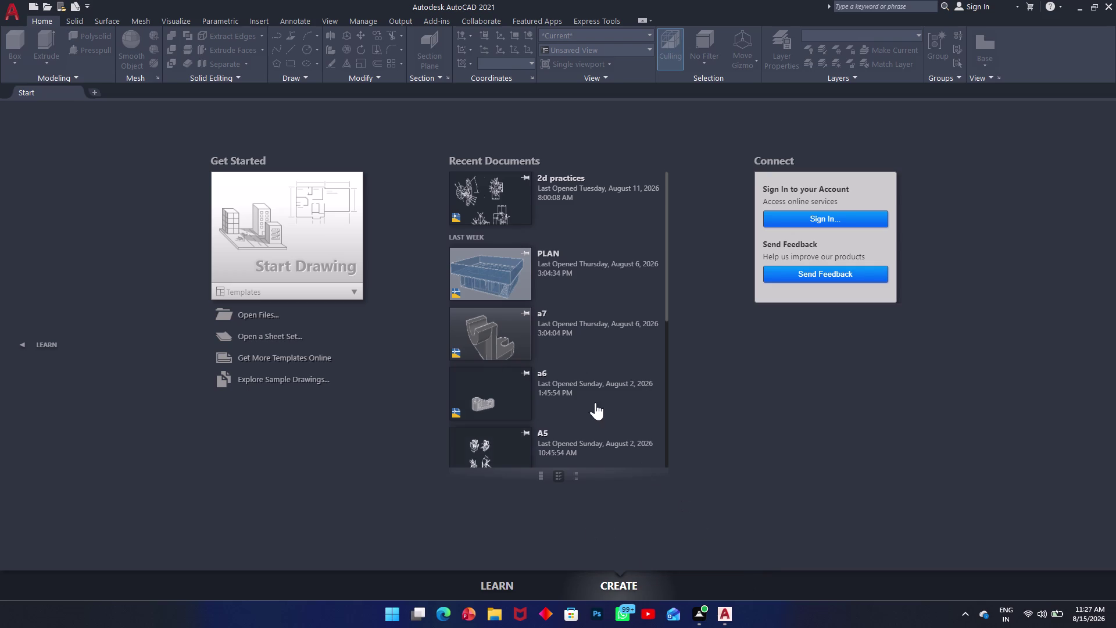
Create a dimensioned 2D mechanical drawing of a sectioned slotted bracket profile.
Start a new blank drawing from the AutoCAD Start tab.
click(92, 92)
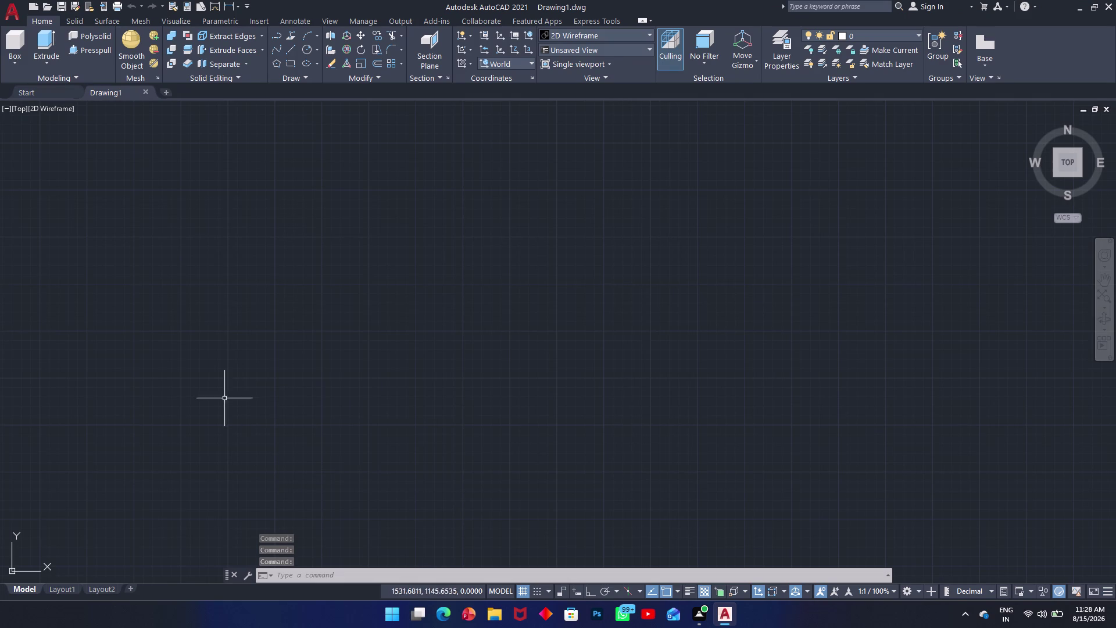
Set the drawing limits to 0,0 and 100,100 with LIMITS, correcting a mistyped corner.
text(l)
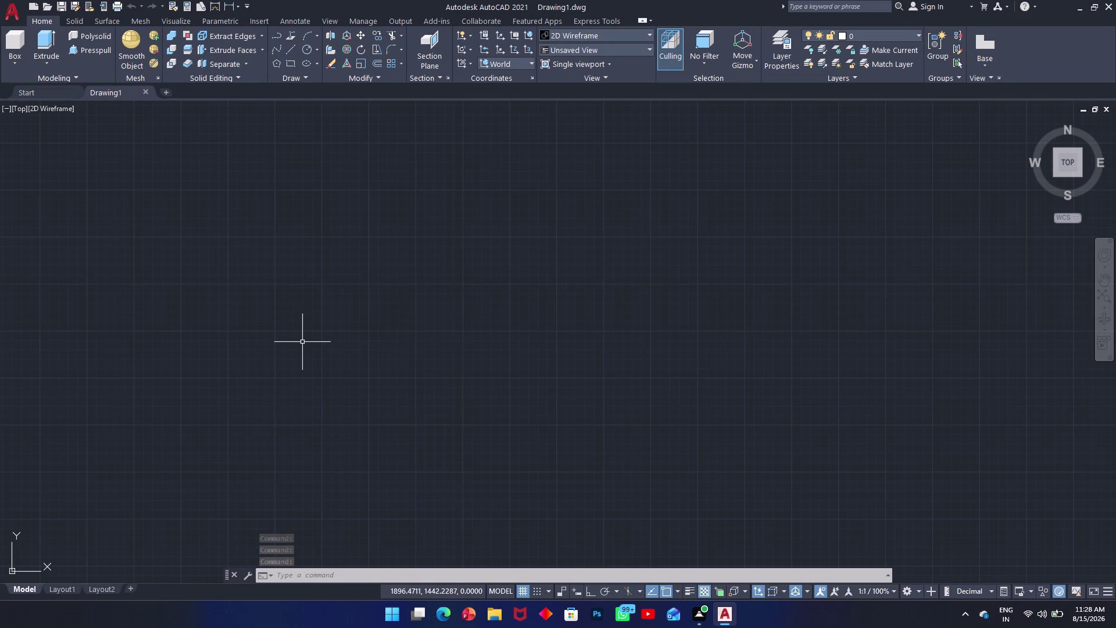
text(im)
key(Return)
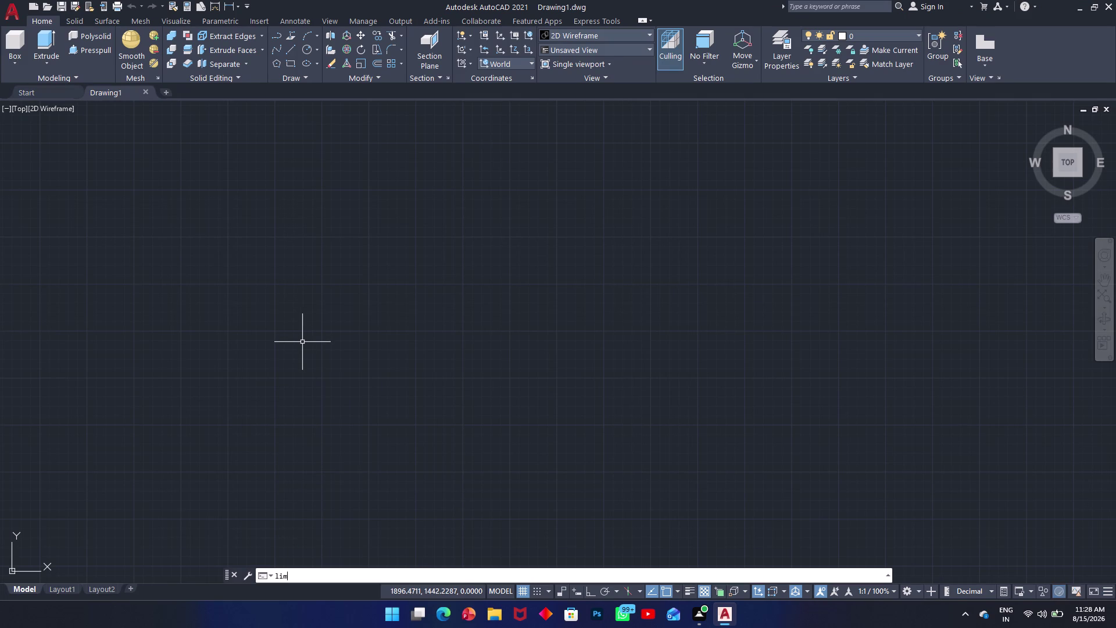
key(1)
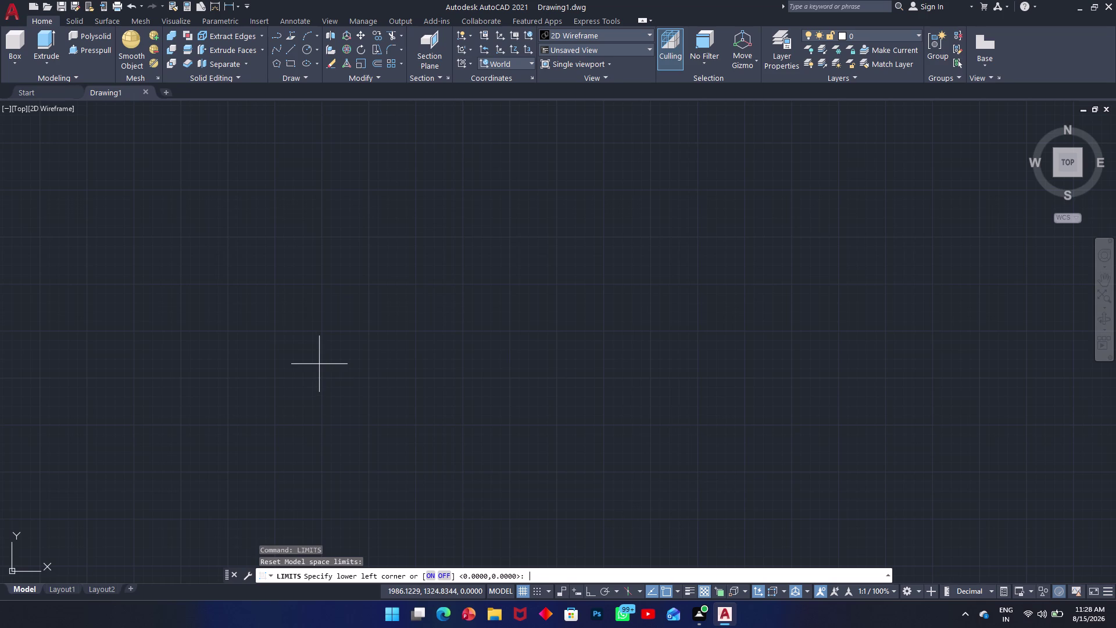
key(0)
key(0)
key(comma)
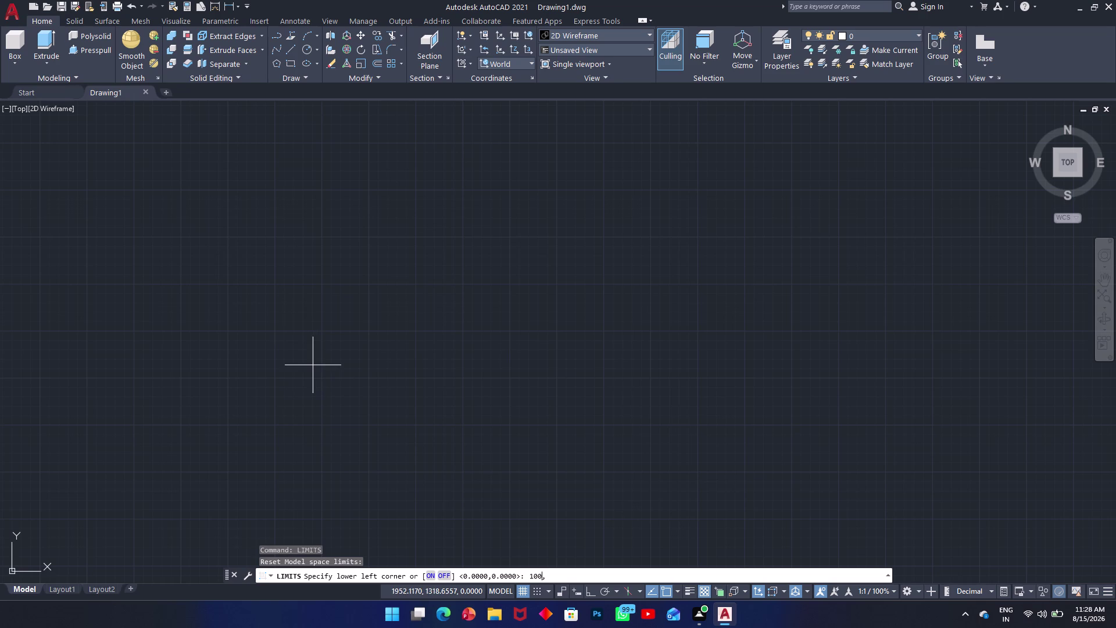
text(100)
key(BackSpace)
key(BackSpace)
key(BackSpace)
key(BackSpace)
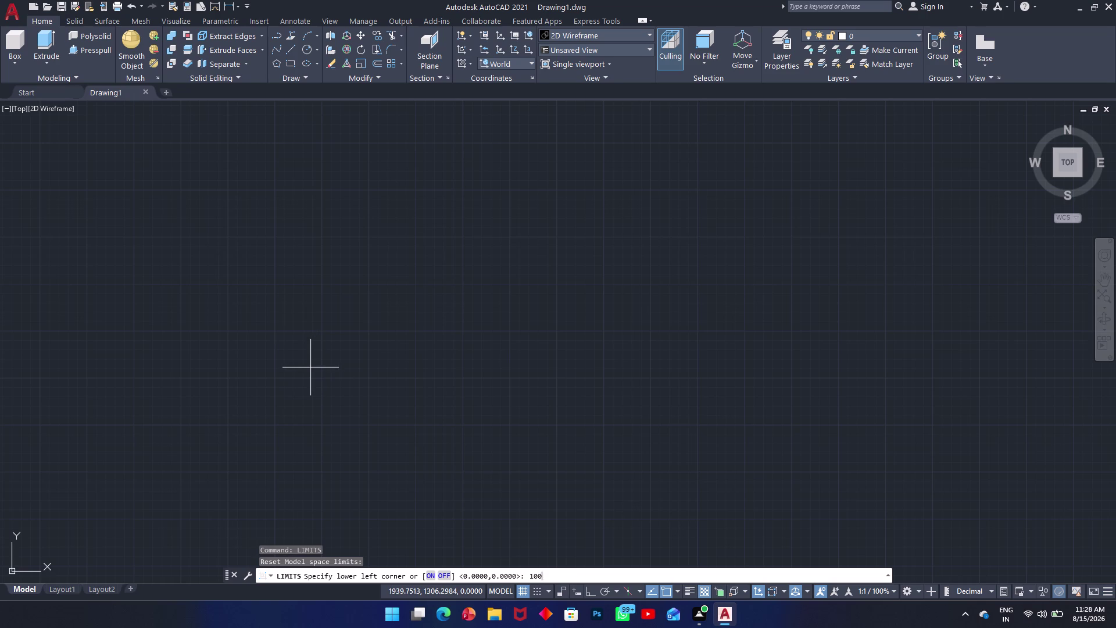
key(BackSpace)
key(BackSpace)
key(BackSpace)
text(0,)
text(0)
key(Return)
text(100)
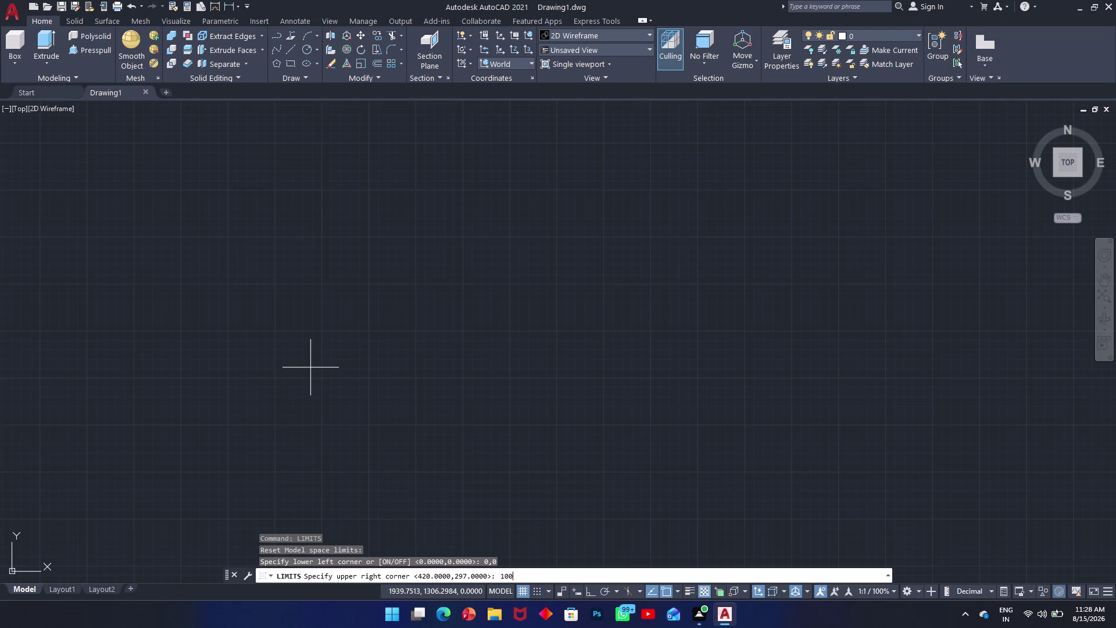
text(,100)
key(Return)
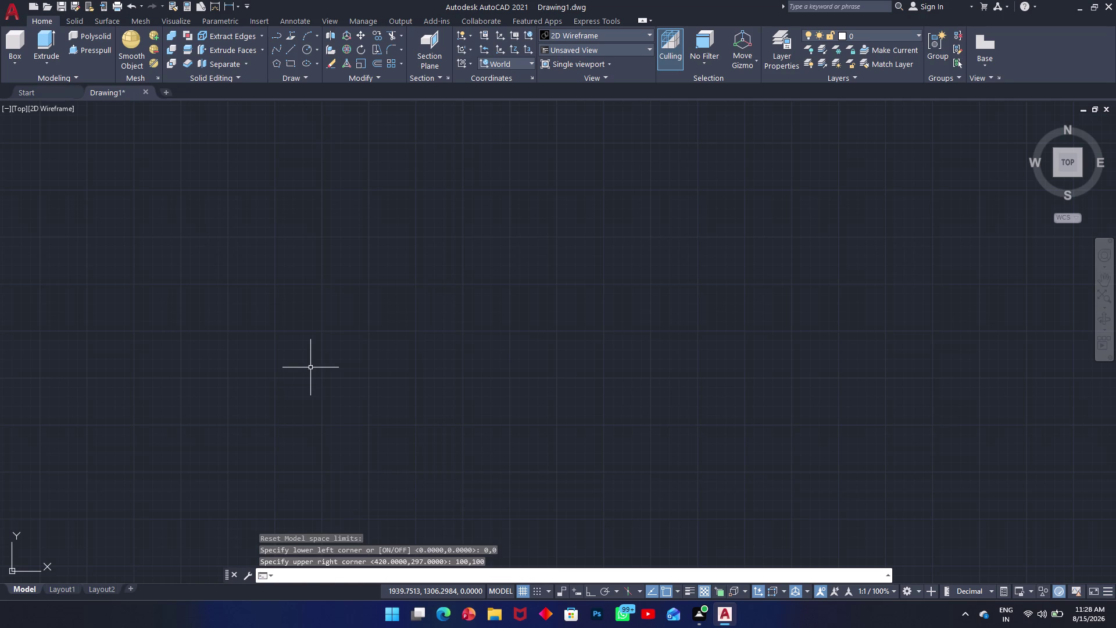
Zoom All to fit the view to the 100 by 100 limits.
key(z)
key(Return)
key(a)
key(Return)
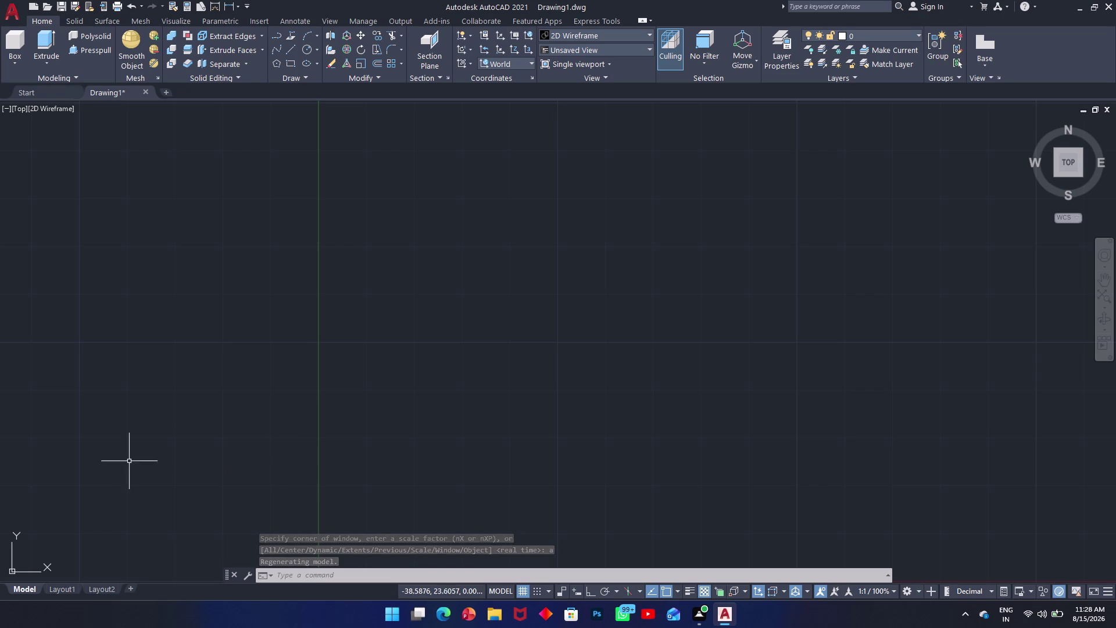
Draw a 500-unit horizontal line with Ortho turned on.
key(l)
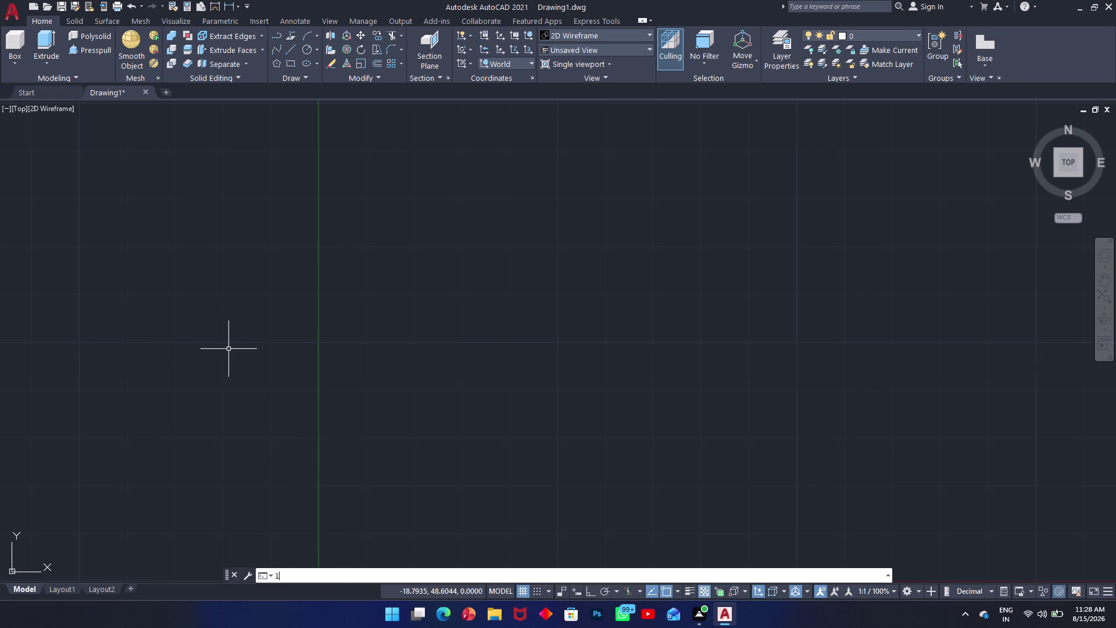
key(Return)
scroll(up, 3)
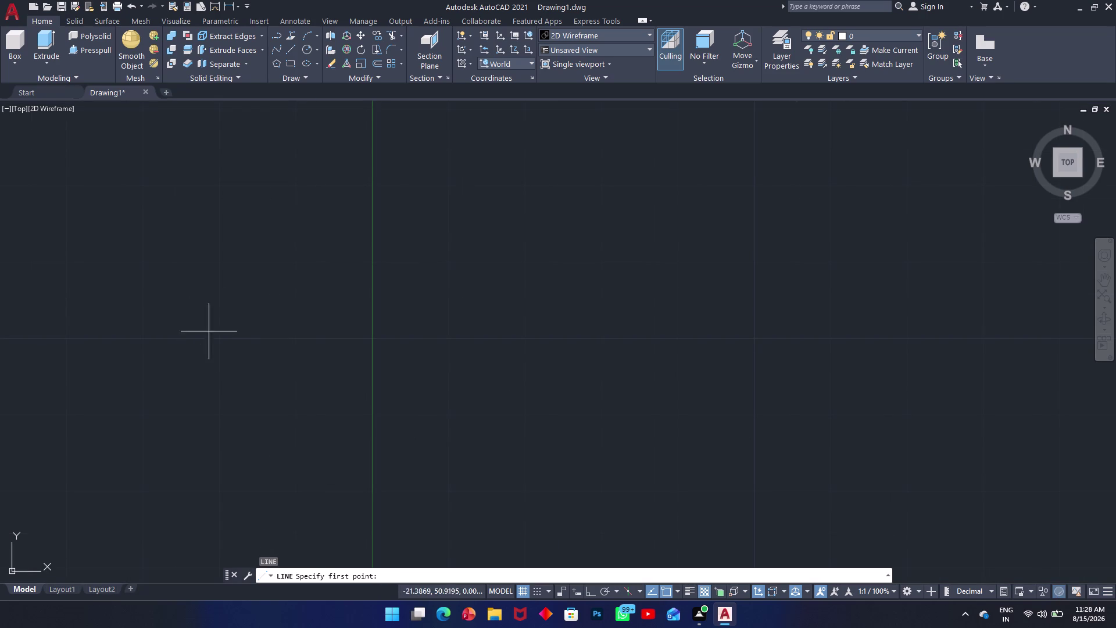
click(290, 377)
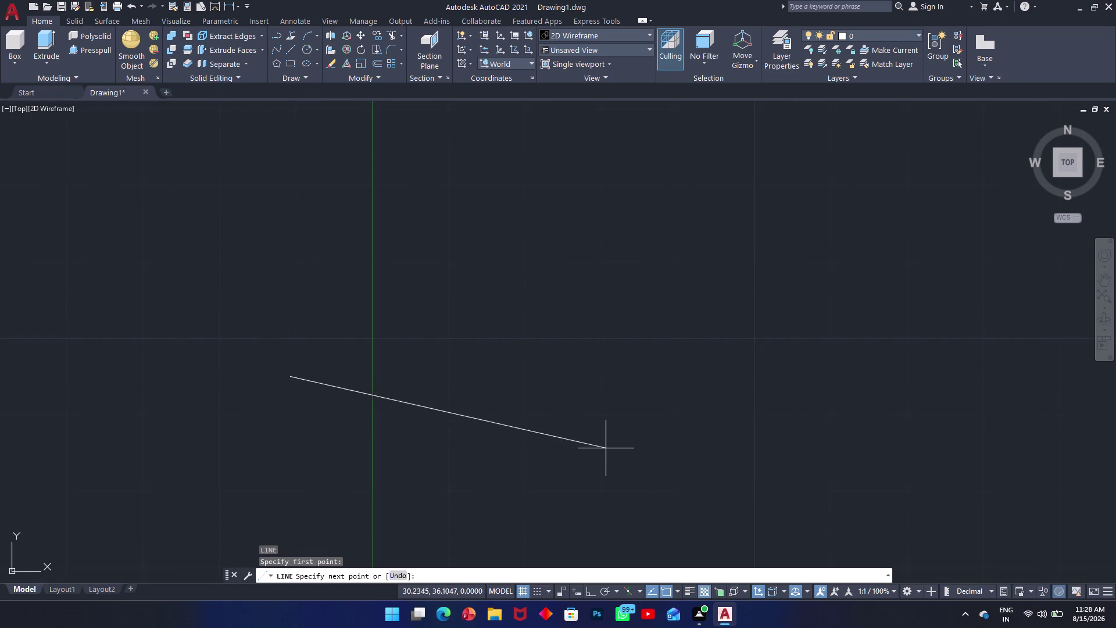
key(F8)
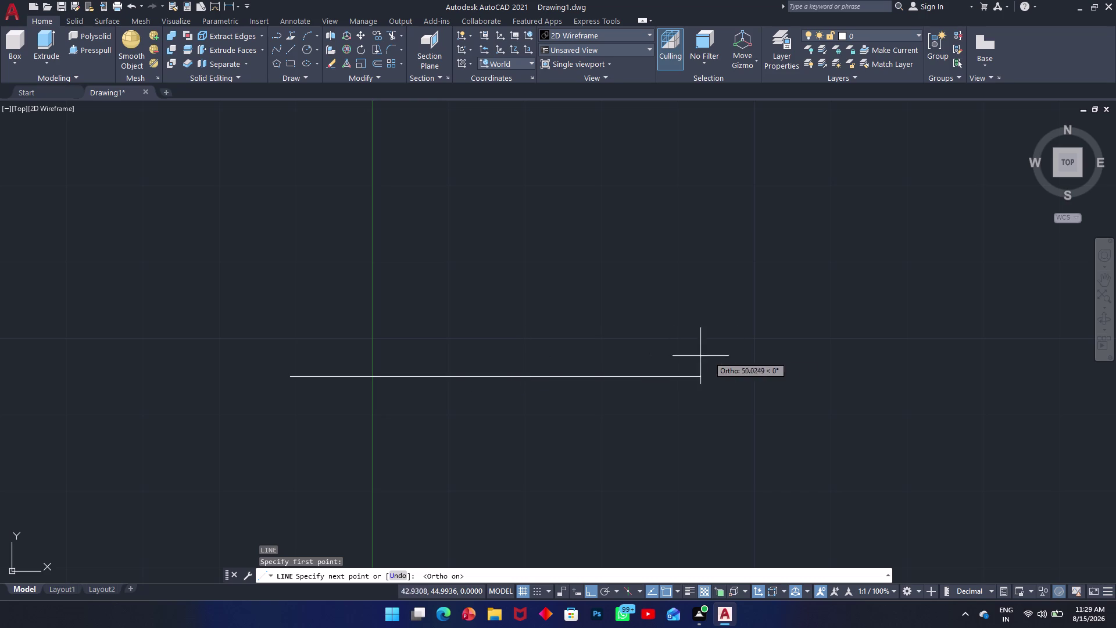
text(500)
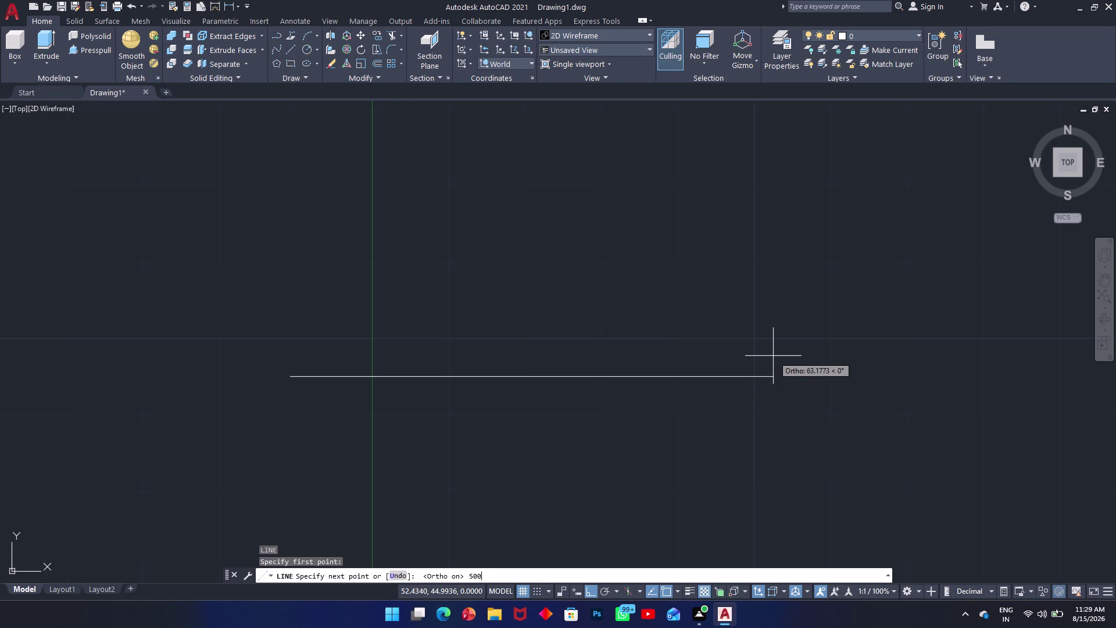
key(Return)
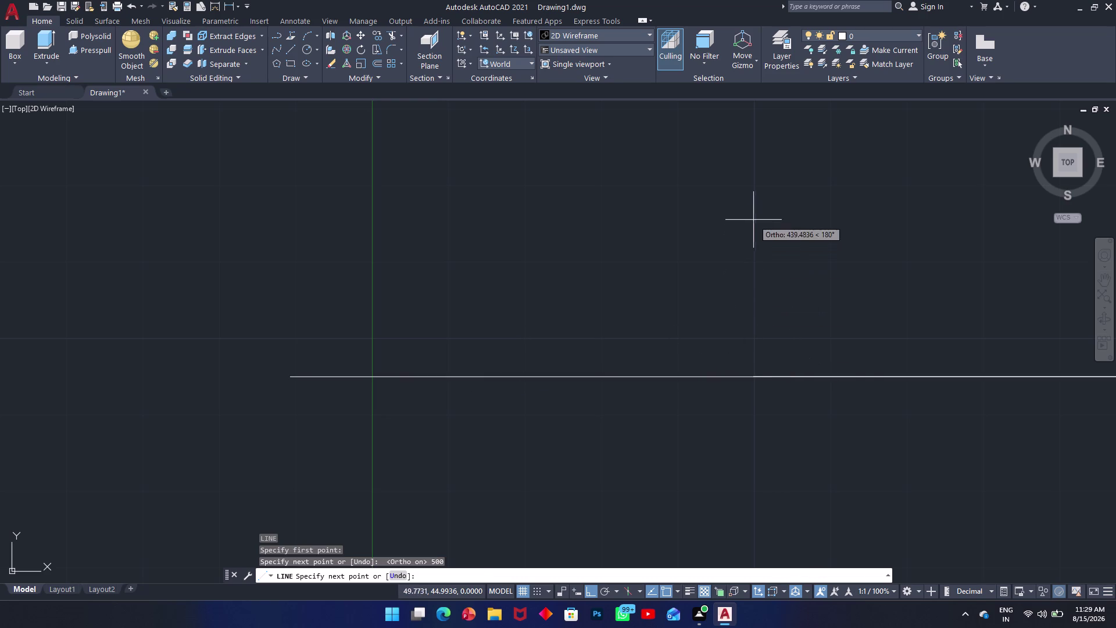
Pan and zoom along the view to inspect the 500-unit line.
scroll(up, 3)
scroll(down, 3)
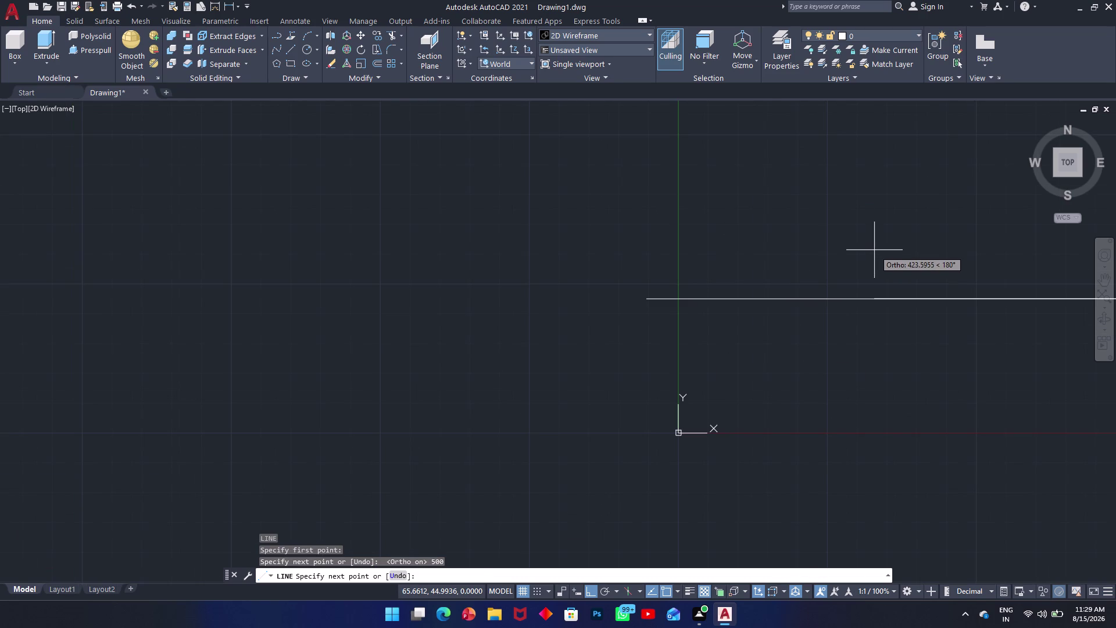
scroll(down, 3)
middle_drag(886, 250, 51, 357)
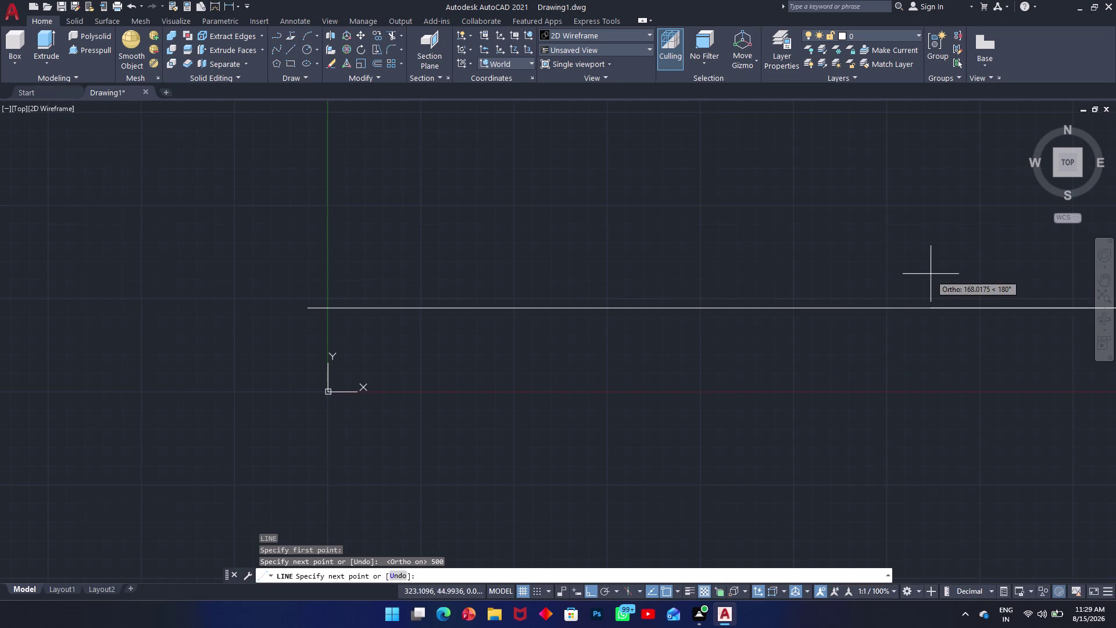
scroll(down, 3)
scroll(up, 3)
scroll(down, 3)
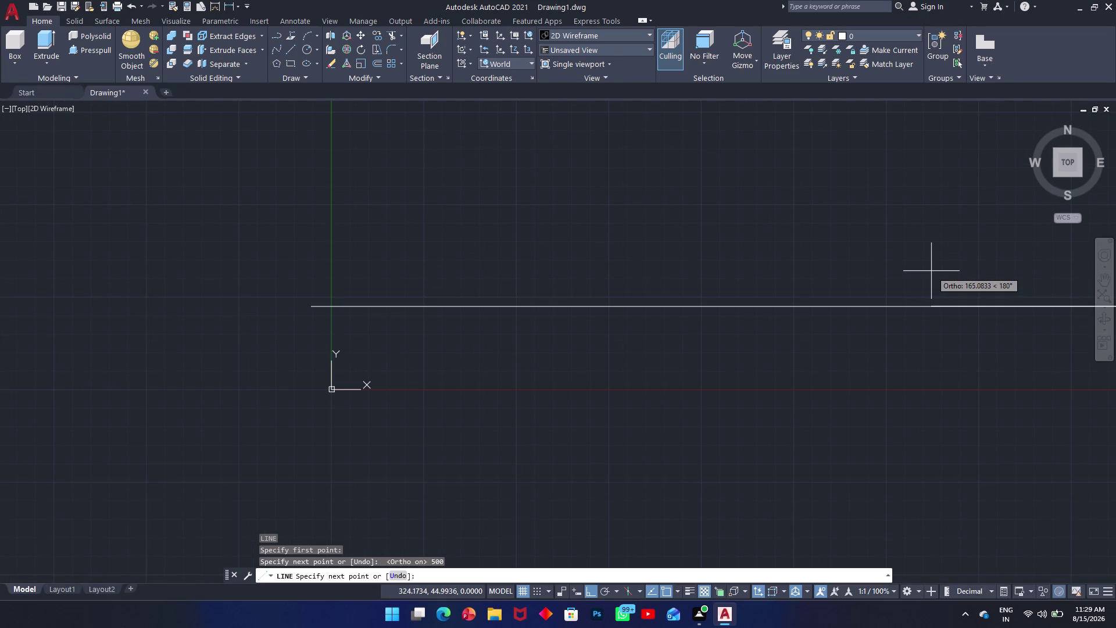
scroll(down, 3)
scroll(down, 3)
scroll(up, 3)
middle_drag(911, 279, 293, 321)
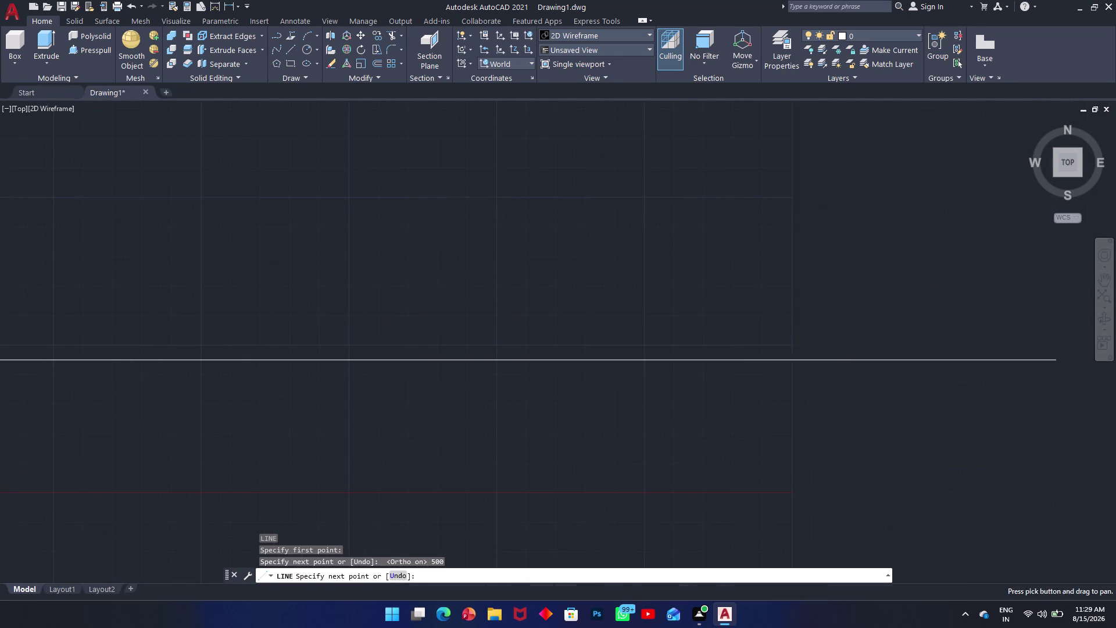
scroll(up, 3)
scroll(down, 3)
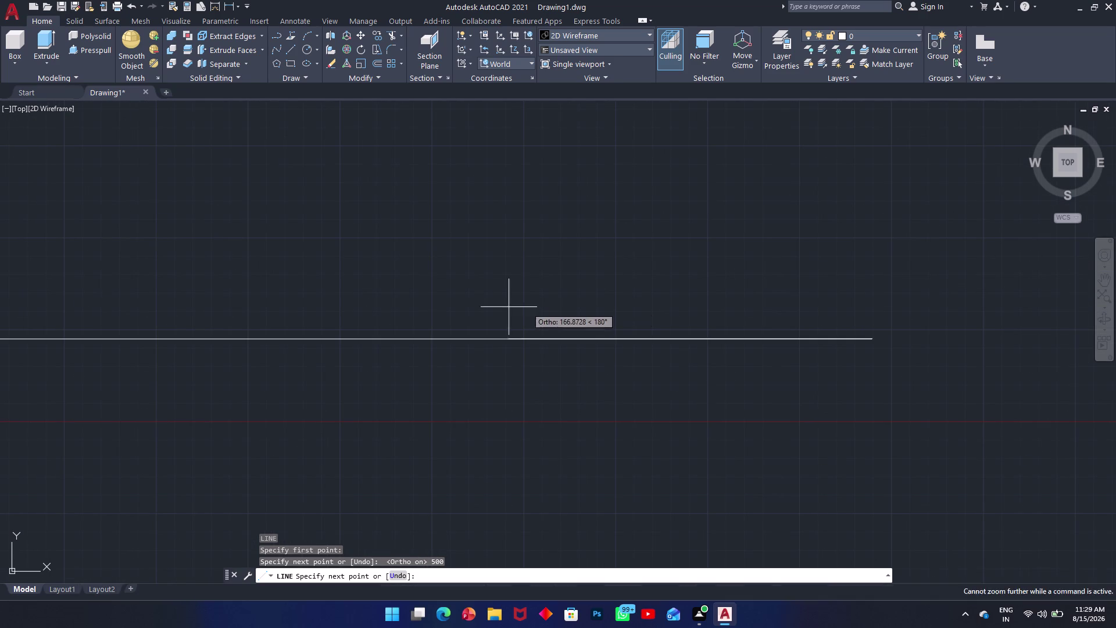
scroll(down, 3)
middle_drag(393, 297, 535, 276)
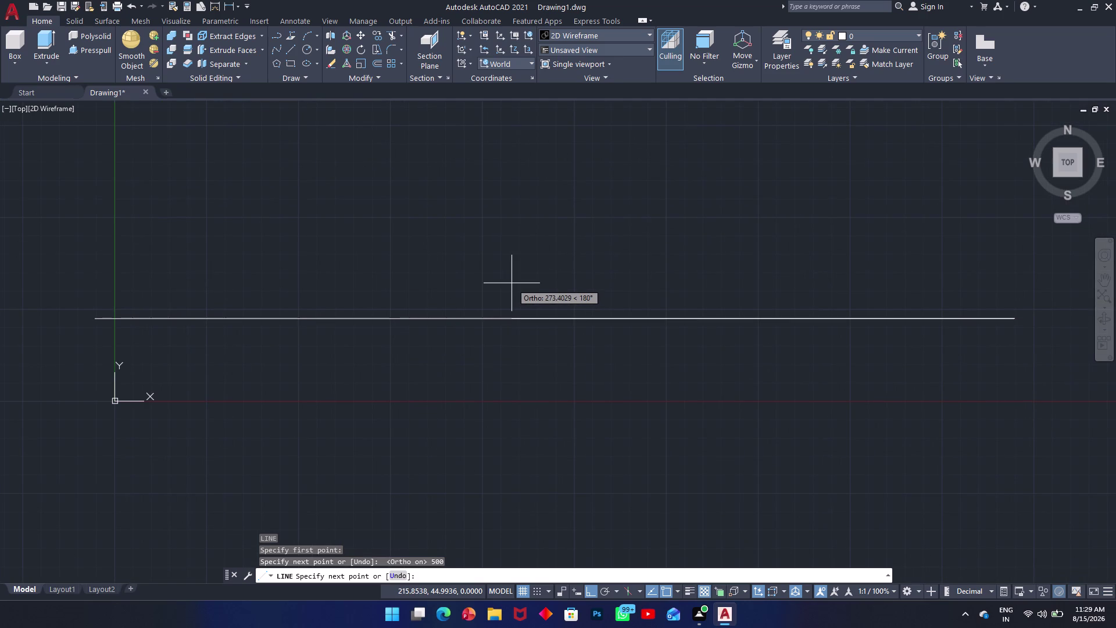
Cancel the line prompt, undo the 500-unit line, and start the LIST command.
key(ctrl+z)
key(ctrl+z)
key(ctrl+z)
key(ctrl+z)
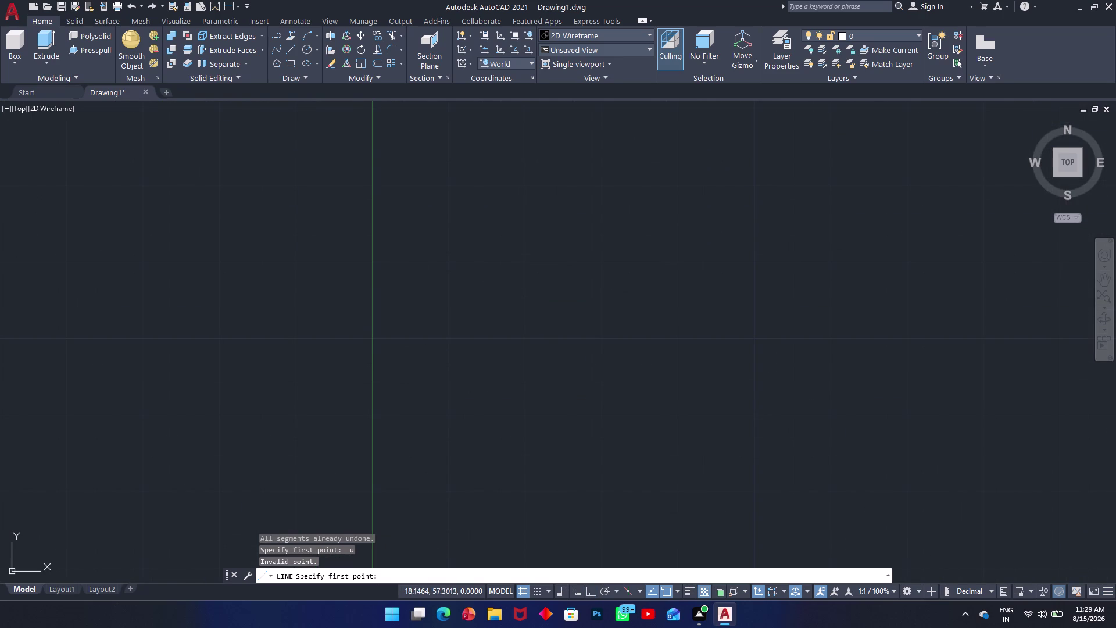
key(ctrl+z)
key(Escape)
key(ctrl+z)
key(ctrl+z)
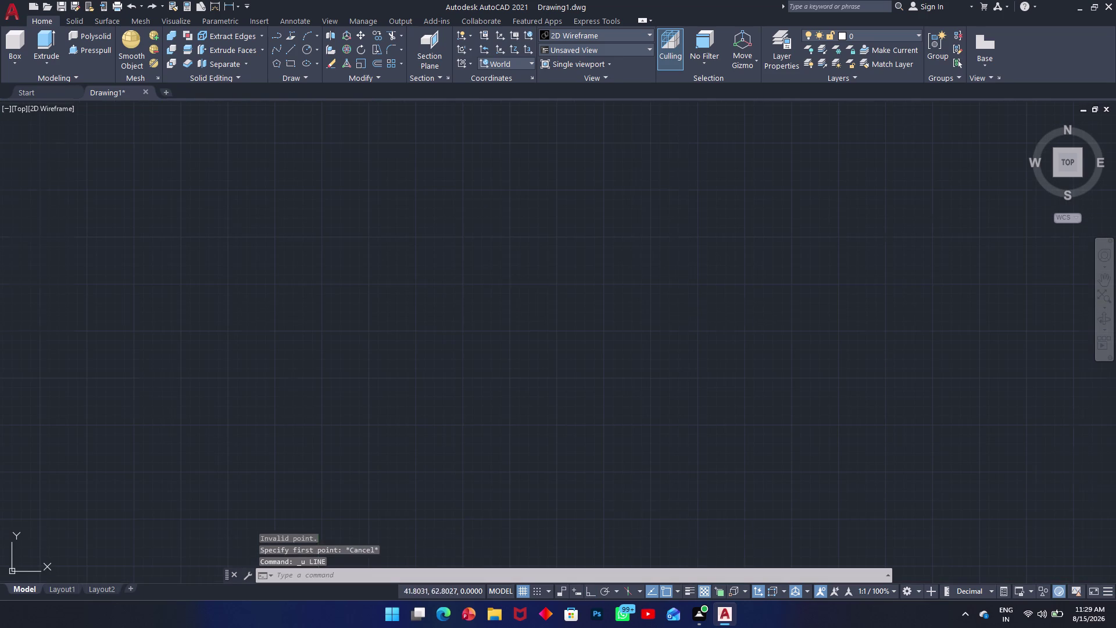
text(li)
key(space)
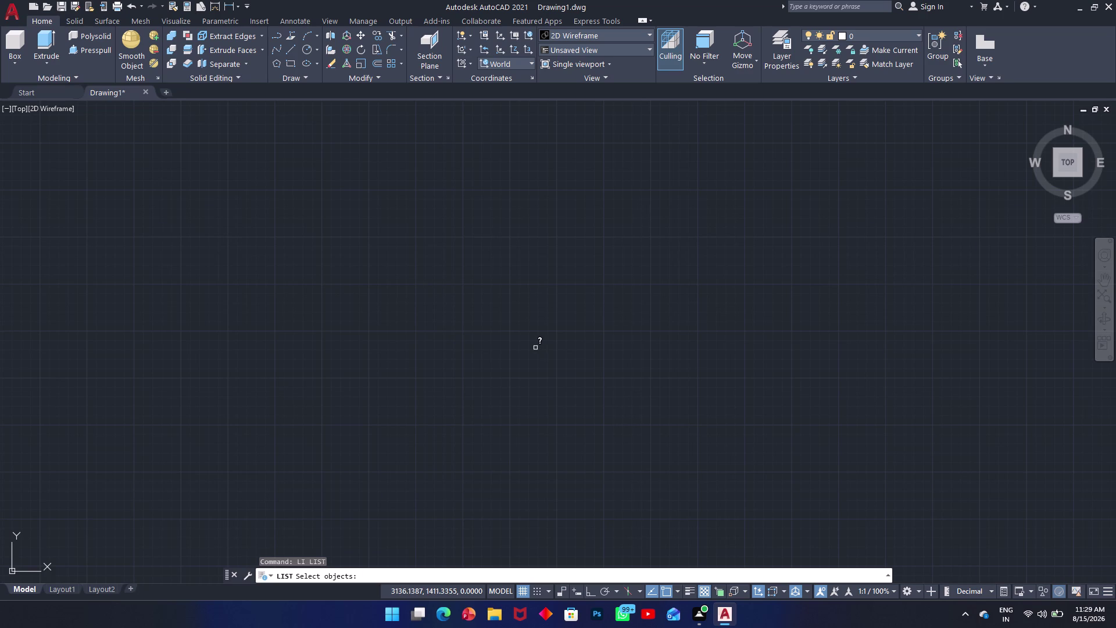
Cancel LIST and set the limits to 0,0 and 1000,1000, fixing a mistyped corner.
key(Escape)
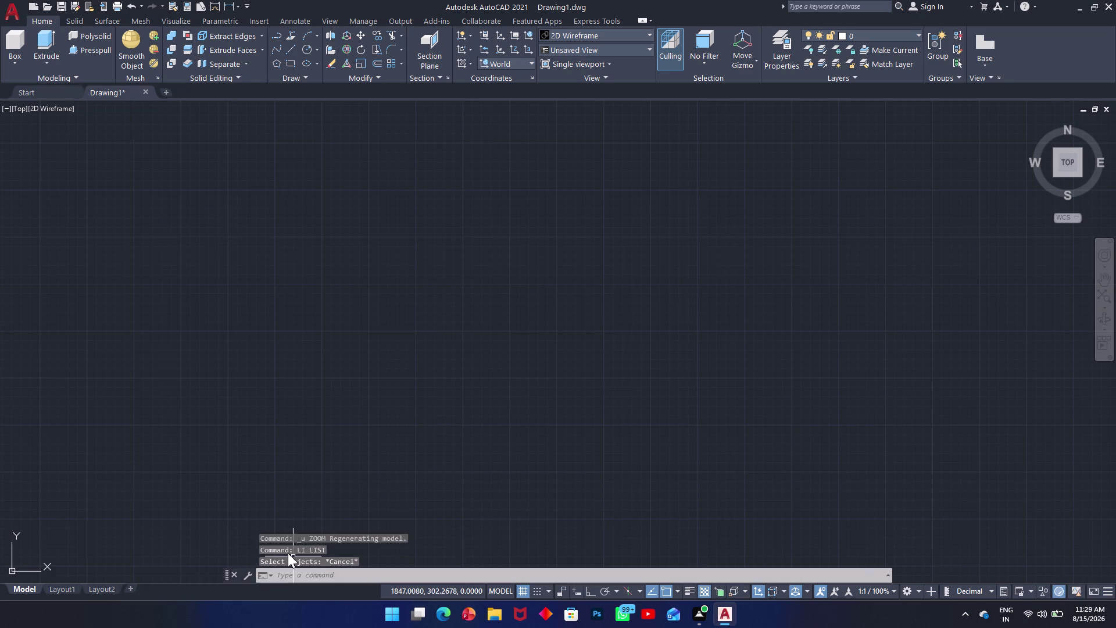
text(lim)
key(Return)
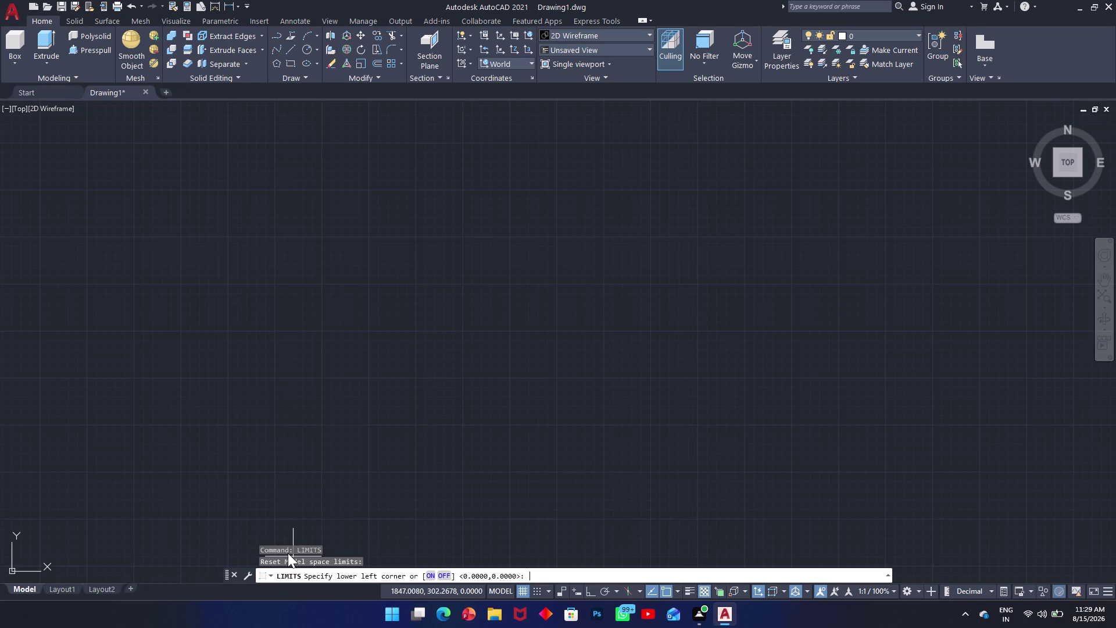
text(100)
text(0,1)
text(00)
key(BackSpace)
key(BackSpace)
key(BackSpace)
key(BackSpace)
key(BackSpace)
key(BackSpace)
key(BackSpace)
key(BackSpace)
text(0,0)
key(Return)
text(1000)
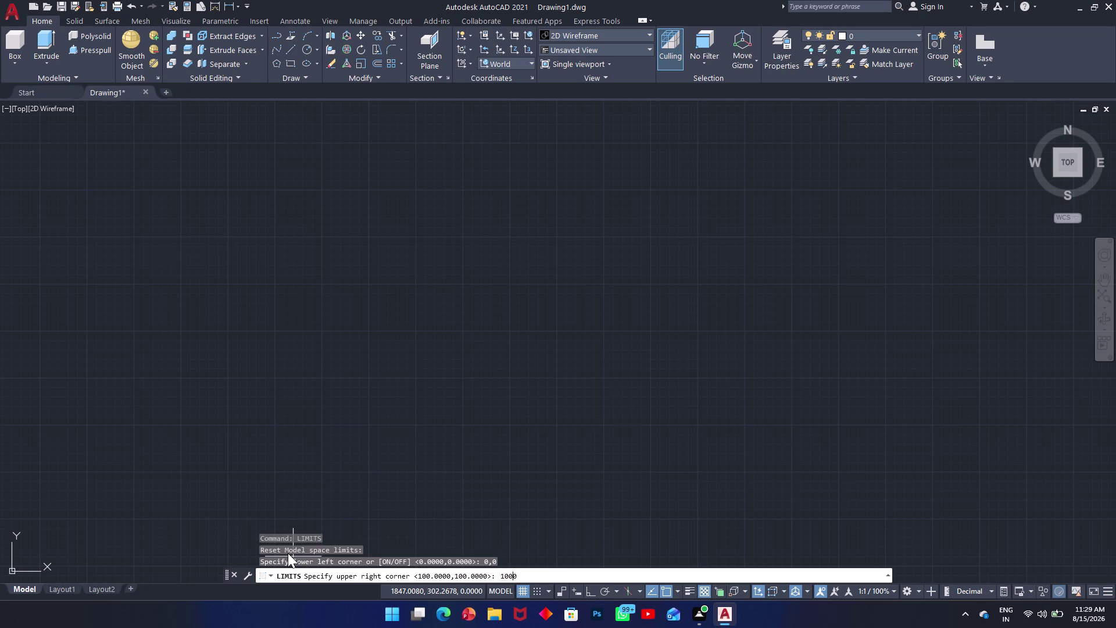
text(,10)
text(0)
key(0)
key(Return)
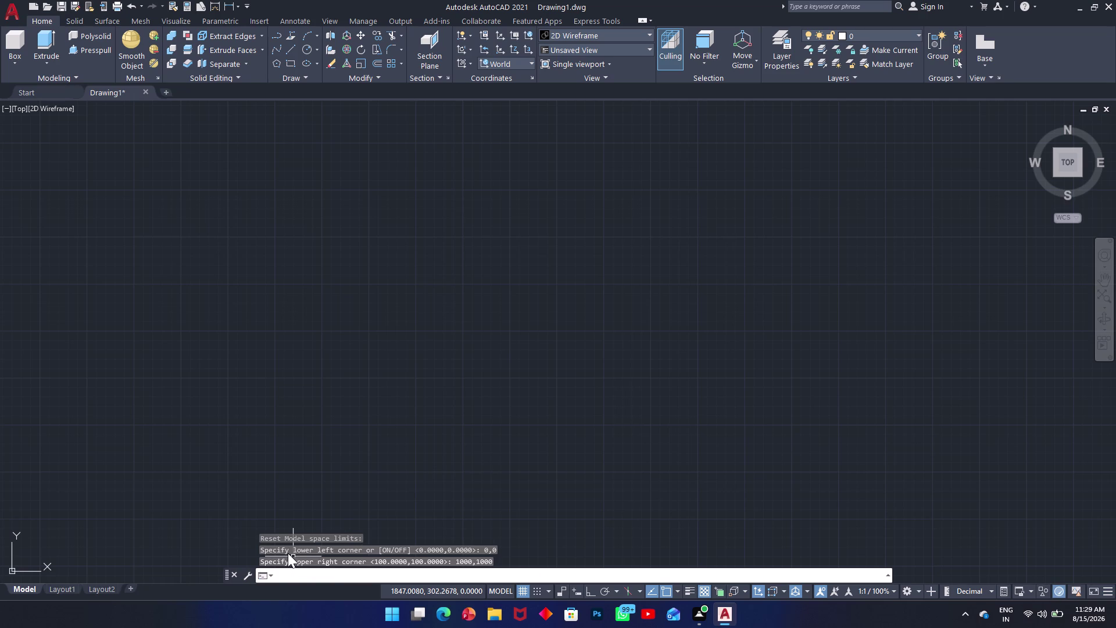
Zoom All to show the full 1000 by 1000 limits.
key(z)
key(Return)
key(a)
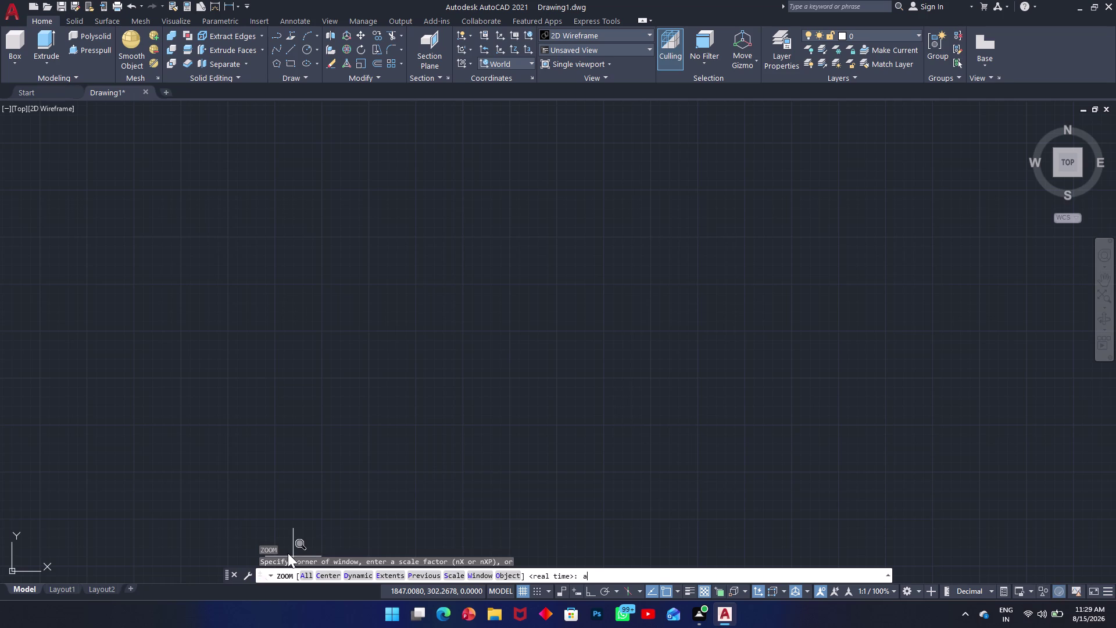
key(Return)
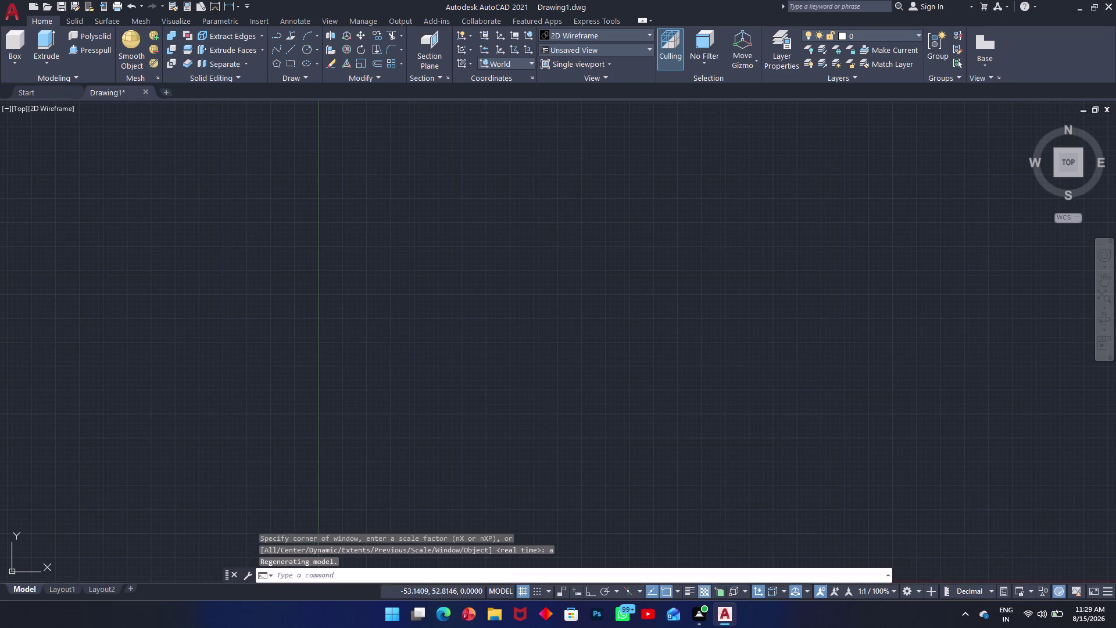
scroll(up, 3)
scroll(down, 3)
scroll(up, 3)
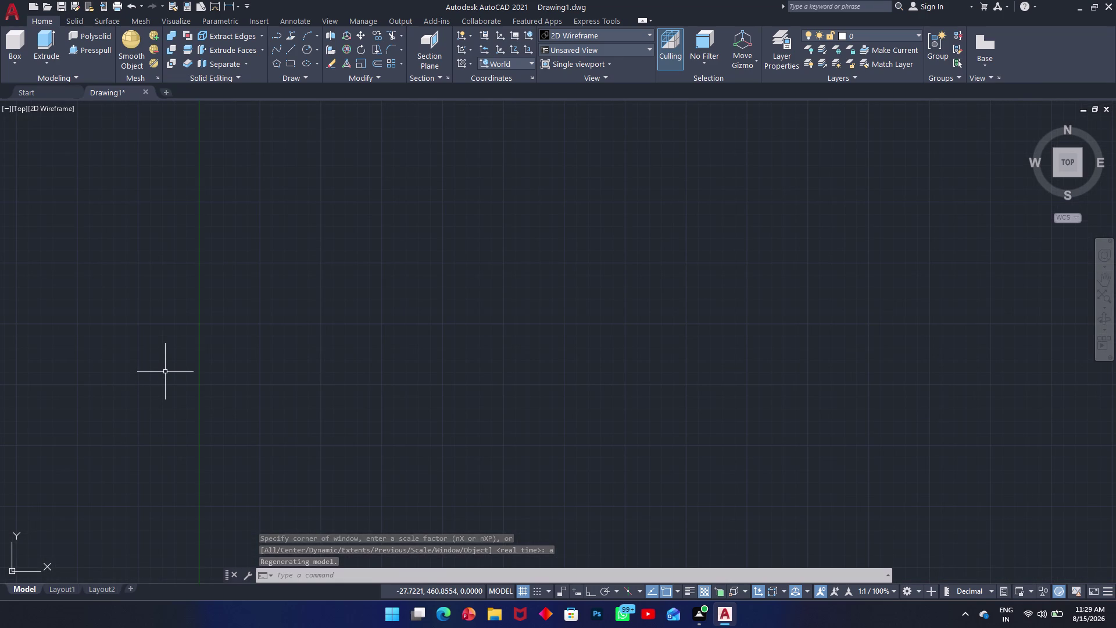
key(a)
key(Return)
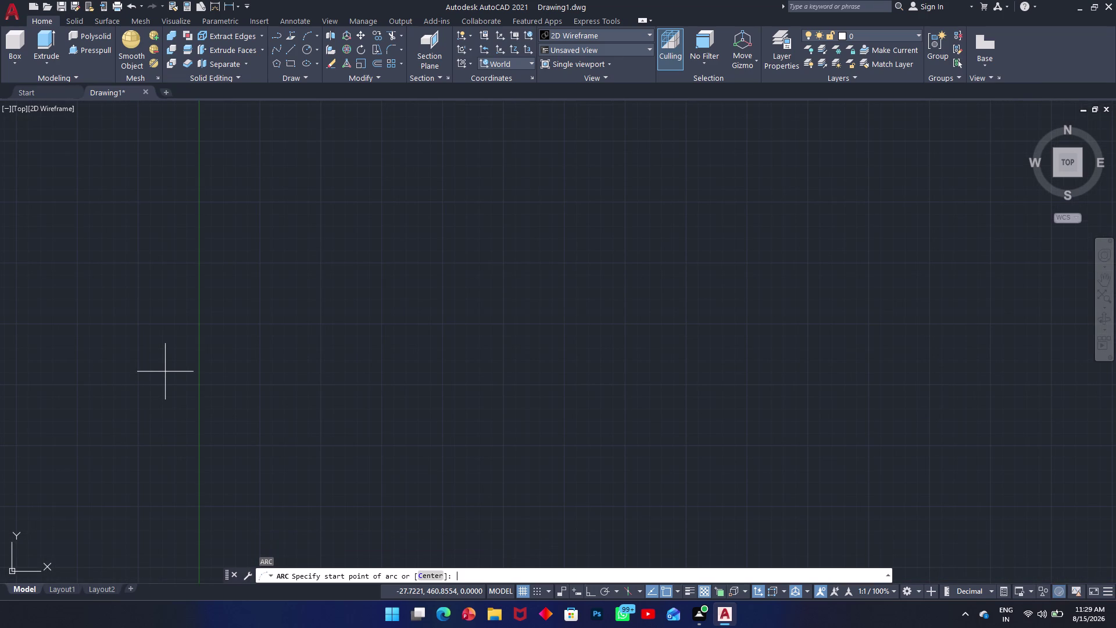
key(BackSpace)
key(BackSpace)
key(Escape)
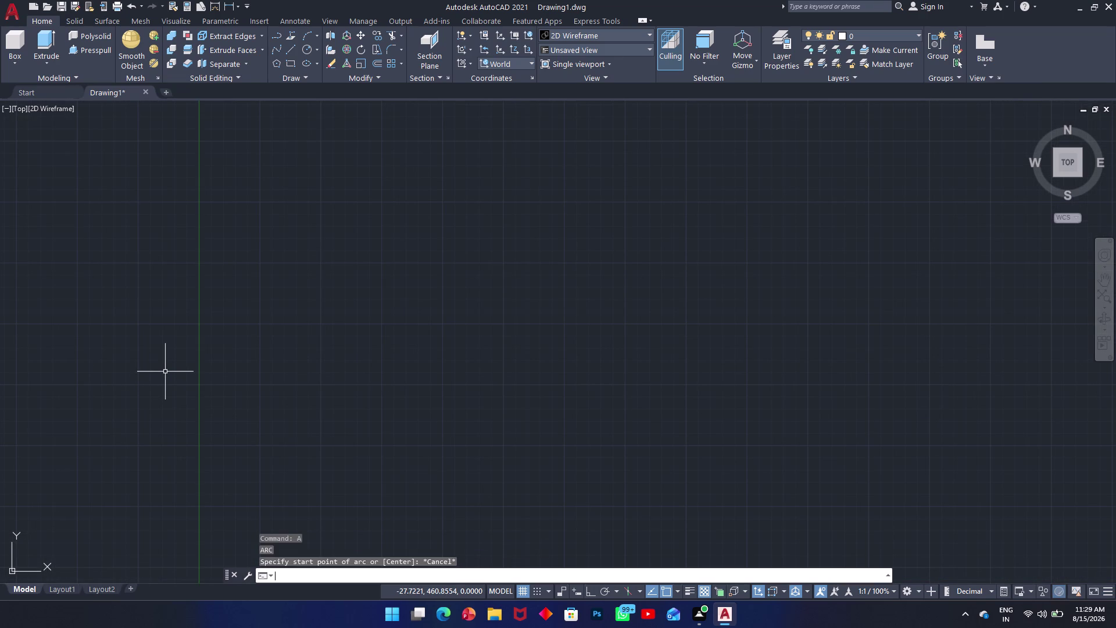
key(z)
key(Return)
key(a)
key(Return)
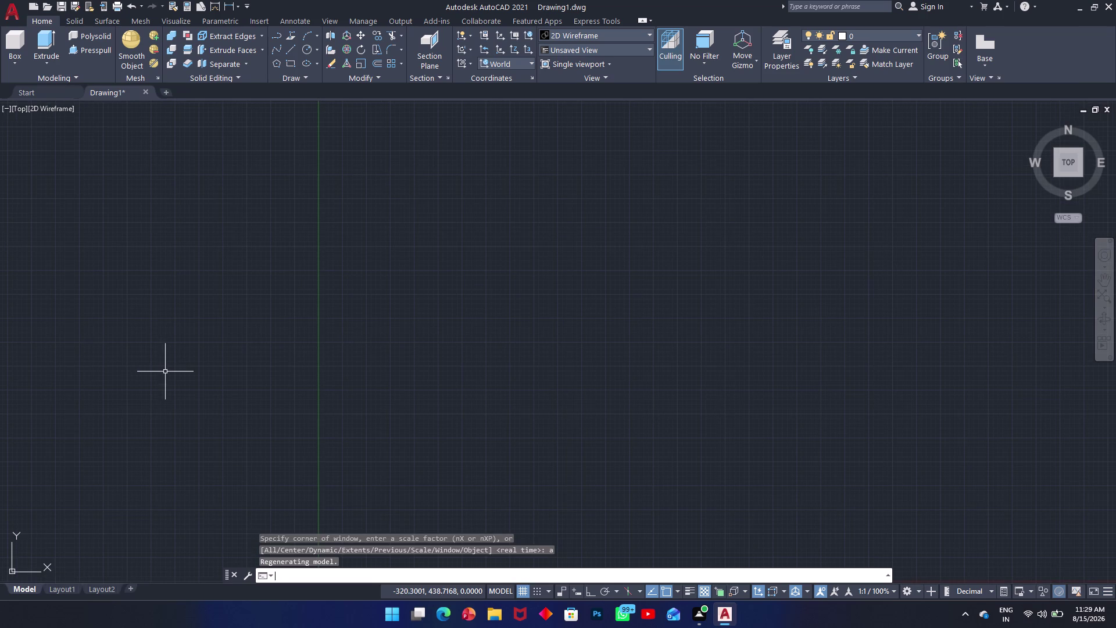
scroll(up, 3)
scroll(up, 3)
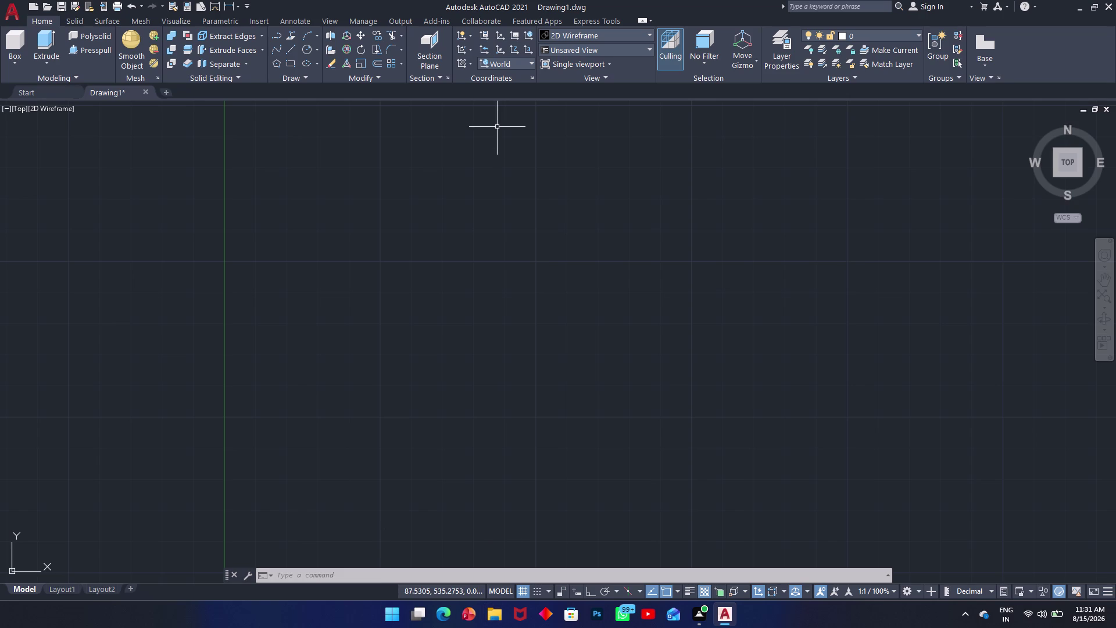
scroll(up, 3)
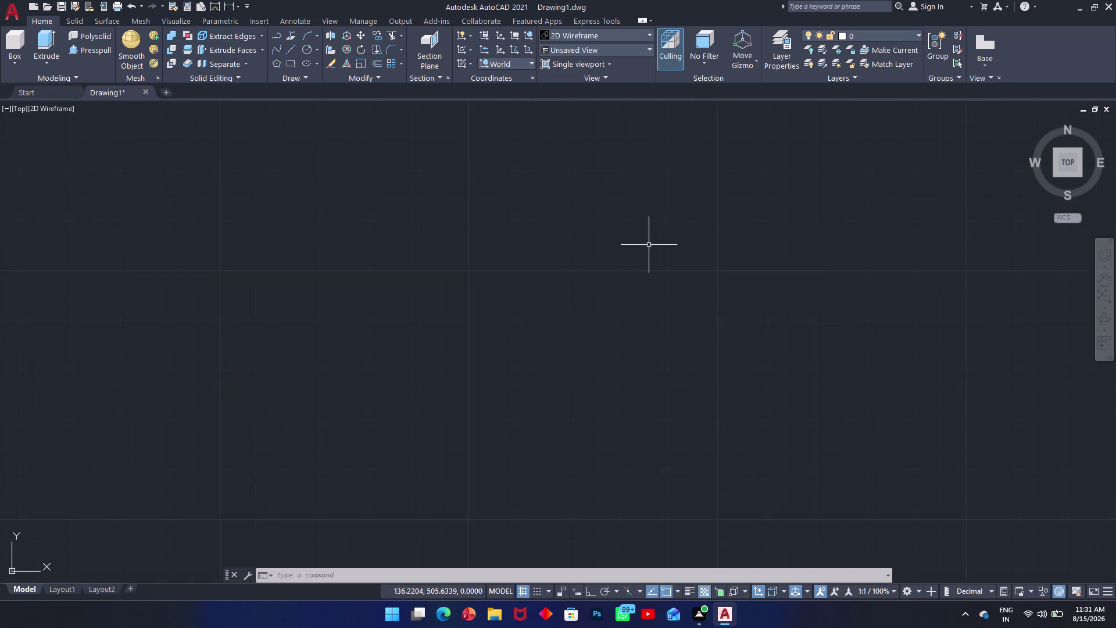
scroll(up, 3)
scroll(down, 3)
Start a line with Ortho on and draw the 500-unit bottom edge.
key(l)
key(Return)
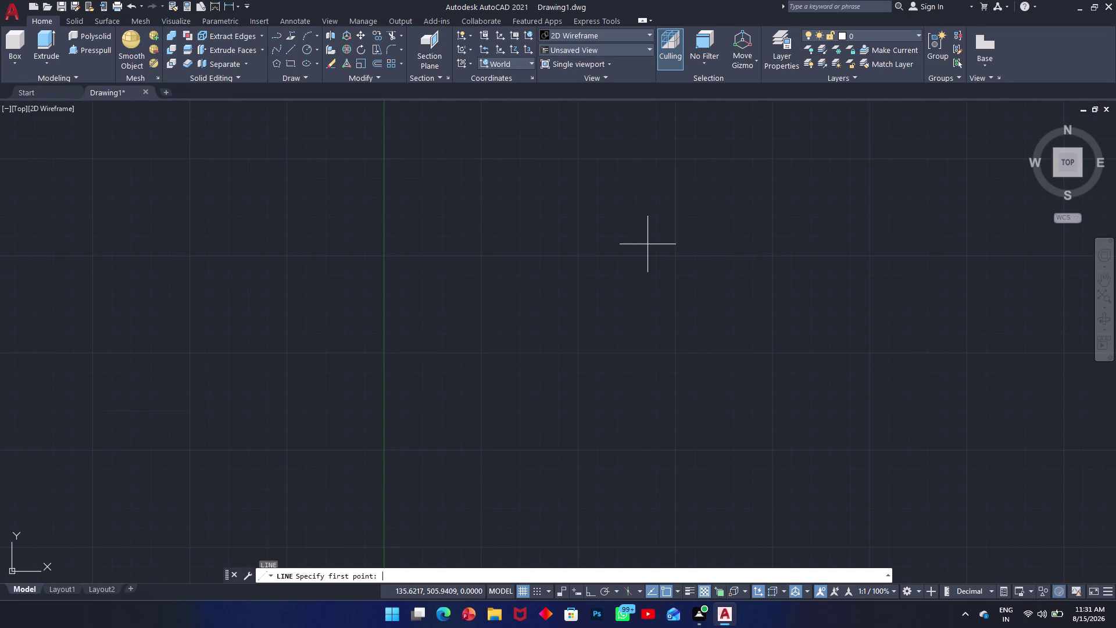
click(459, 386)
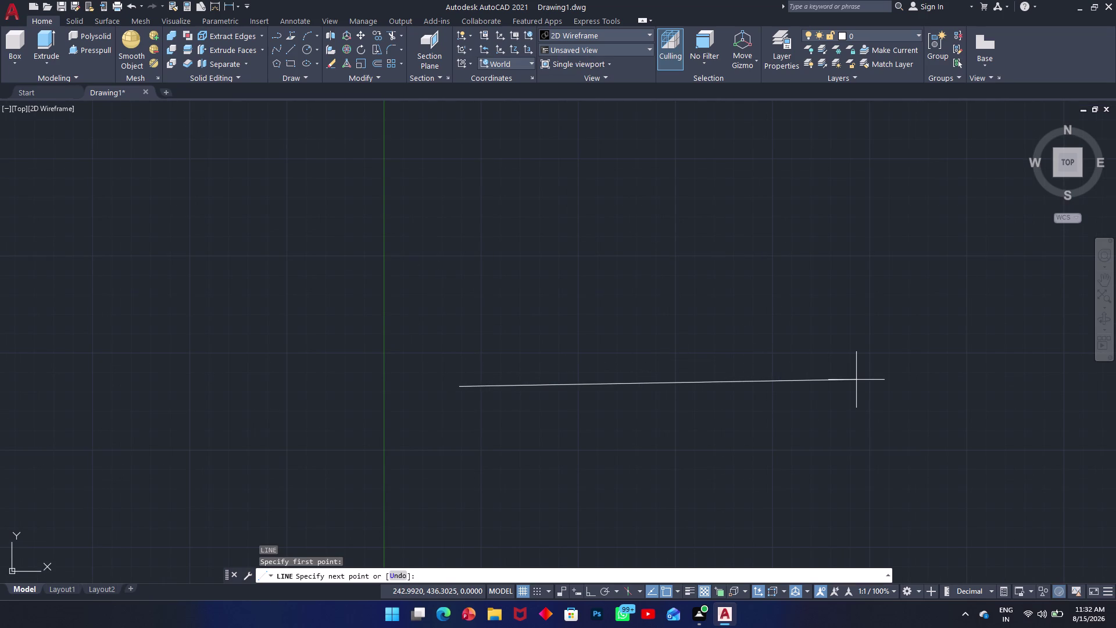
key(F8)
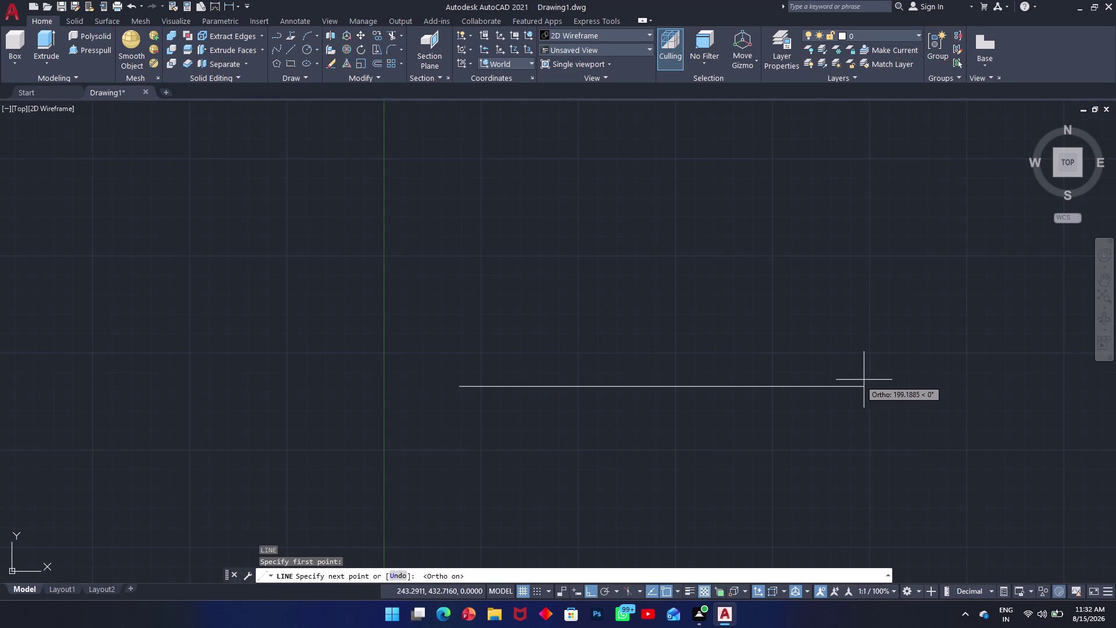
text(5)
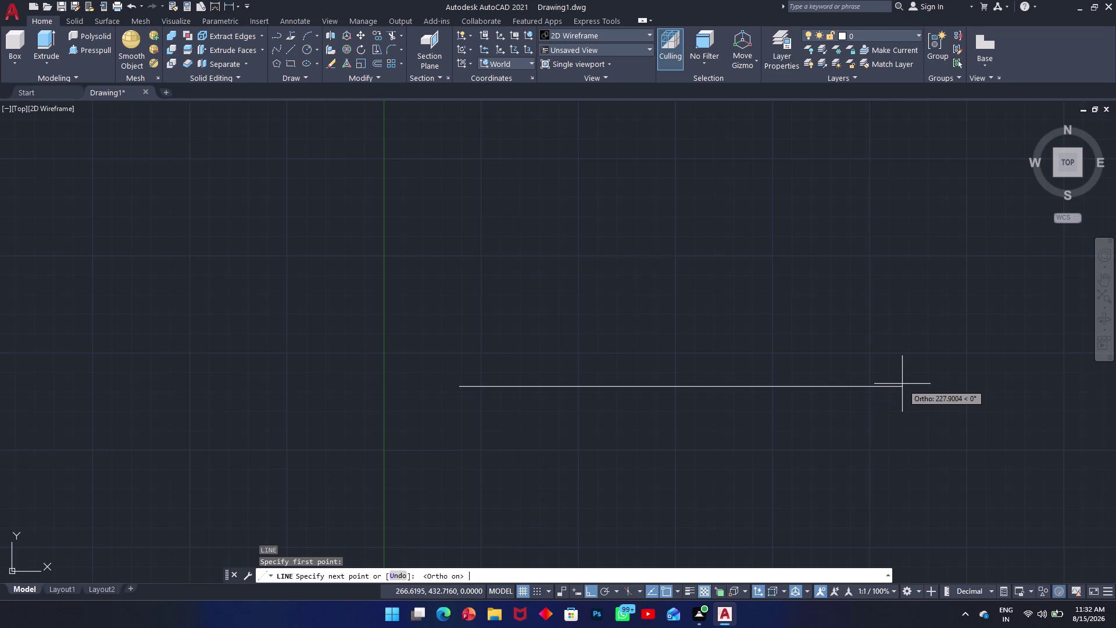
text(00)
key(Return)
scroll(up, 3)
scroll(down, 3)
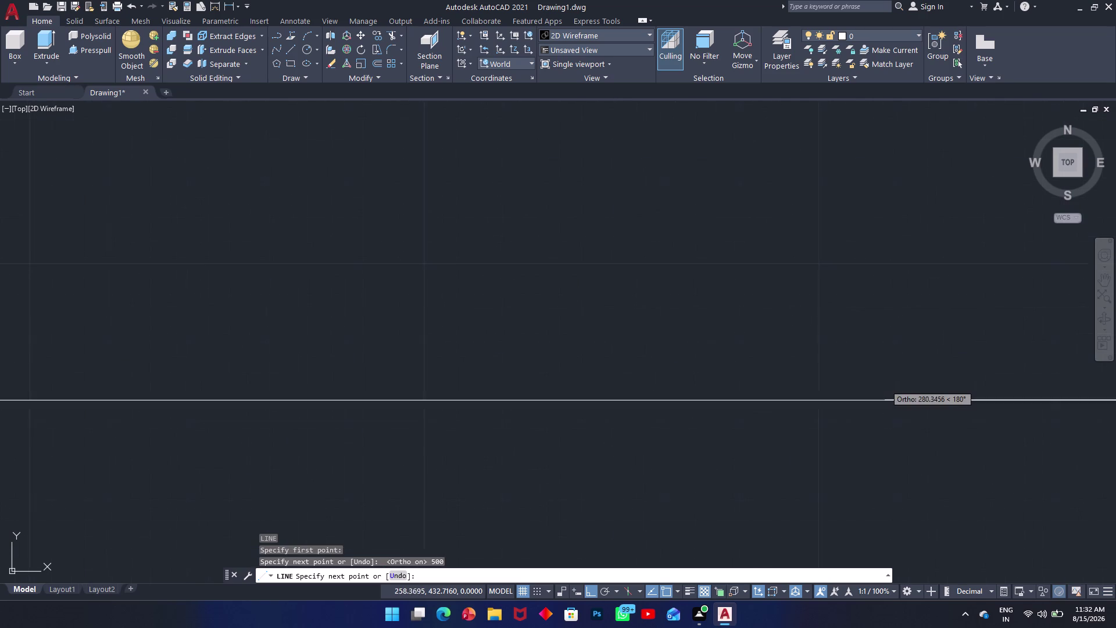
scroll(down, 3)
middle_drag(907, 351, 634, 400)
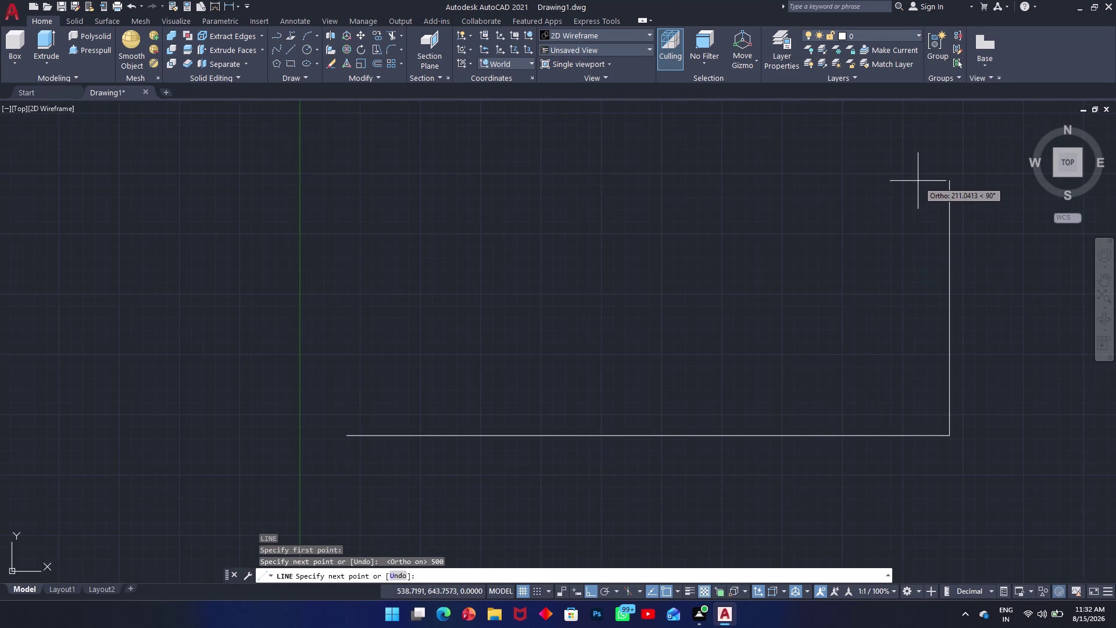
Add the 200-unit right edge, 500-unit top edge, and a 70-unit left segment.
text(200)
key(Return)
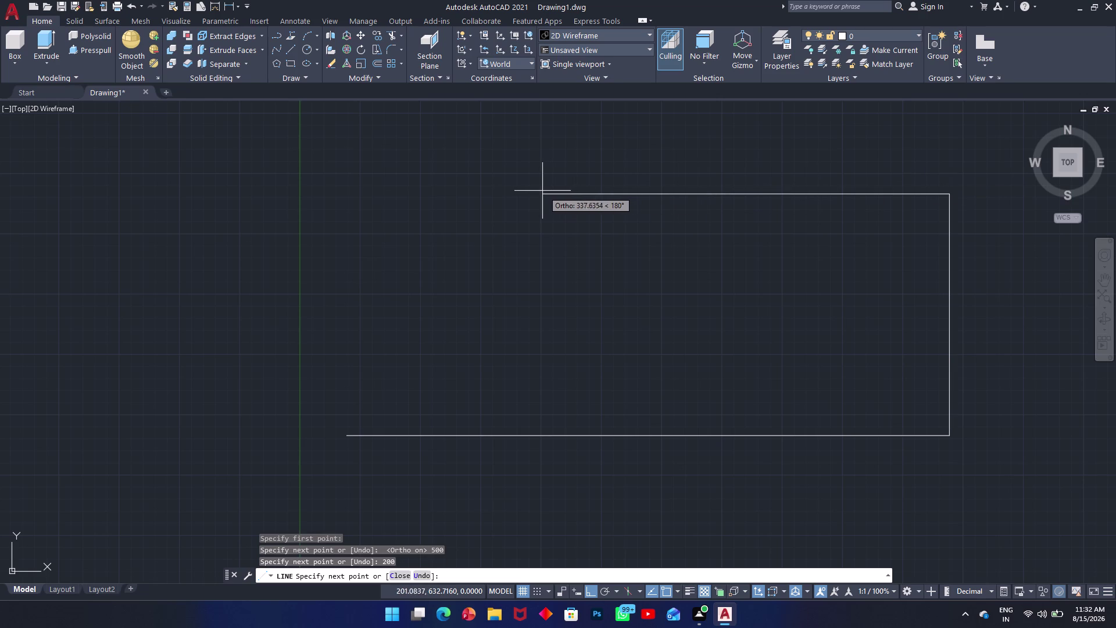
text(500)
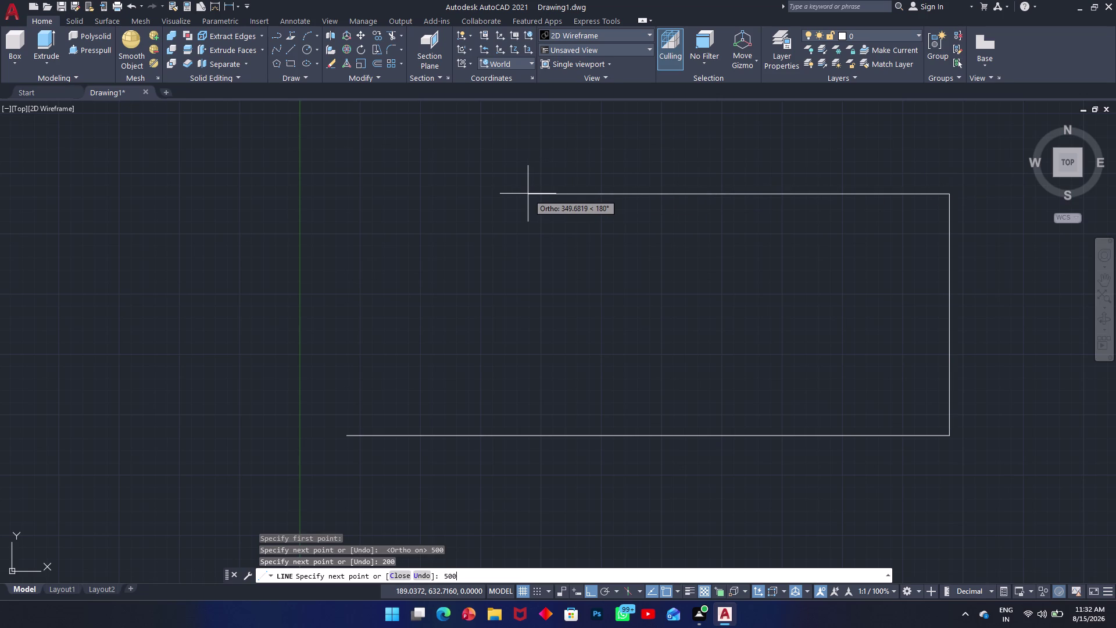
key(Return)
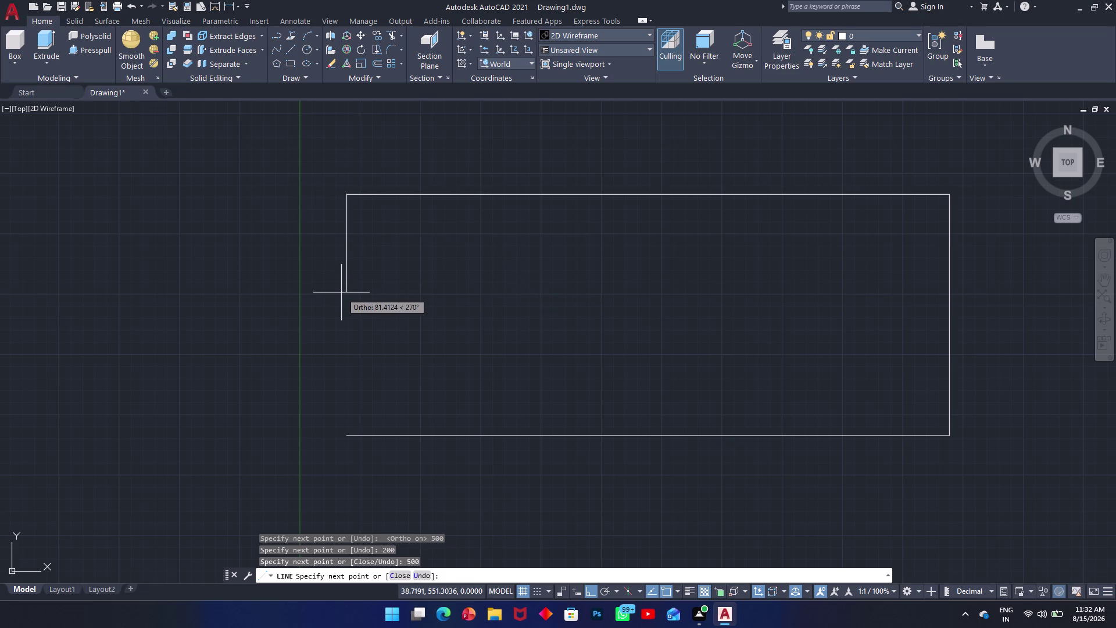
text(70)
key(Return)
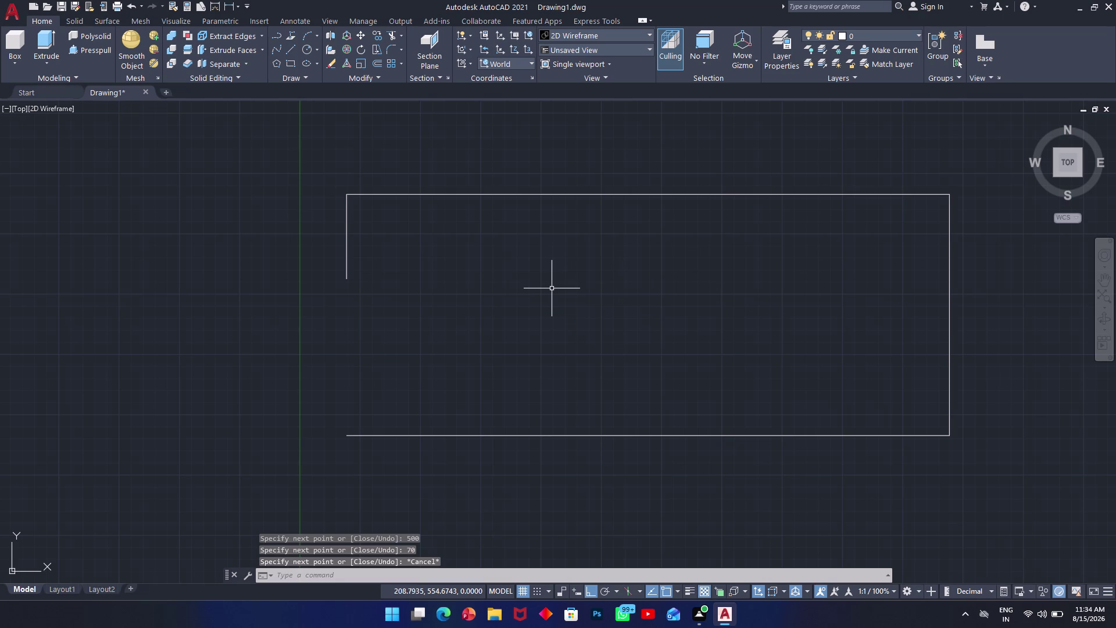
Draw a 70-unit segment up from the bottom-left corner and end the line.
click(348, 437)
text(7)
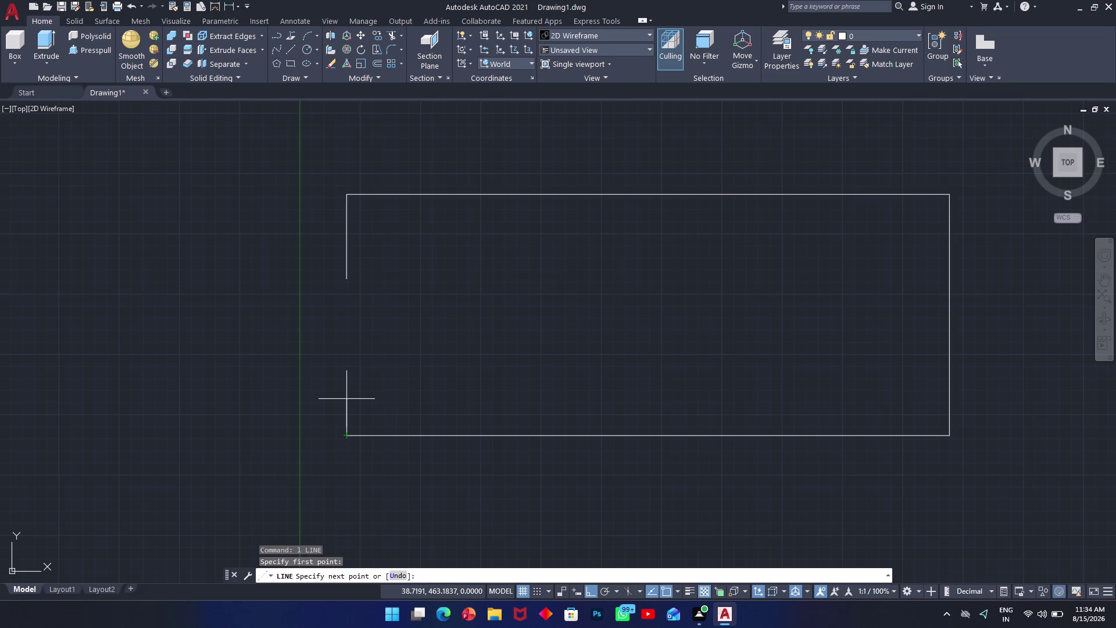
text(0)
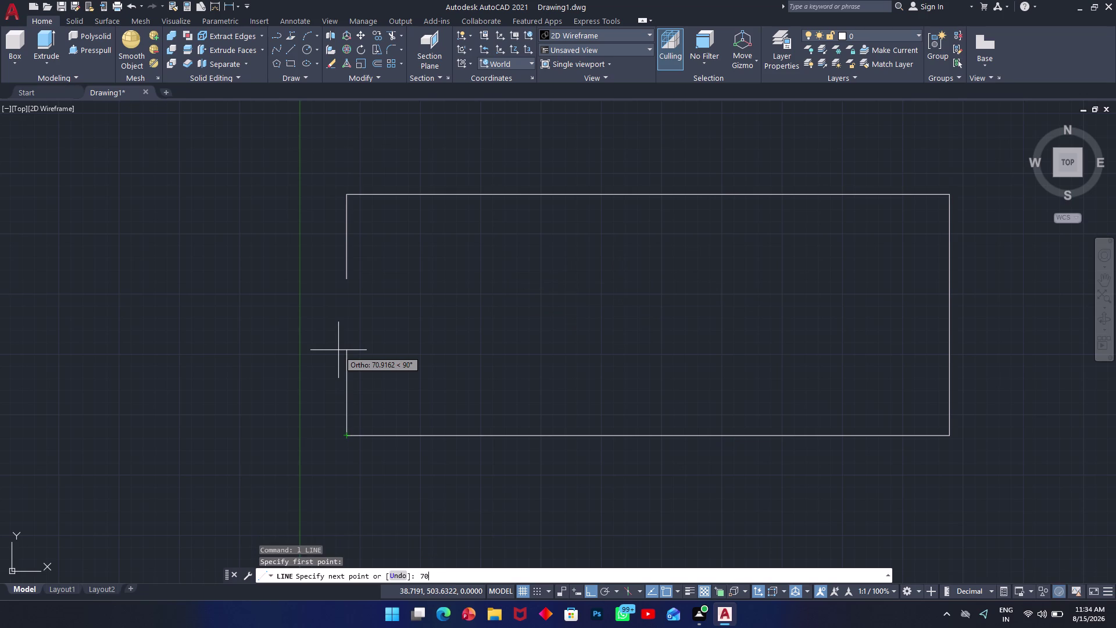
key(Return)
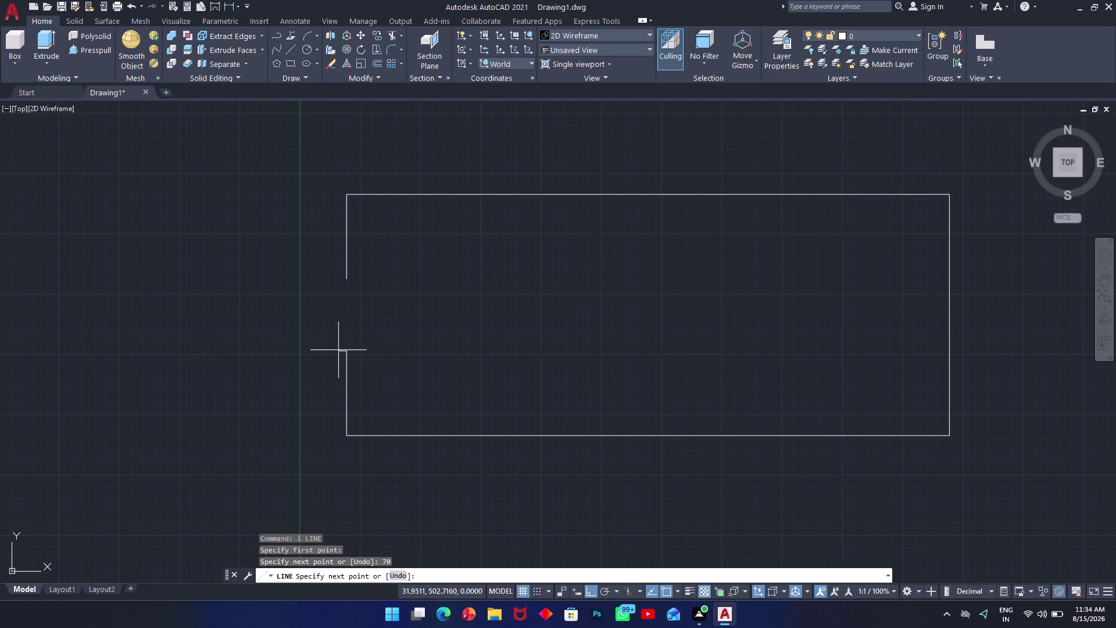
key(Escape)
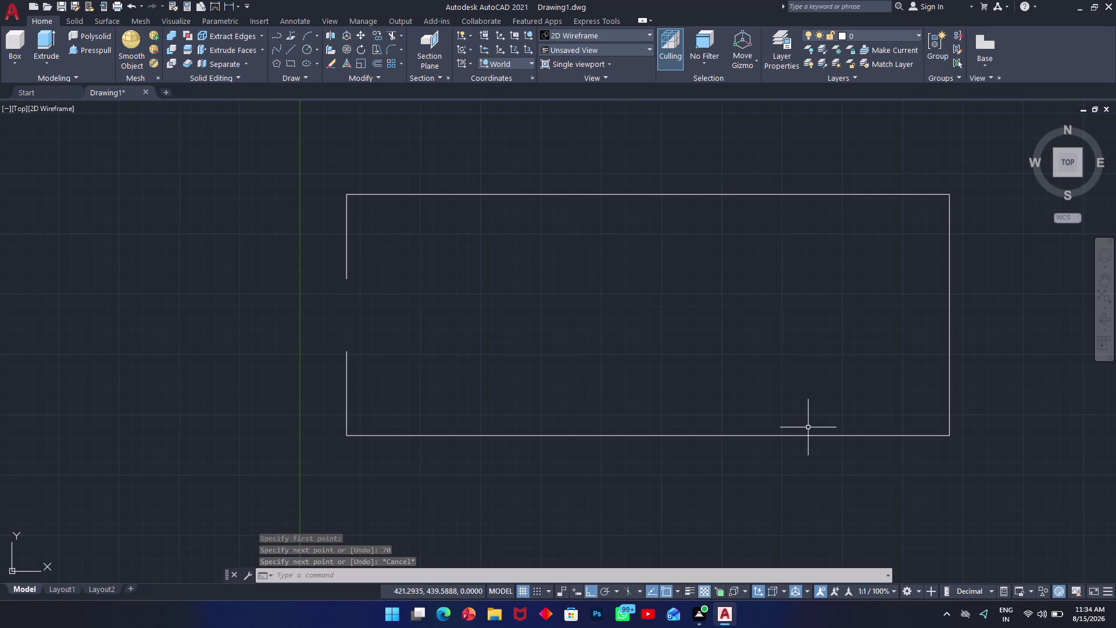
Start a new line at the outline's bottom-right corner.
key(l)
key(Return)
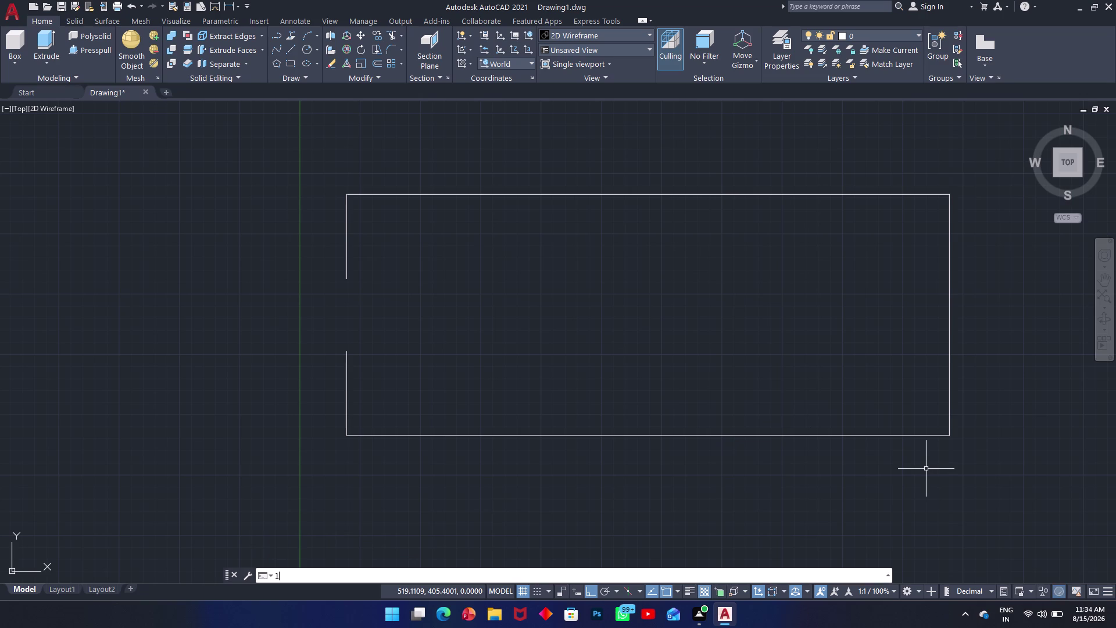
click(950, 435)
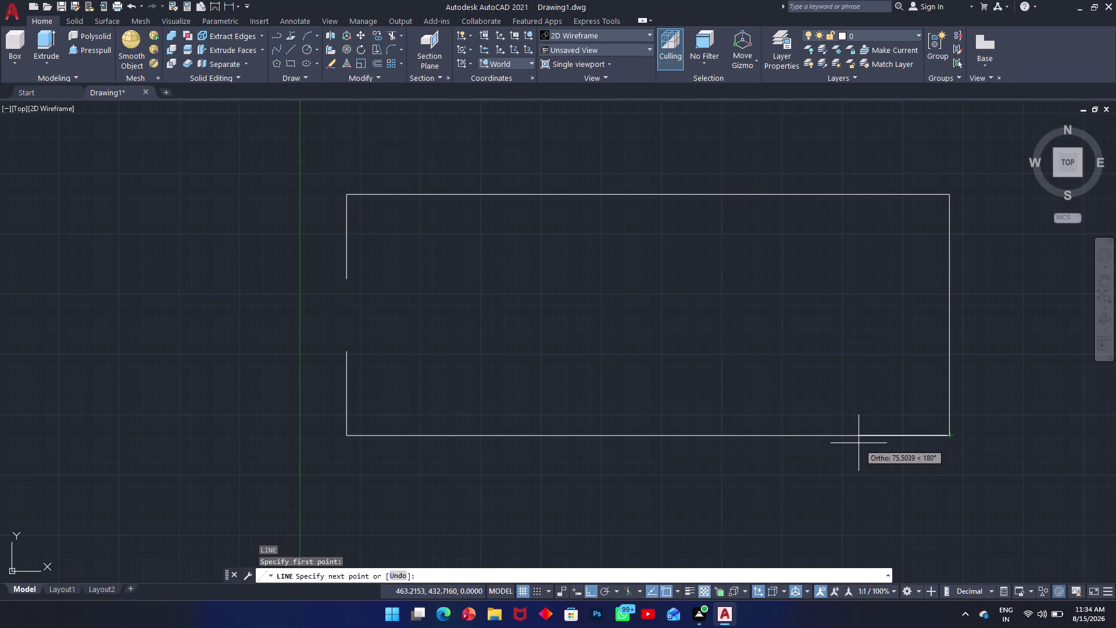
Draw the slot with 70- and 60-unit segments back to the bottom edge, then select the top edge.
text(70)
key(Return)
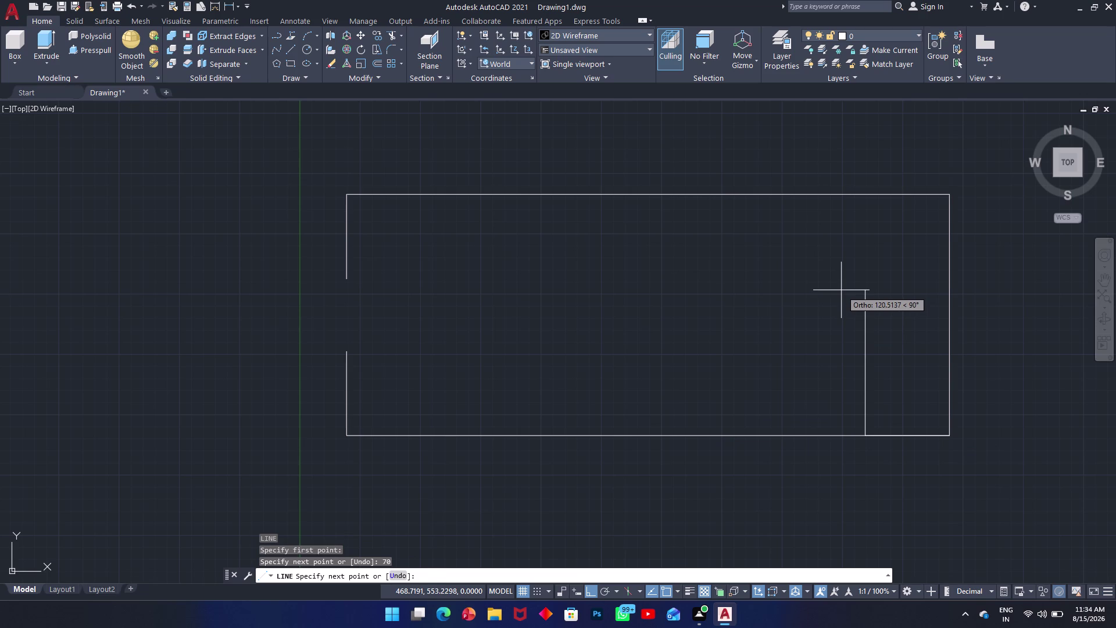
click(841, 290)
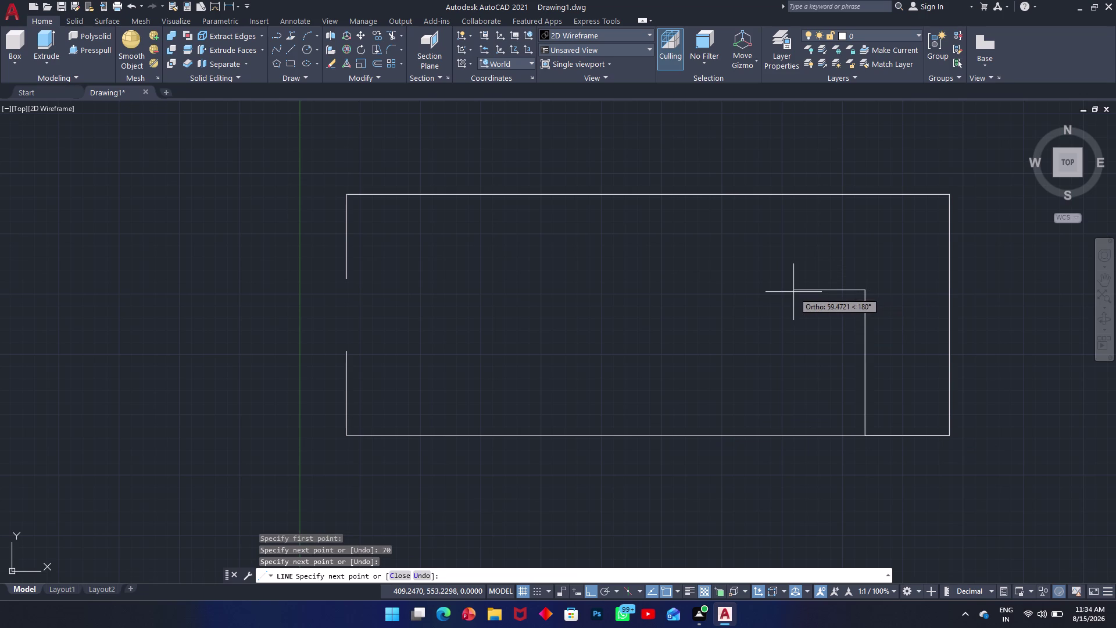
text(60)
key(Return)
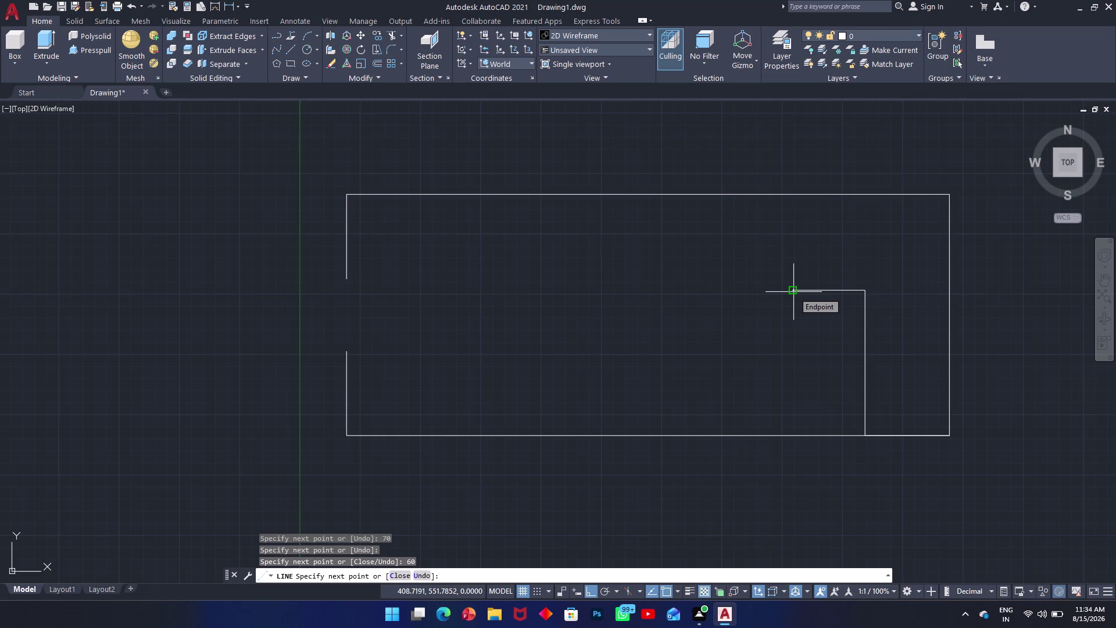
click(793, 434)
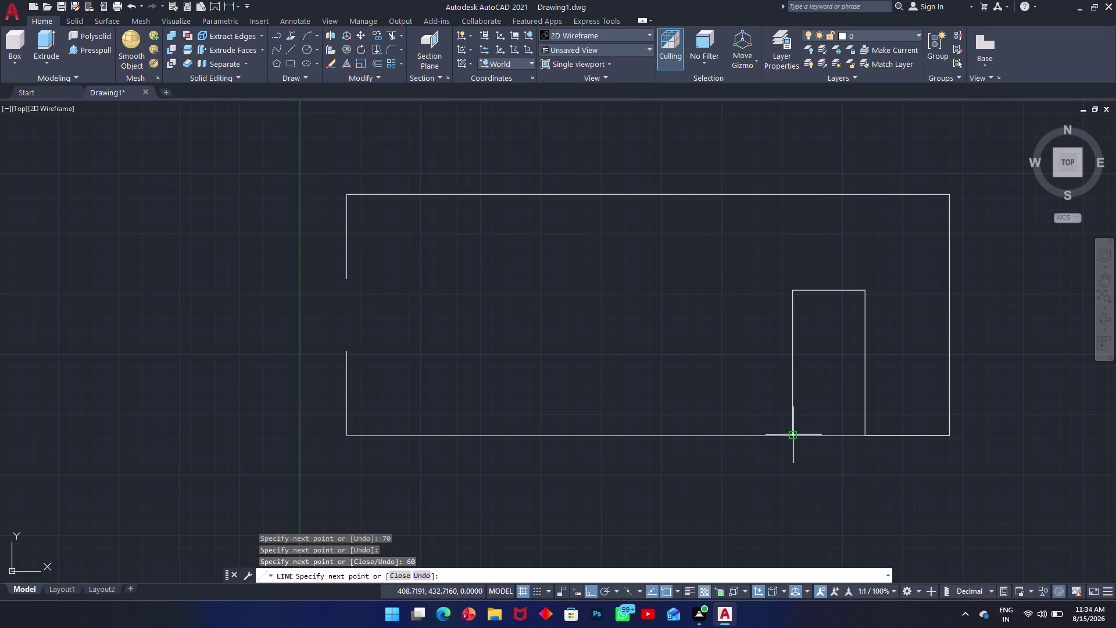
key(Escape)
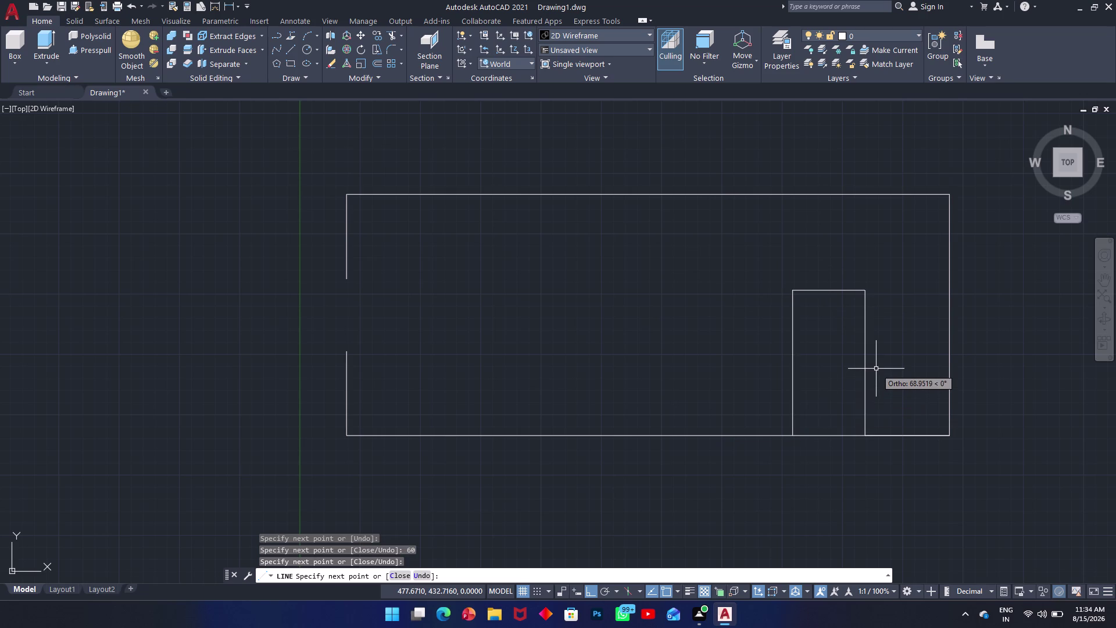
click(803, 196)
click(790, 188)
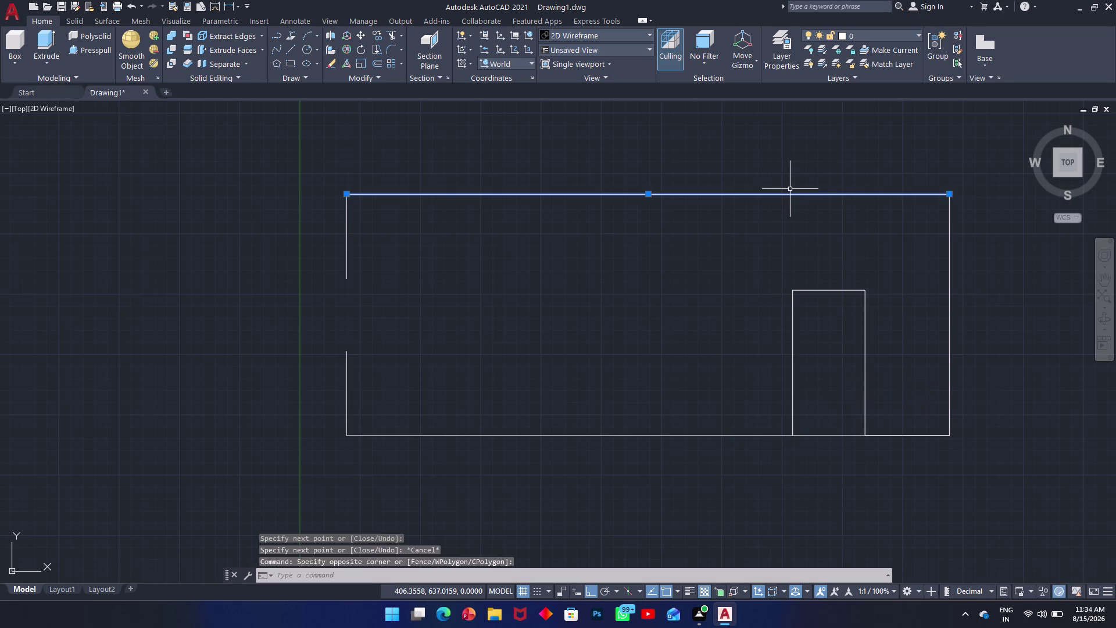
Offset the top edge 100 units downward to create a helper line.
text(o)
key(space)
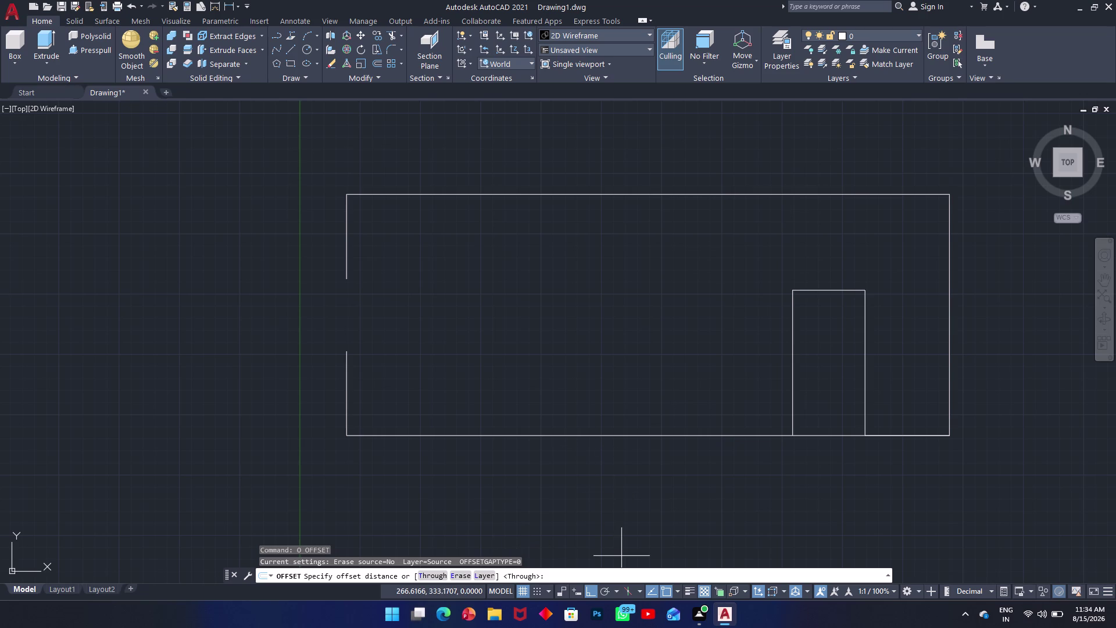
text(100)
key(Return)
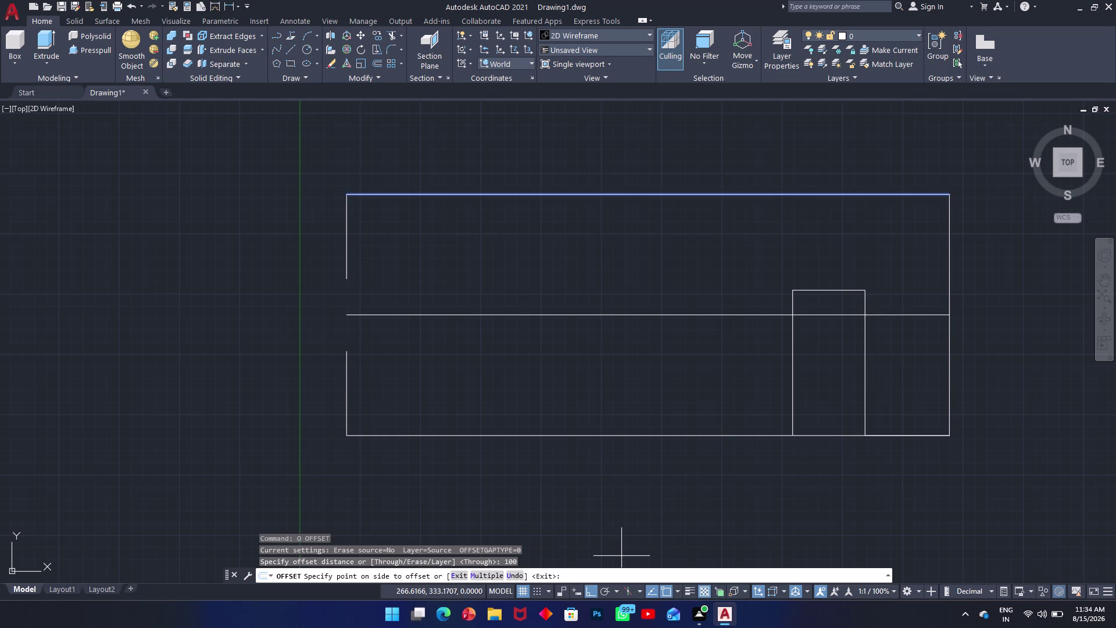
click(620, 514)
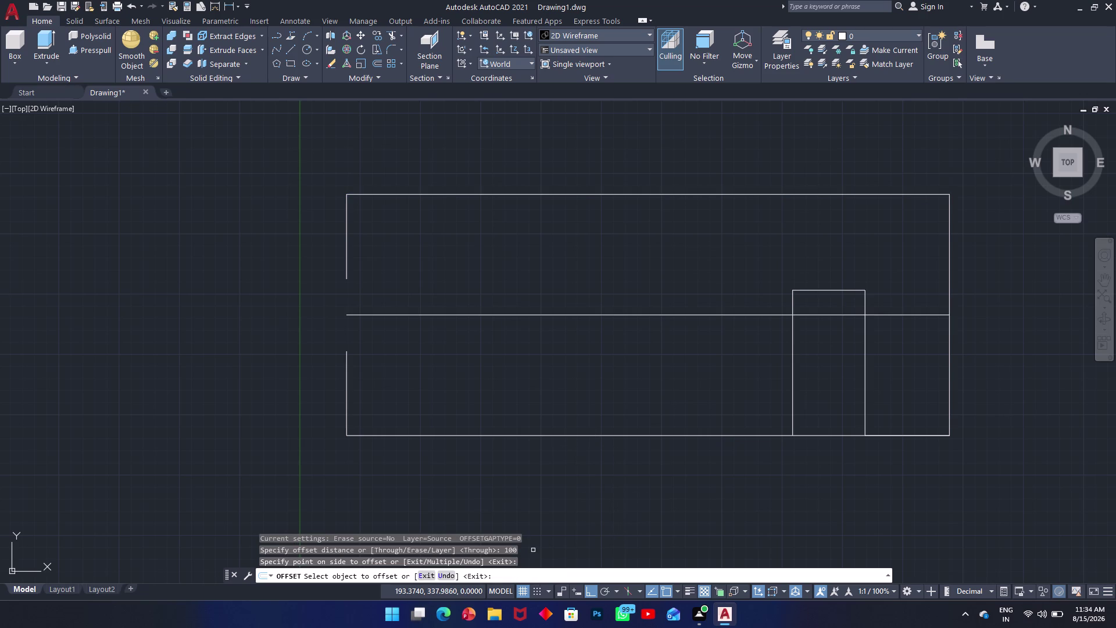
key(Return)
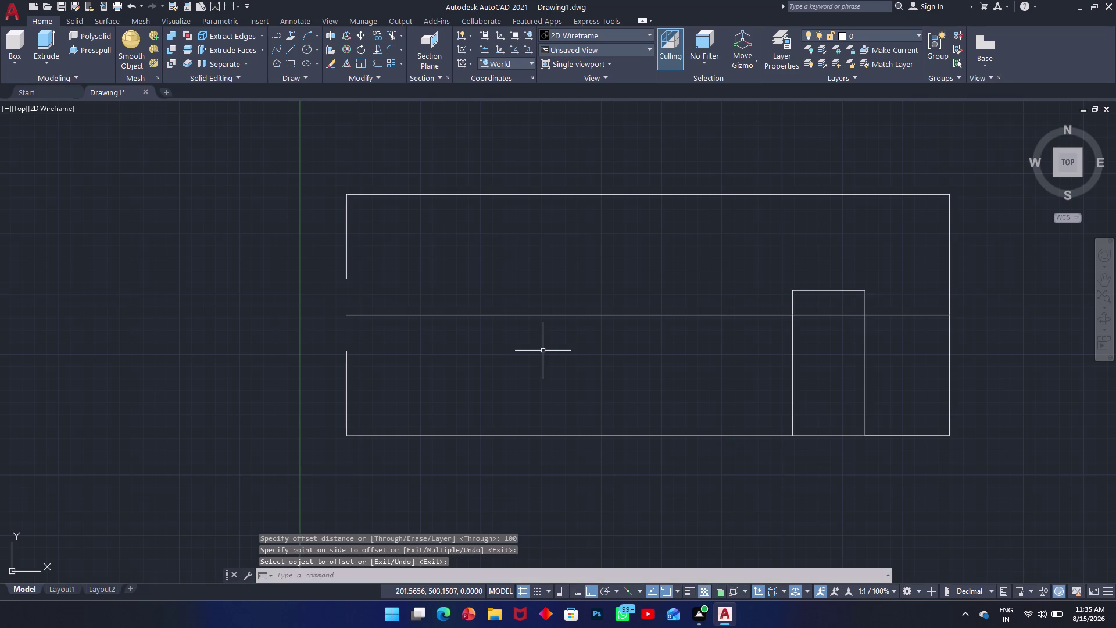
Trim the slot sides above the 100-unit helper line.
text(tr)
key(space)
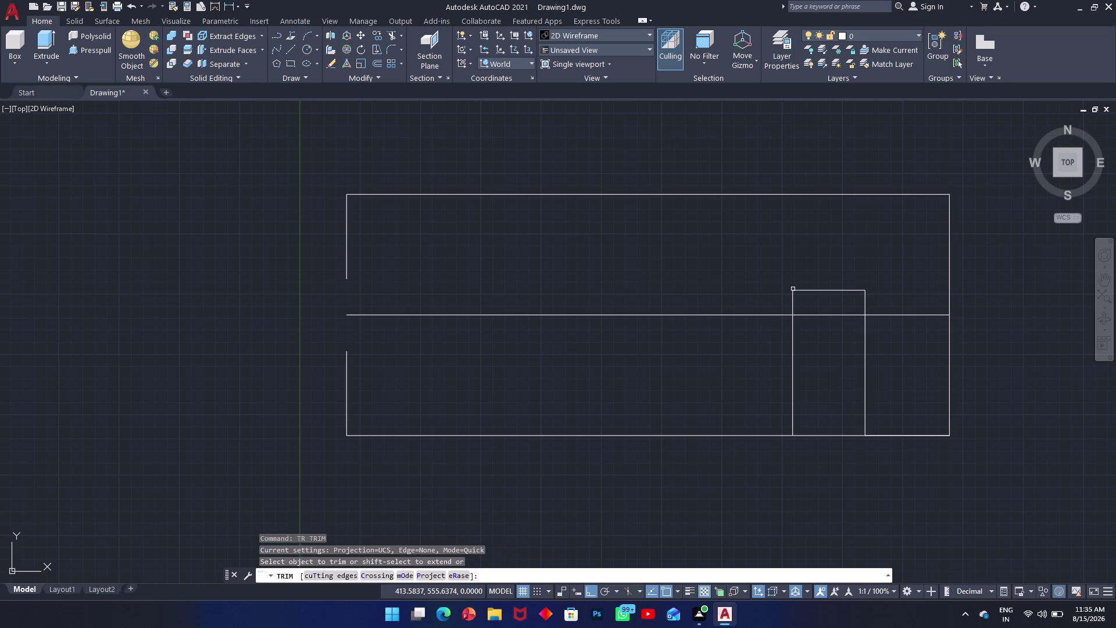
click(783, 299)
click(870, 296)
click(860, 284)
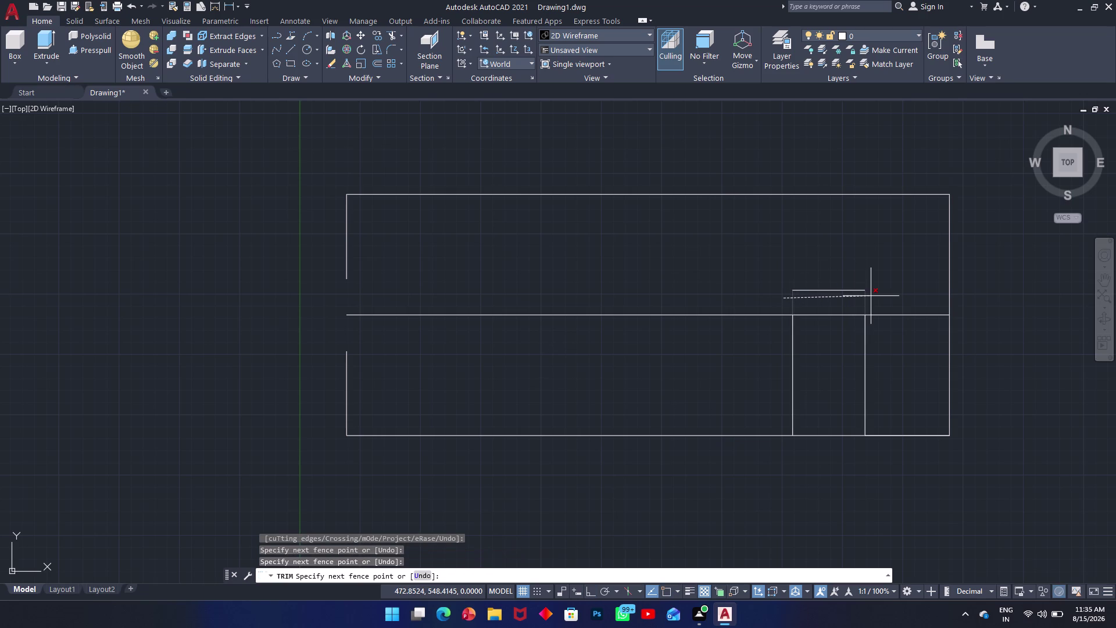
click(828, 292)
Trim away the excess helper line outside the slot.
click(556, 279)
click(454, 333)
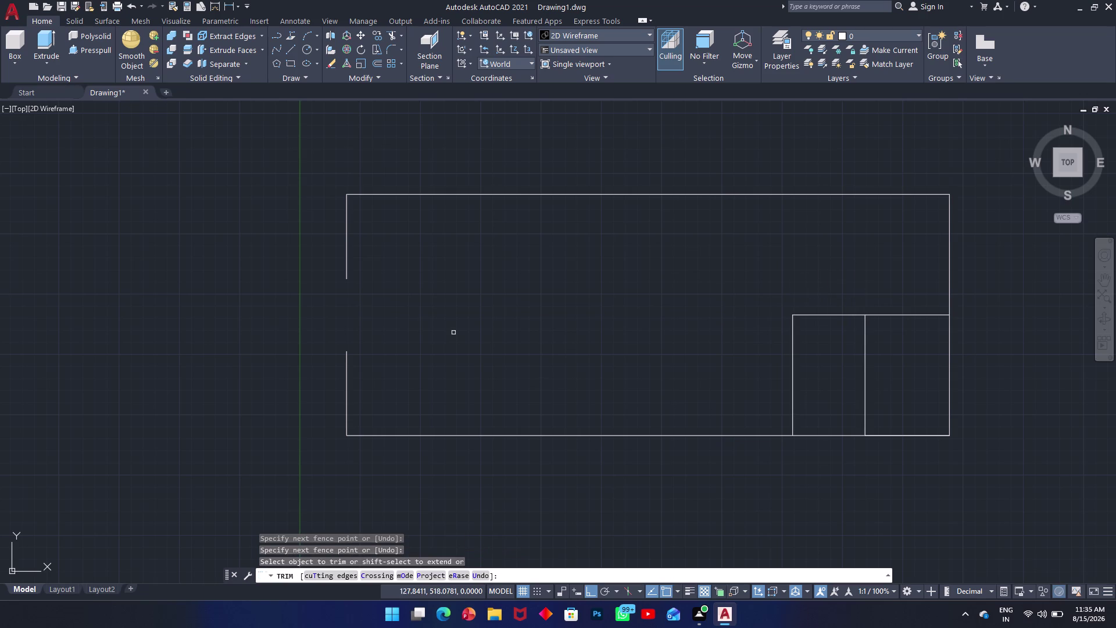
click(914, 306)
click(926, 351)
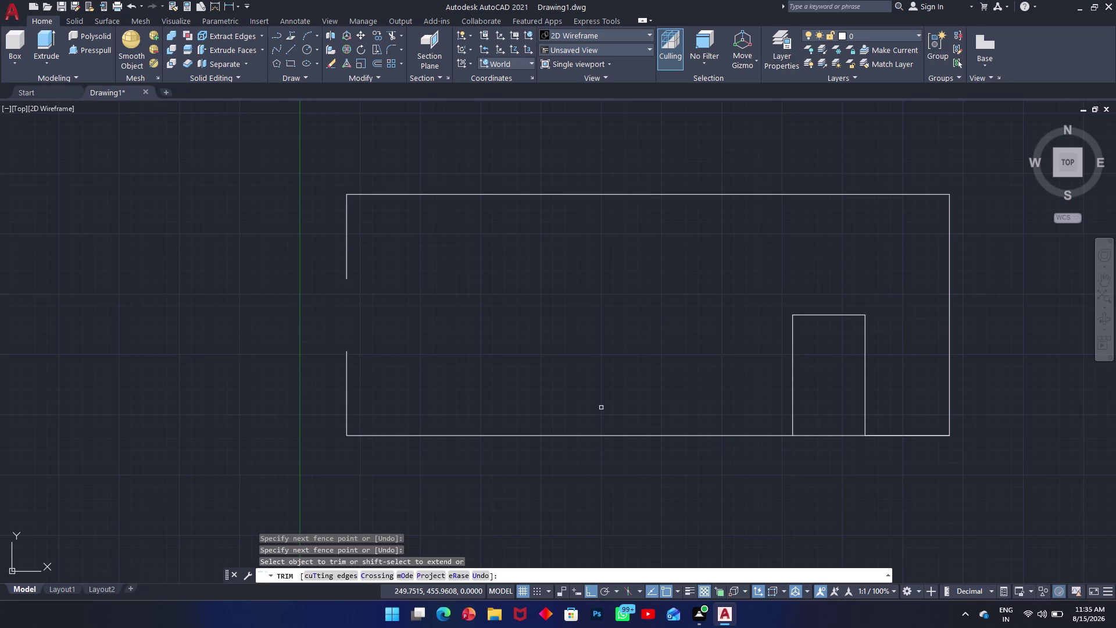
key(c)
key(Return)
key(Escape)
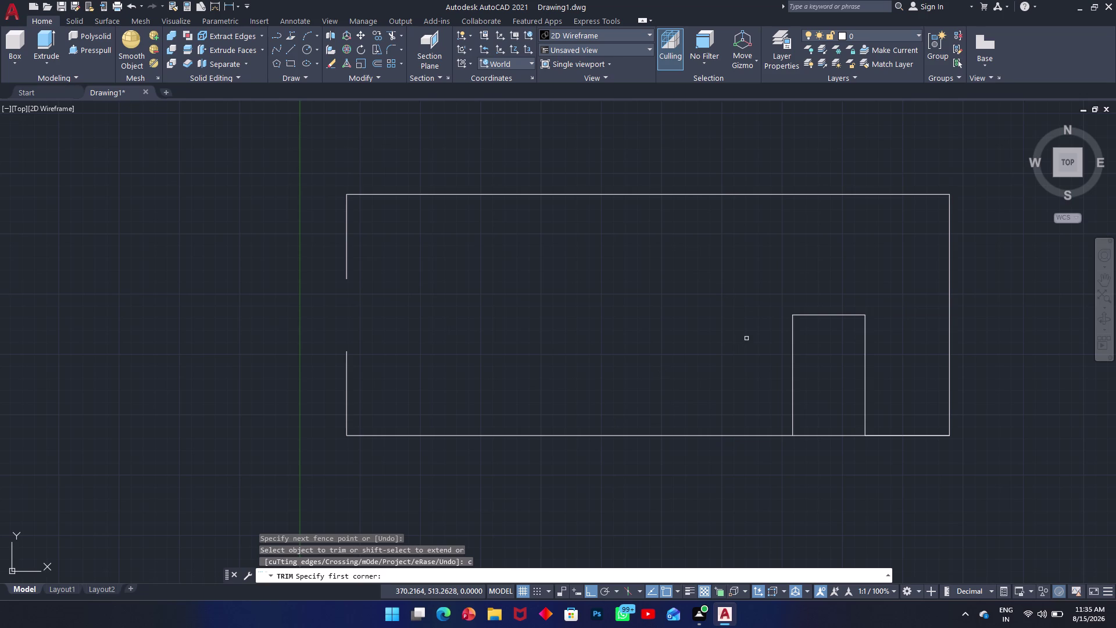
key(c)
key(Return)
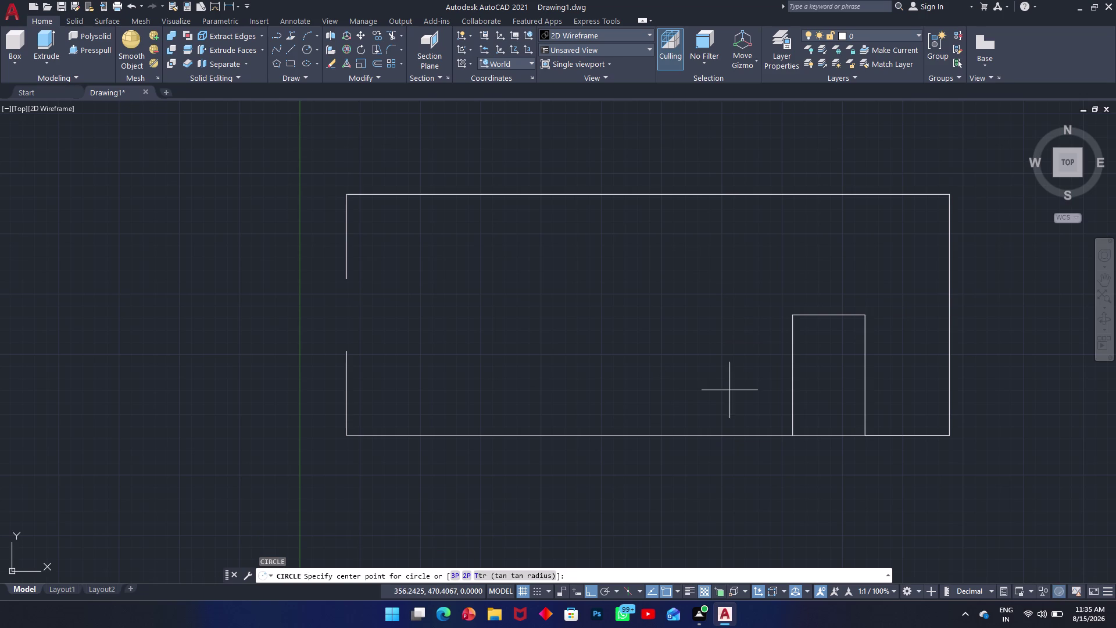
Draw a slot-wide circle centred on the slot top's midpoint.
click(827, 314)
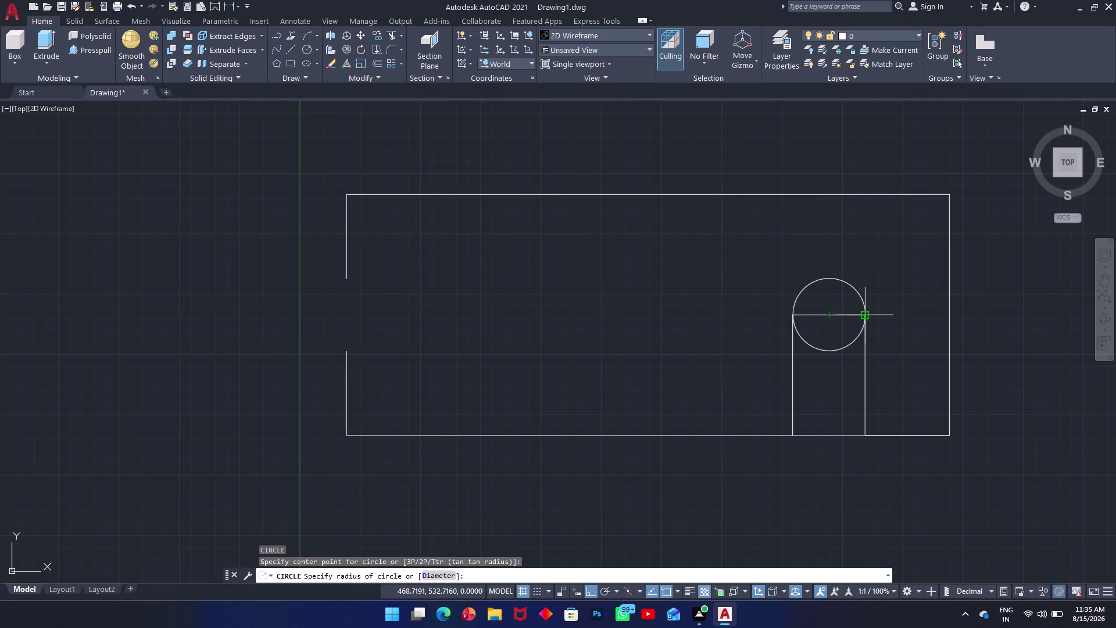
click(863, 315)
key(grave)
key(Escape)
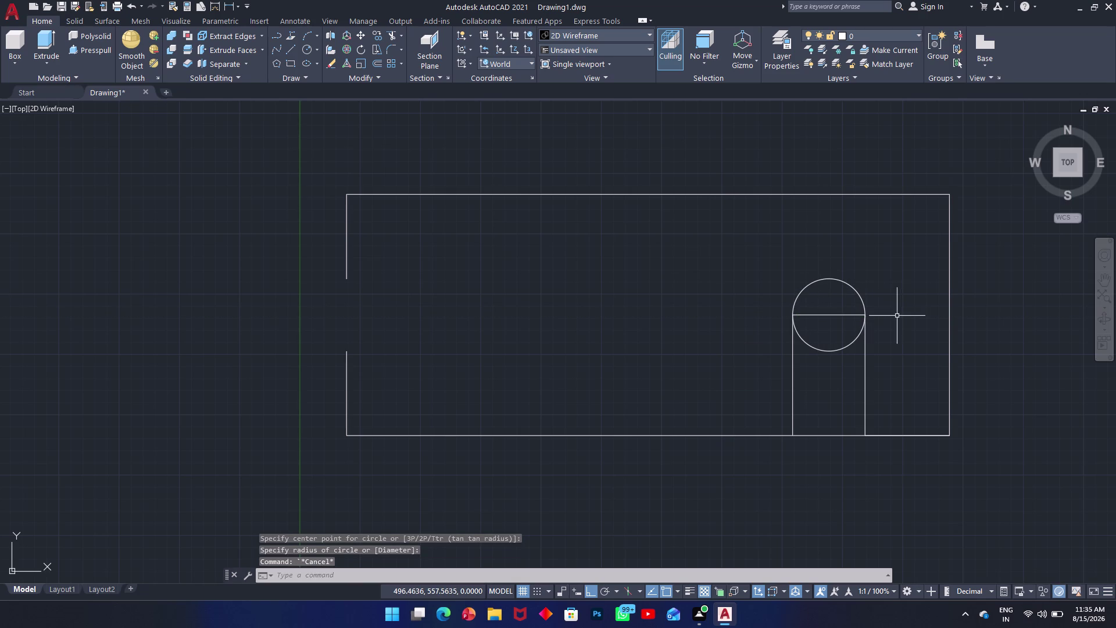
Trim the line across the circle and the circle's lower half to form an arch.
text(tr)
key(space)
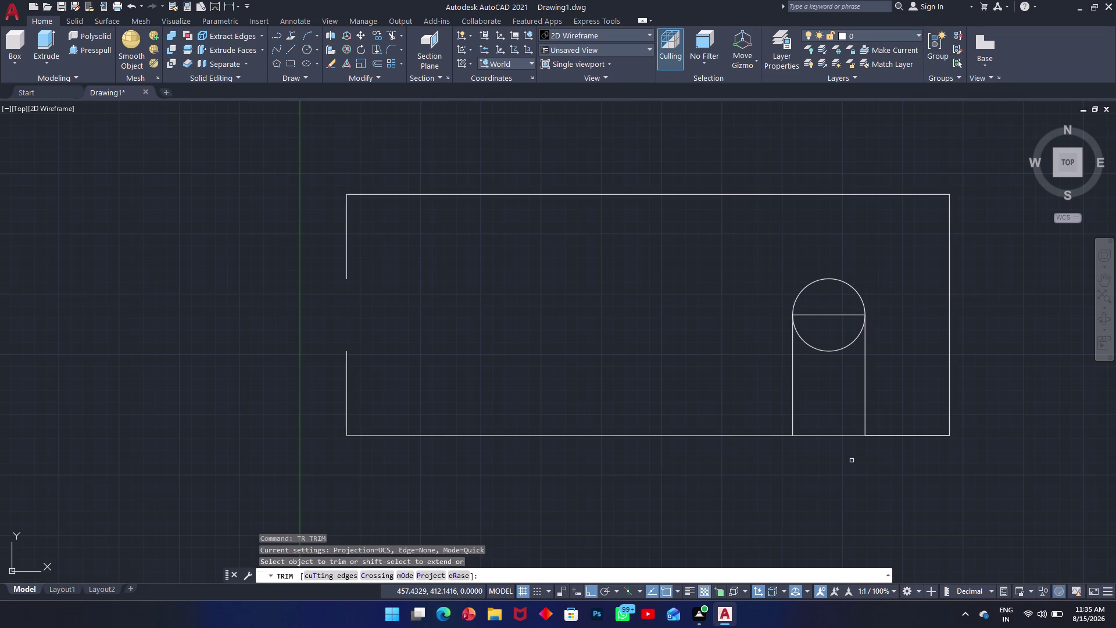
click(837, 315)
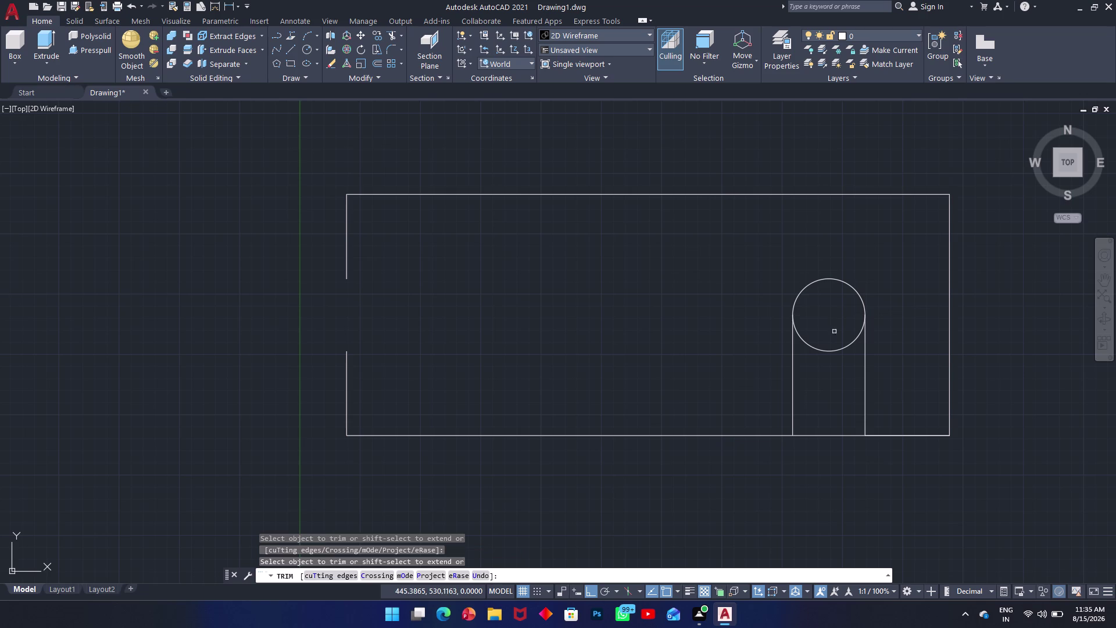
click(832, 343)
click(826, 369)
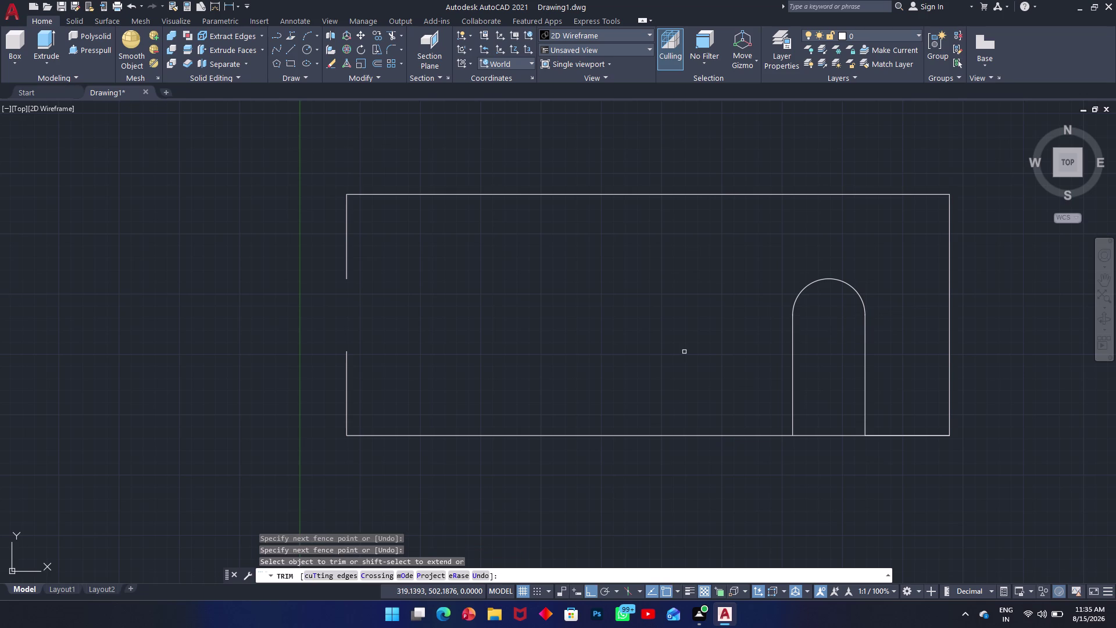
key(Escape)
Trim the bottom edge inside the slot opening.
key(space)
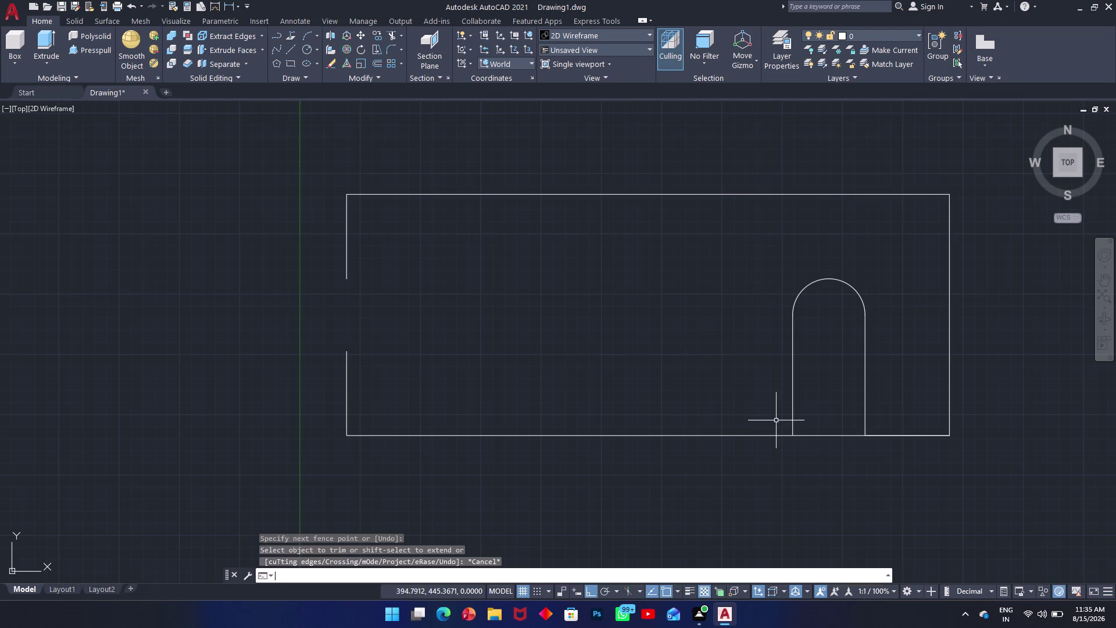
click(844, 417)
click(814, 467)
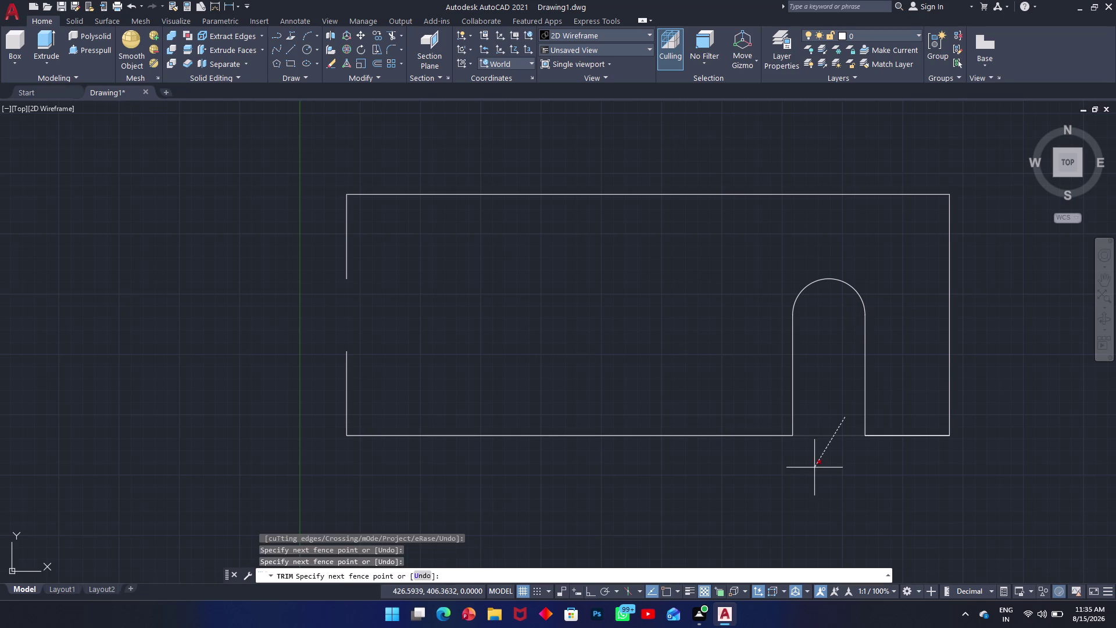
key(Escape)
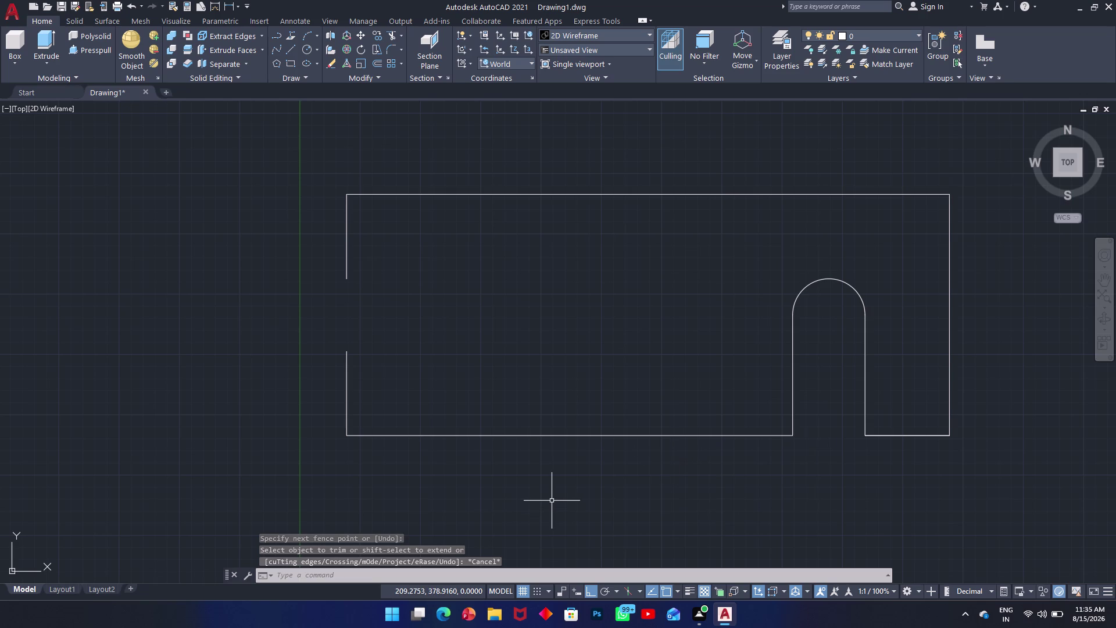
text(l)
key(space)
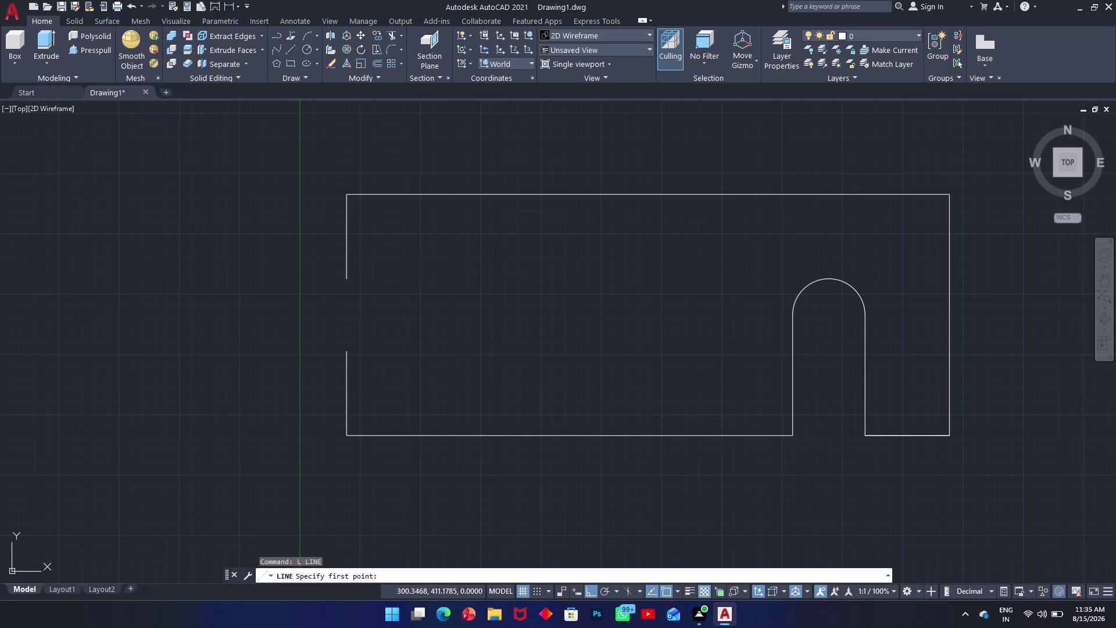
Draw a 100-unit vertical line up from the bottom edge, 170 units left of the slot.
click(791, 437)
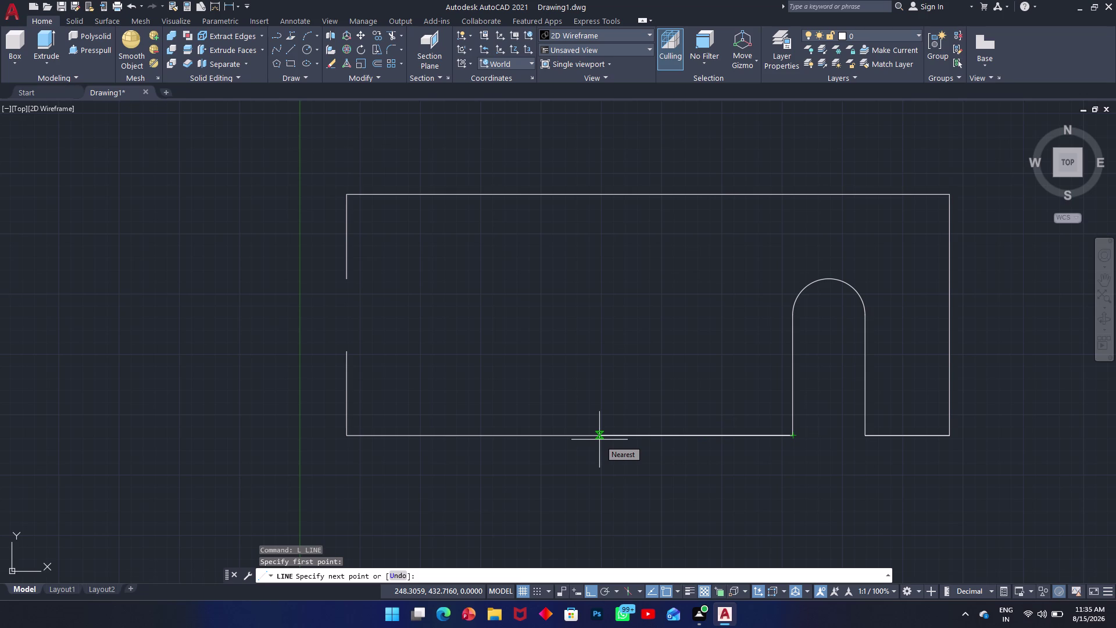
text(170)
key(Return)
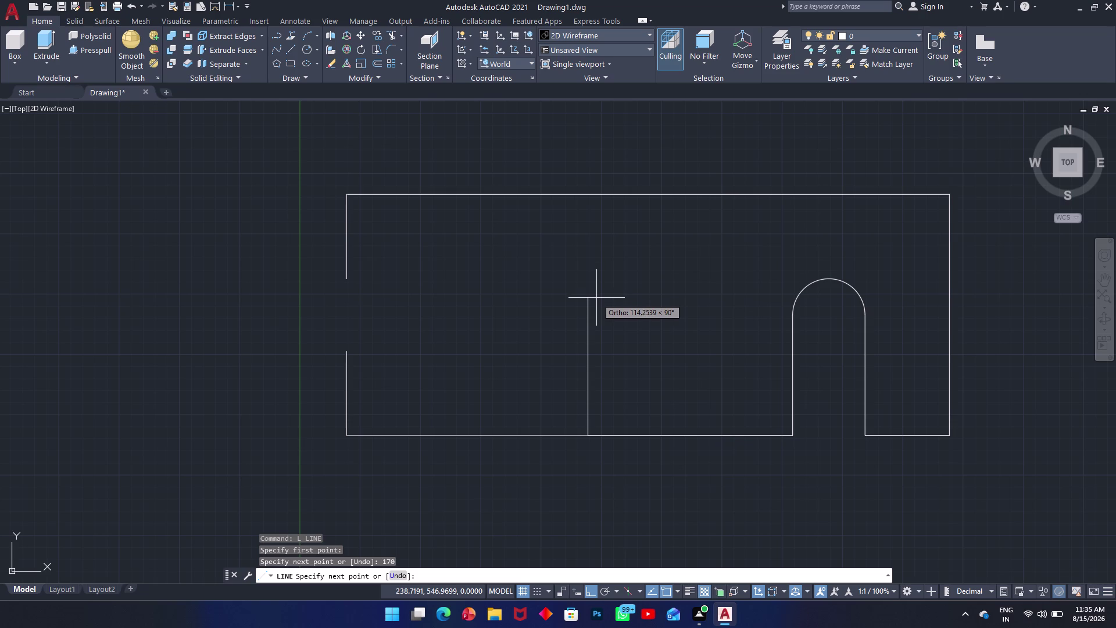
text(100)
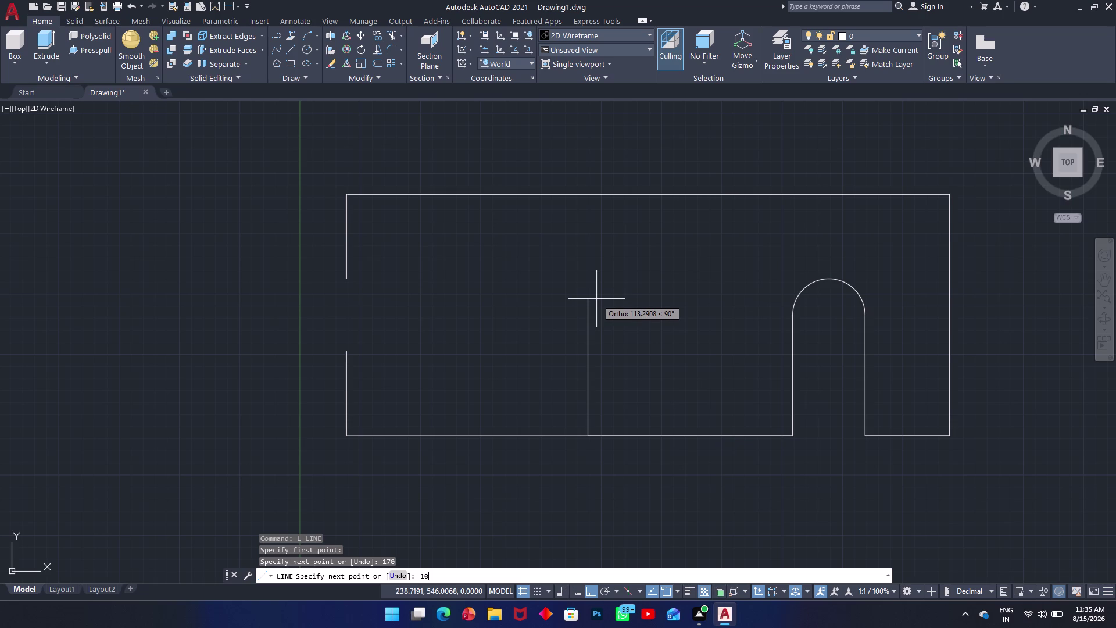
key(Return)
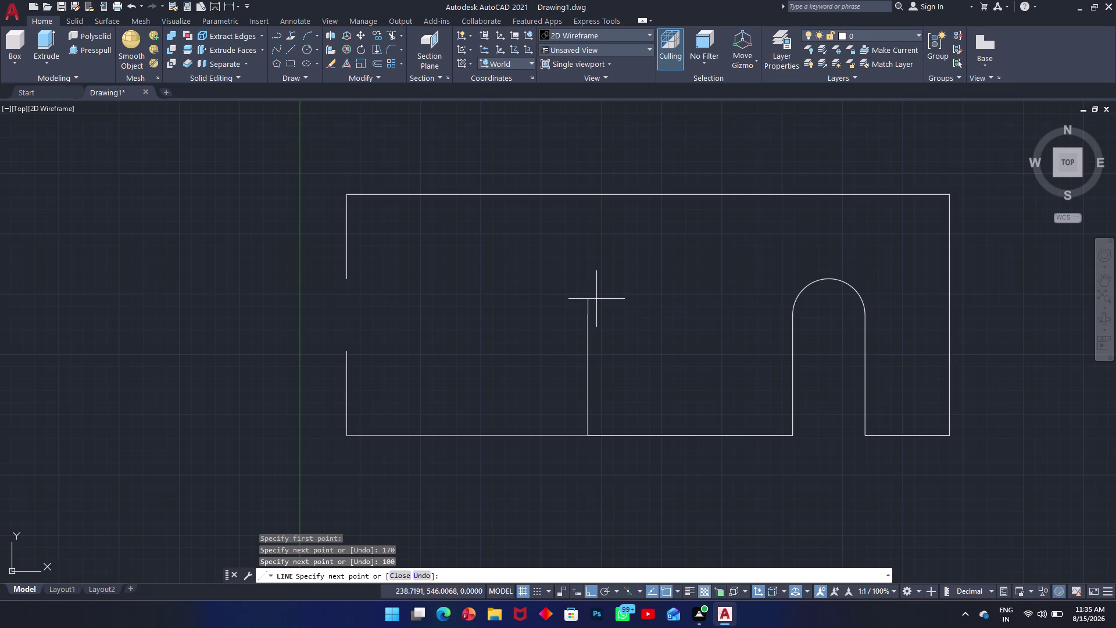
key(Escape)
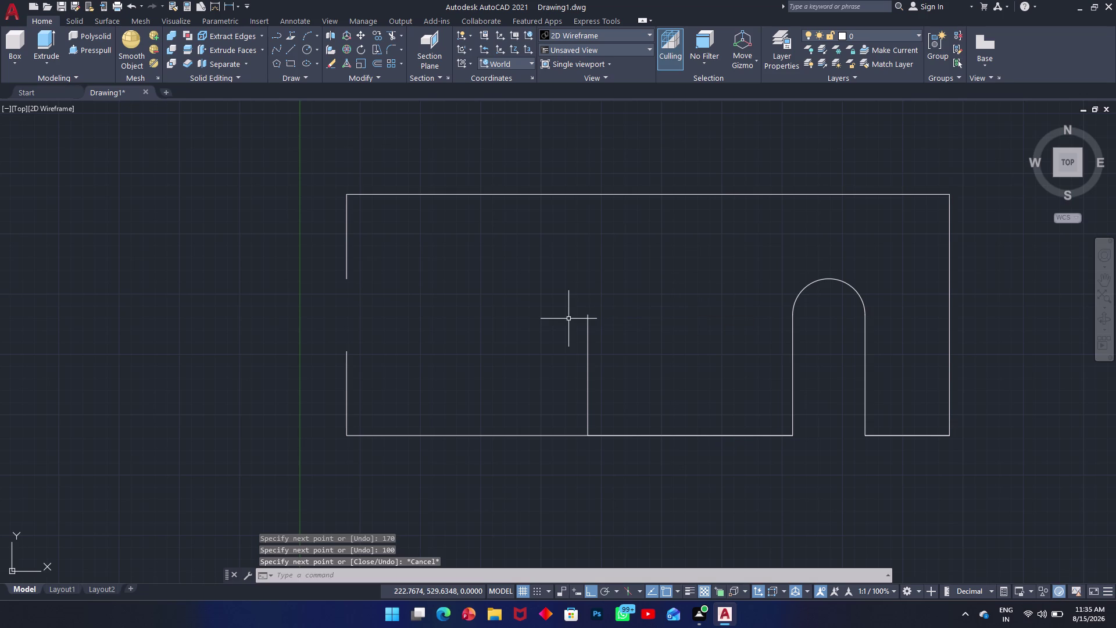
Draw a 100-diameter circle centred on the vertical line's top end.
key(c)
key(Return)
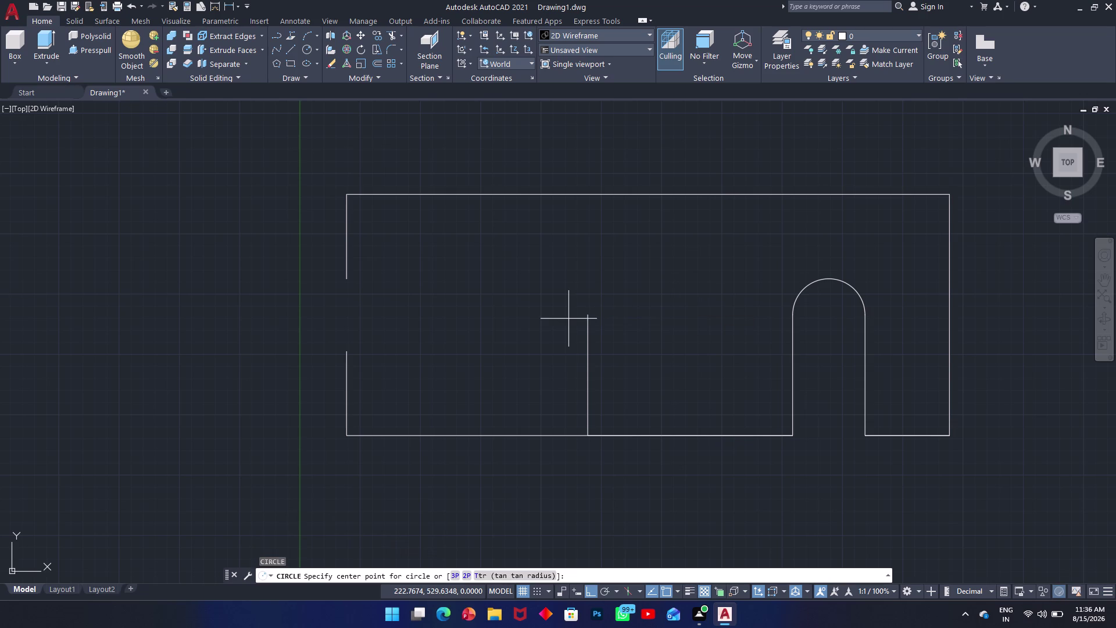
click(589, 316)
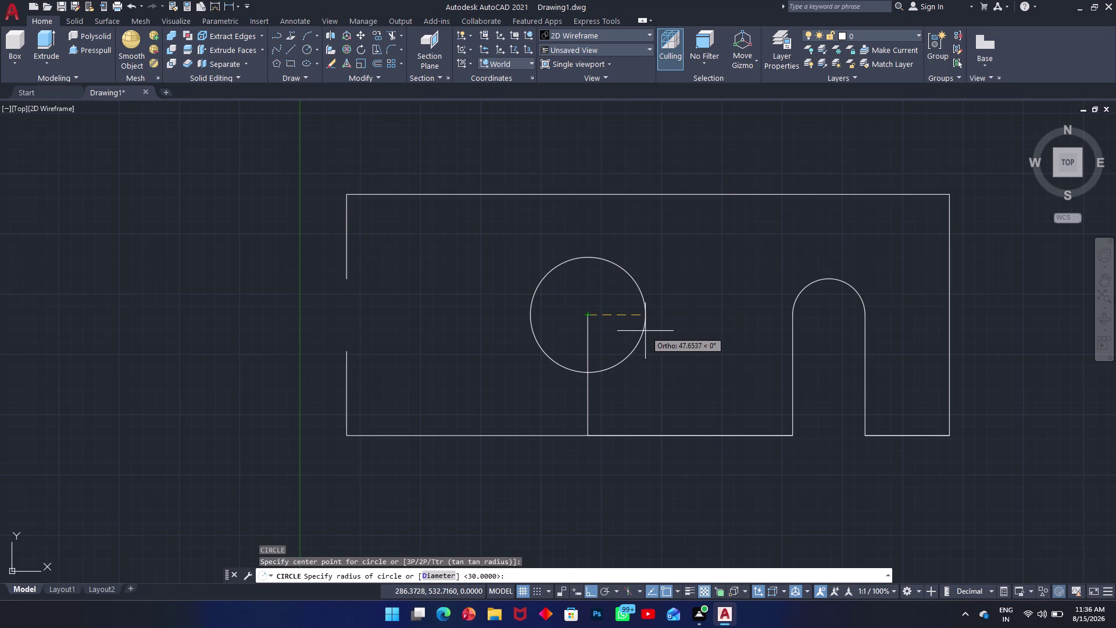
text(d)
key(space)
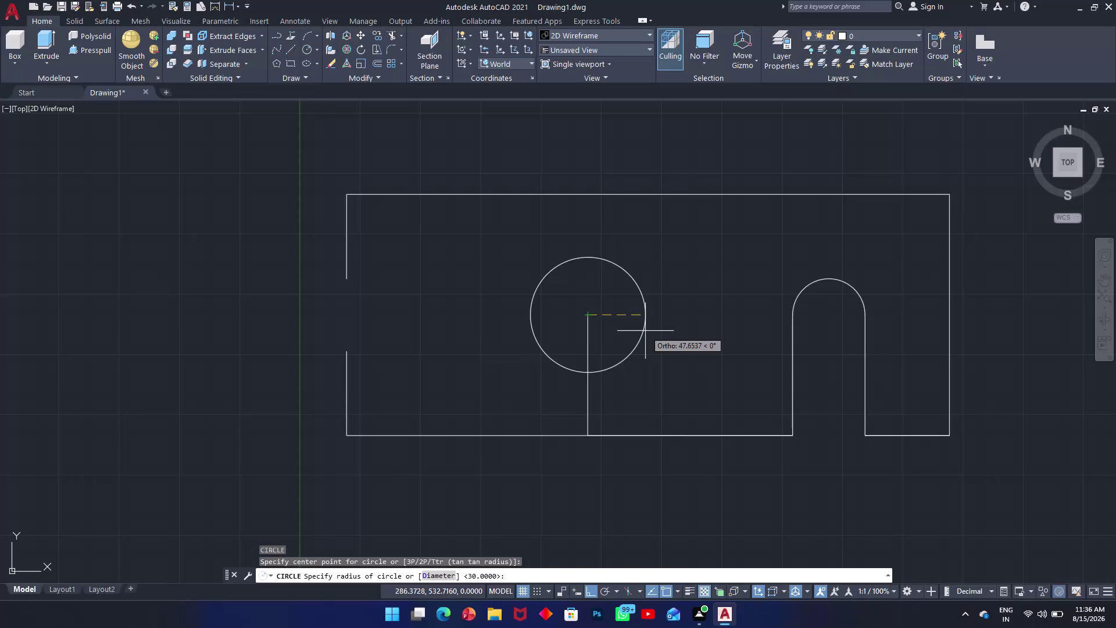
text(1)
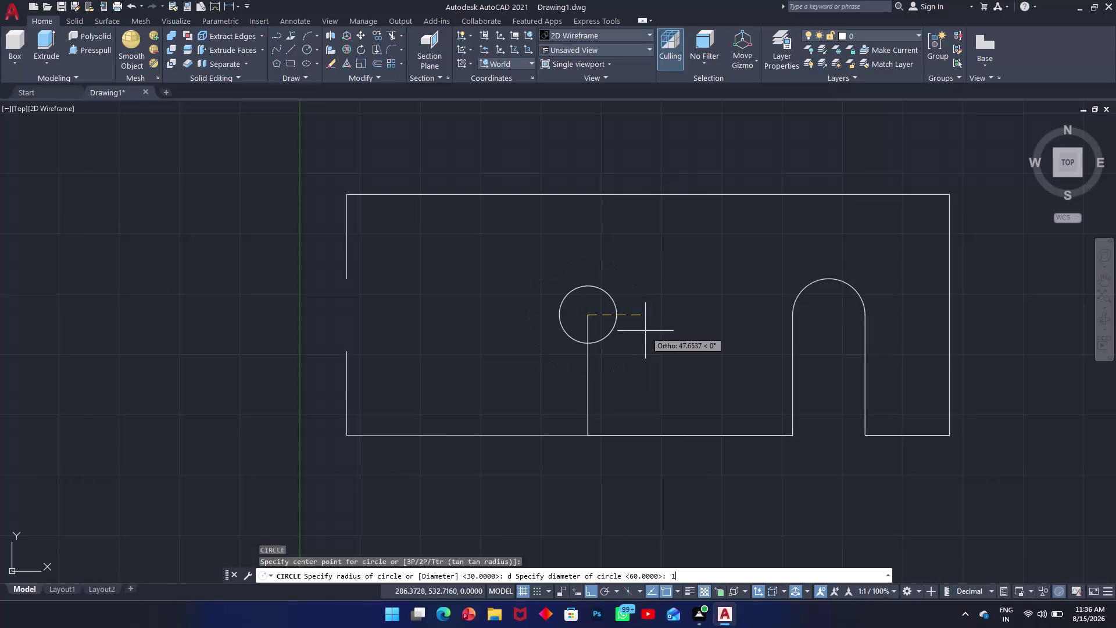
text(00)
key(Return)
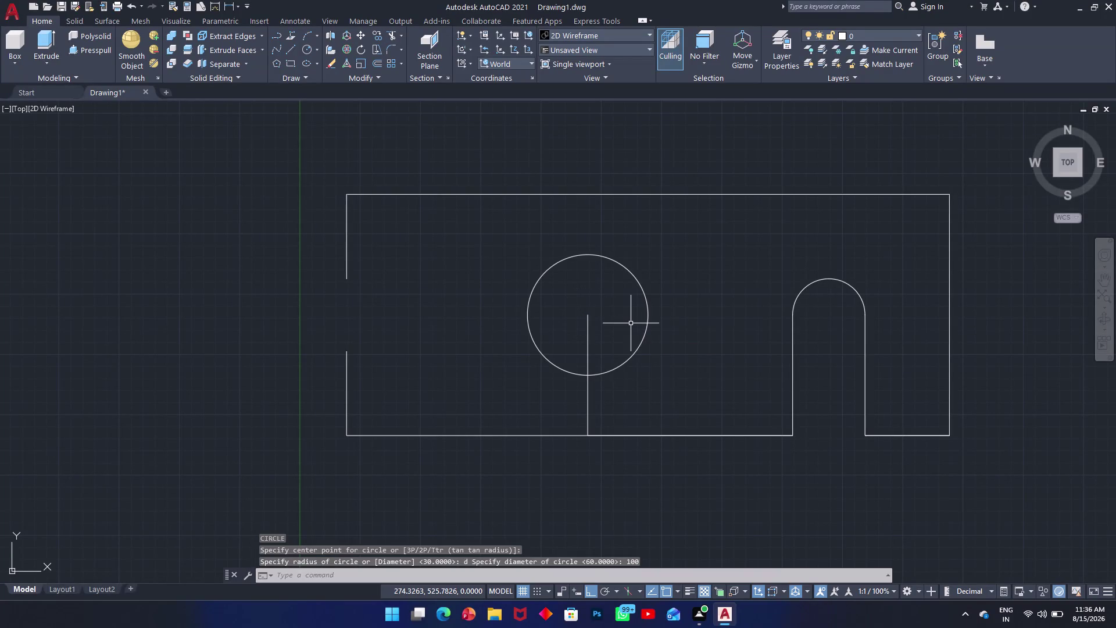
Draw a concentric 200-diameter circle at the same centre.
key(space)
click(589, 317)
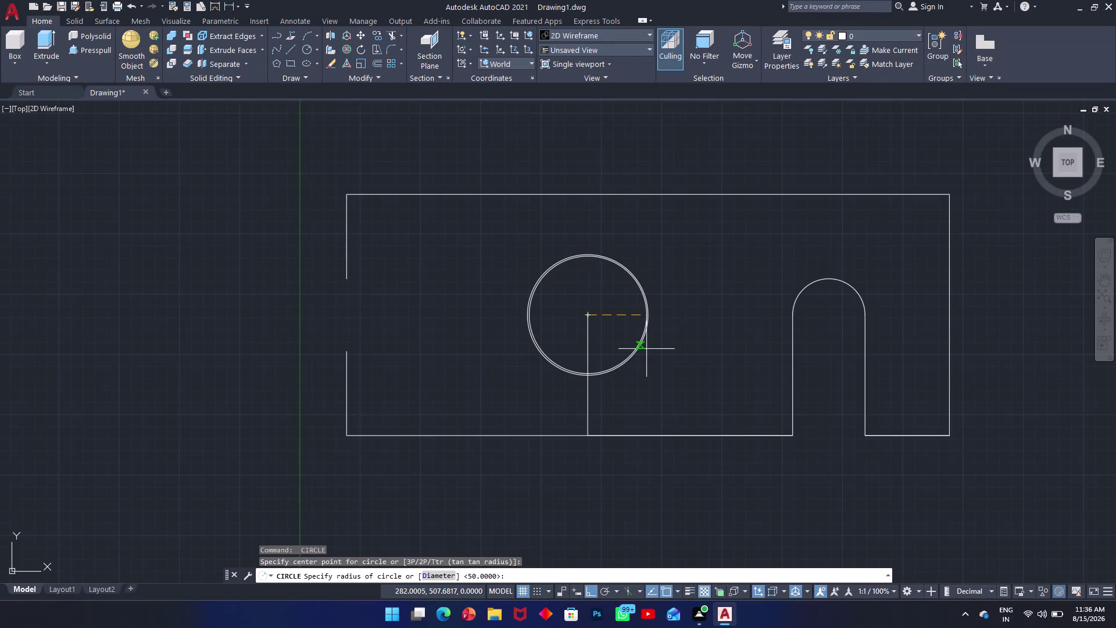
text(d)
key(space)
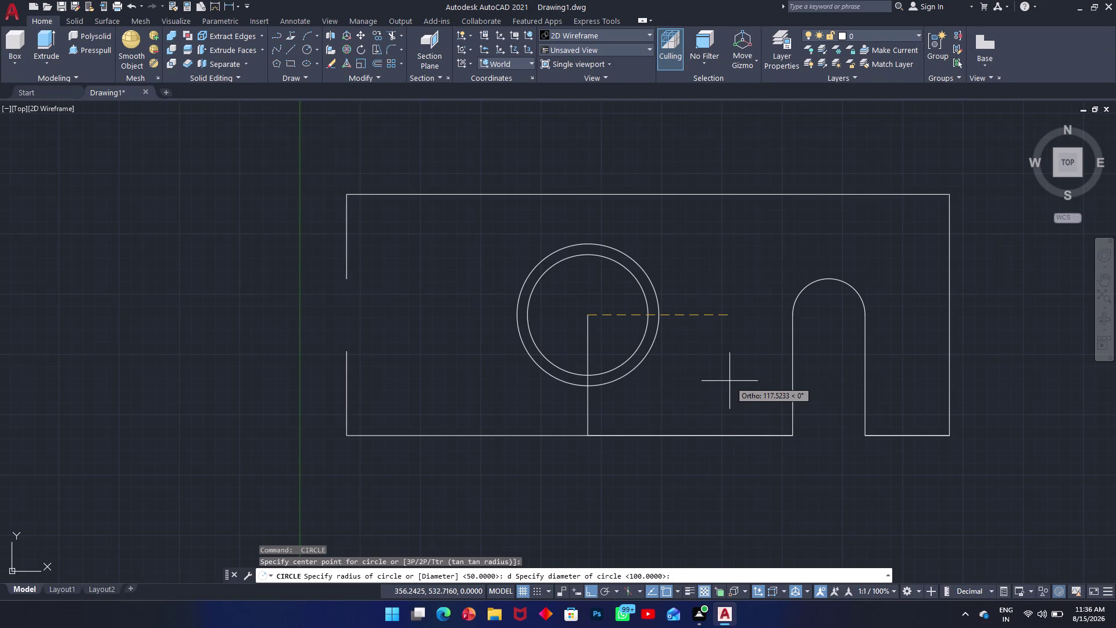
text(200)
key(Return)
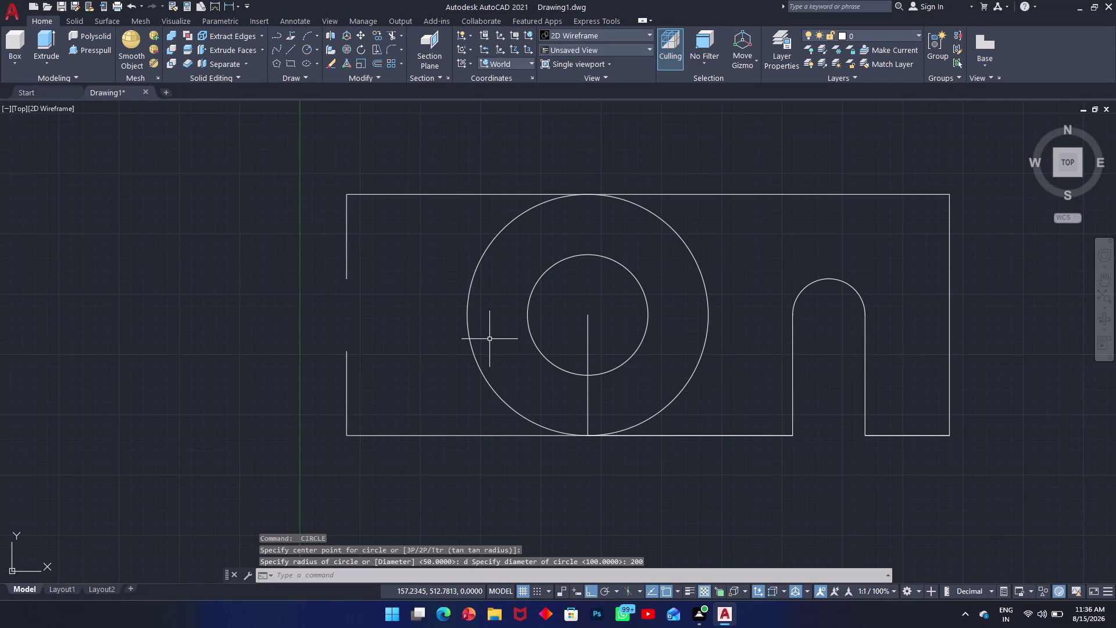
text(tr)
key(space)
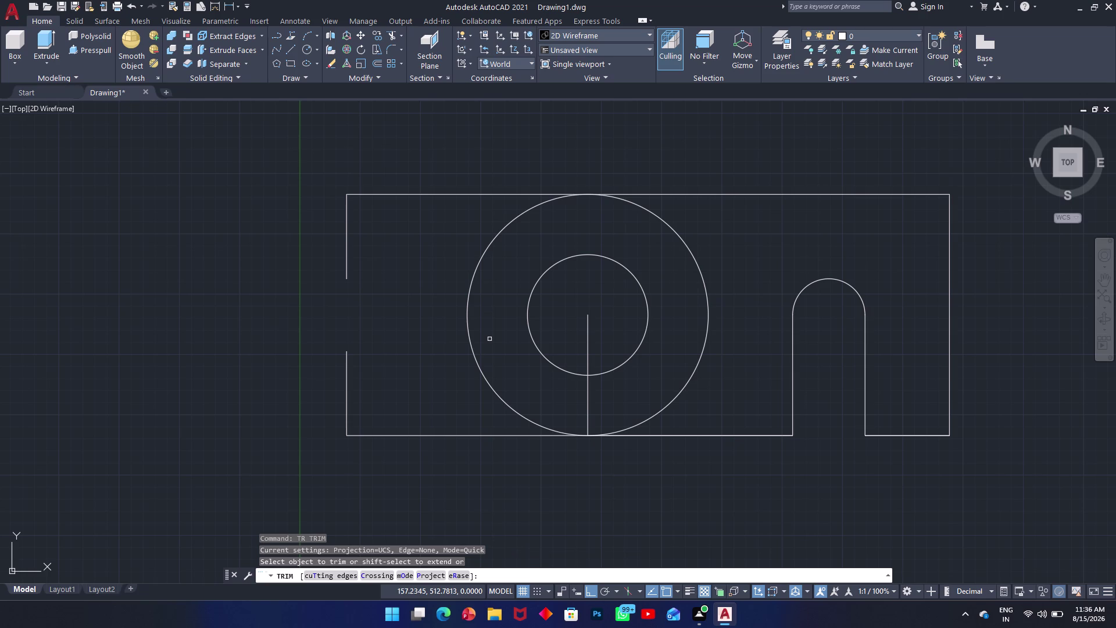
Trim the vertical line out of the circles, undoing the accidental bottom-edge trim.
click(589, 420)
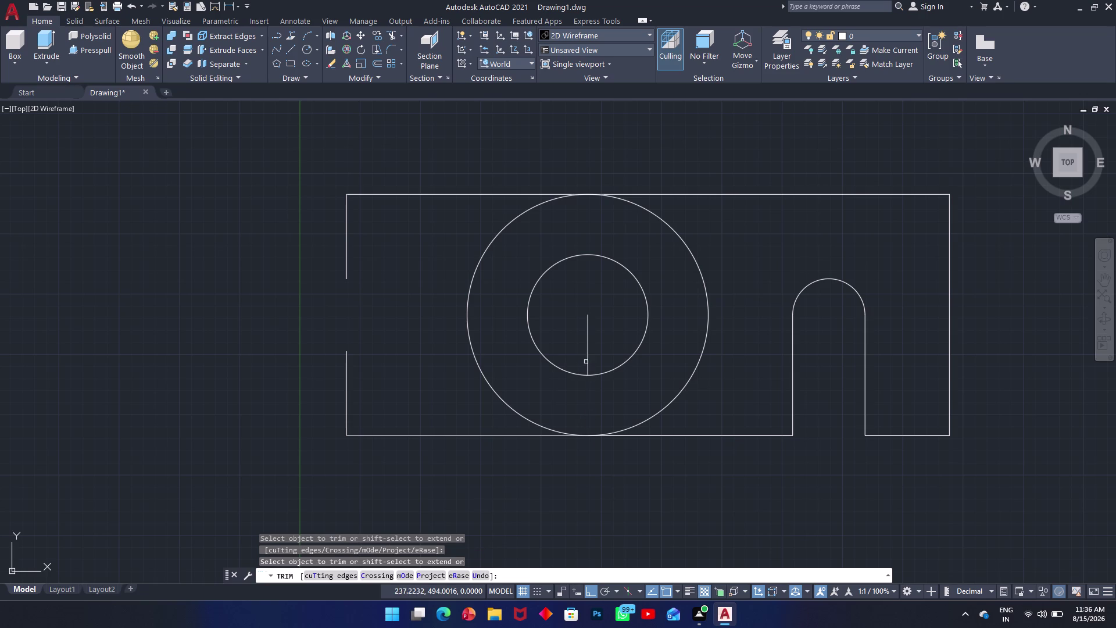
click(588, 362)
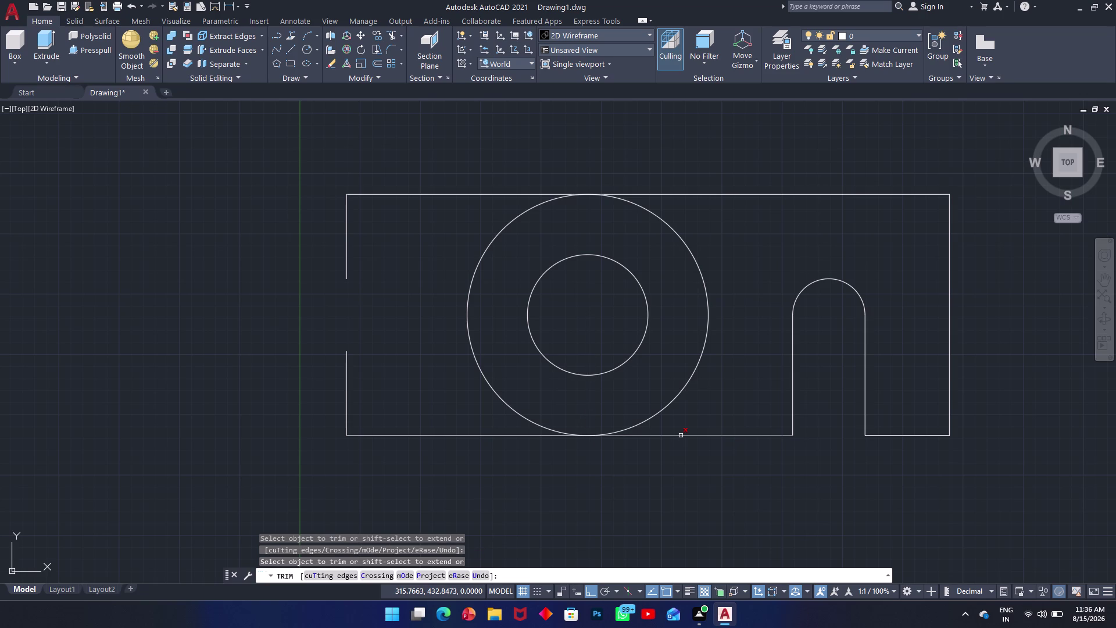
click(681, 435)
click(667, 436)
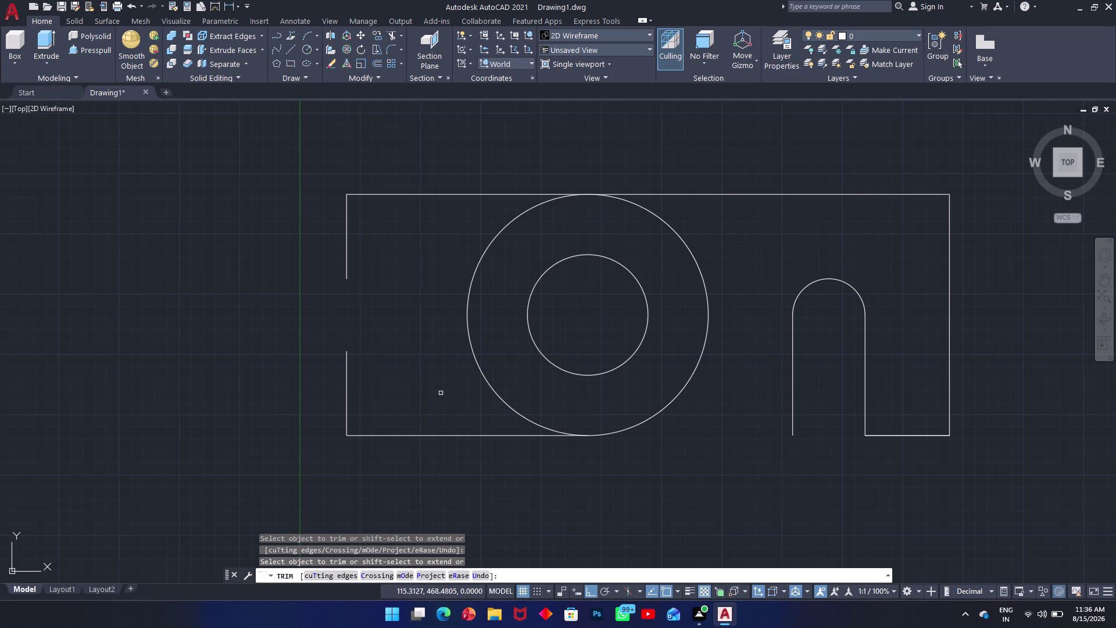
key(ctrl+z)
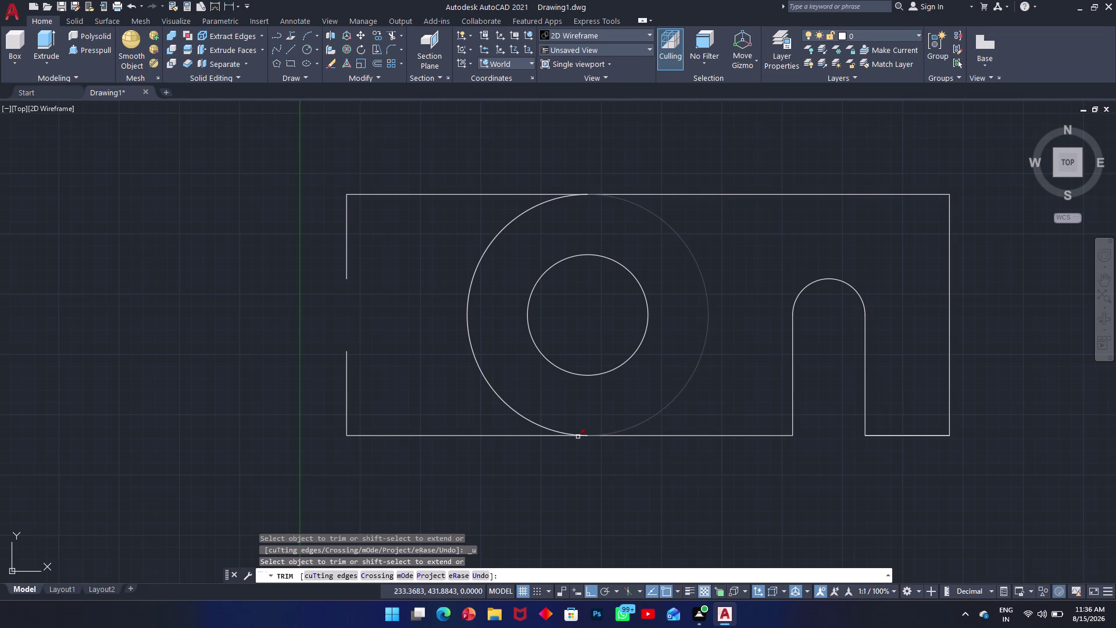
key(Escape)
text(l)
key(space)
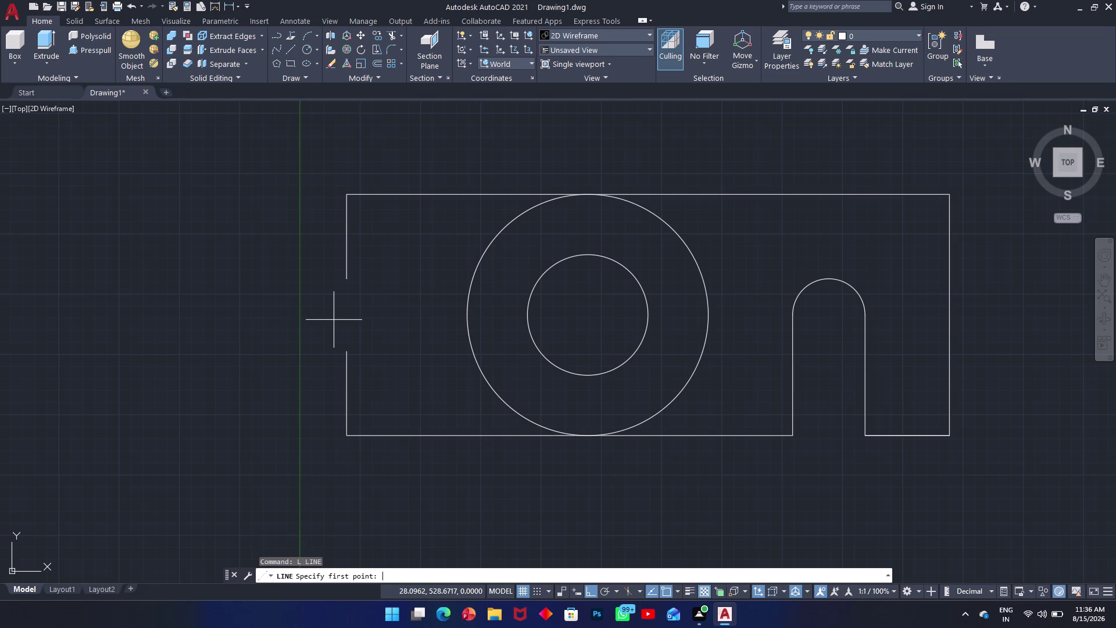
Draw two horizontal lines from the left-edge gap's lower and upper ends into the circles.
click(347, 354)
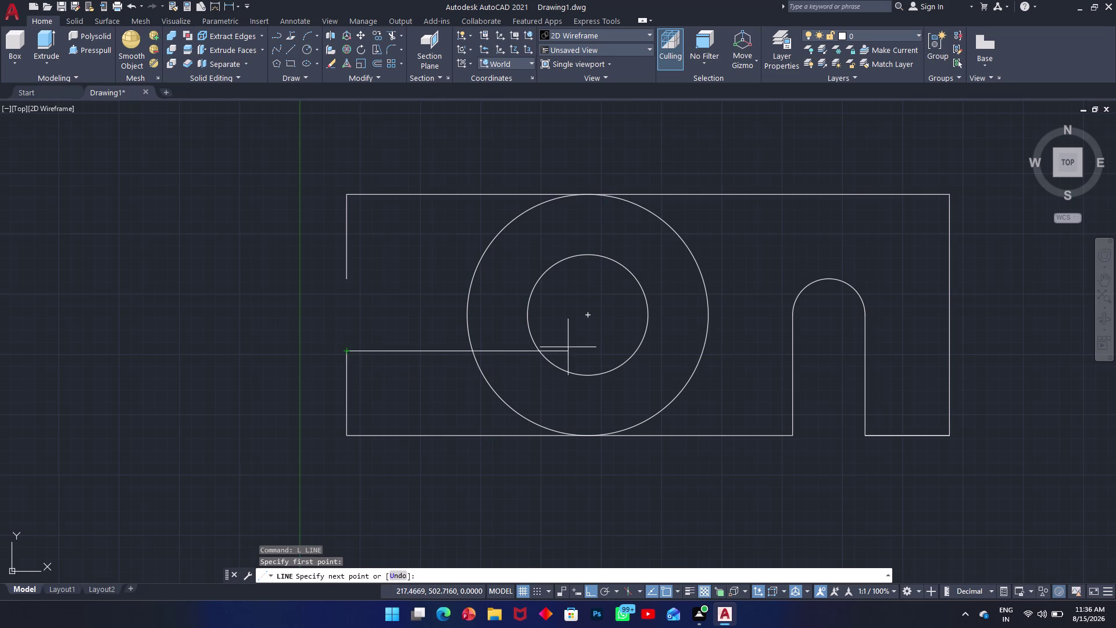
click(619, 347)
key(Escape)
key(space)
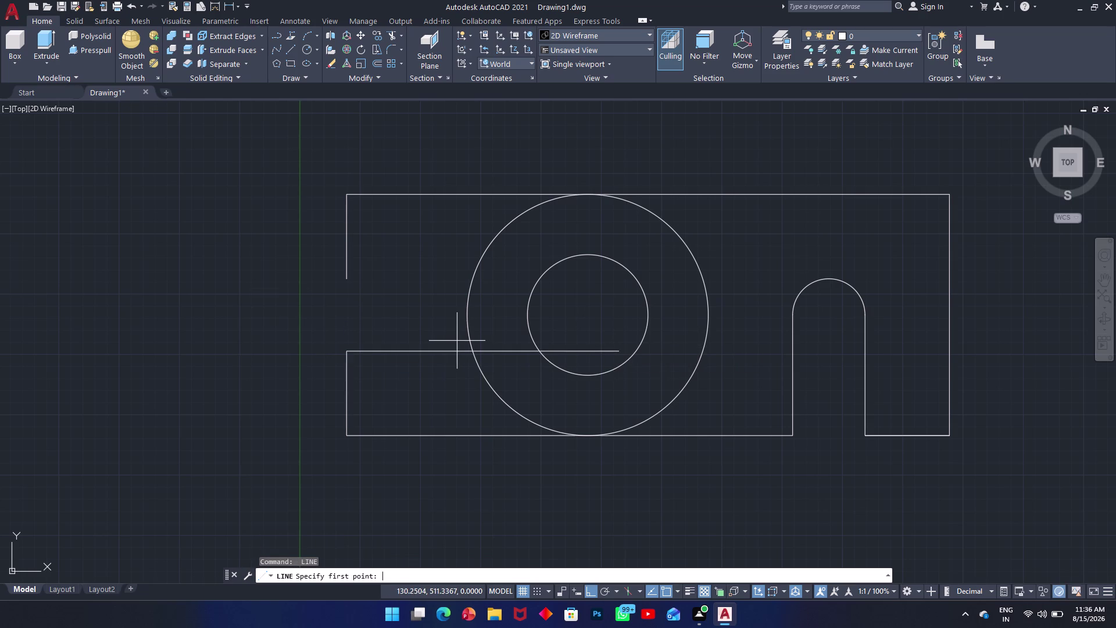
click(348, 280)
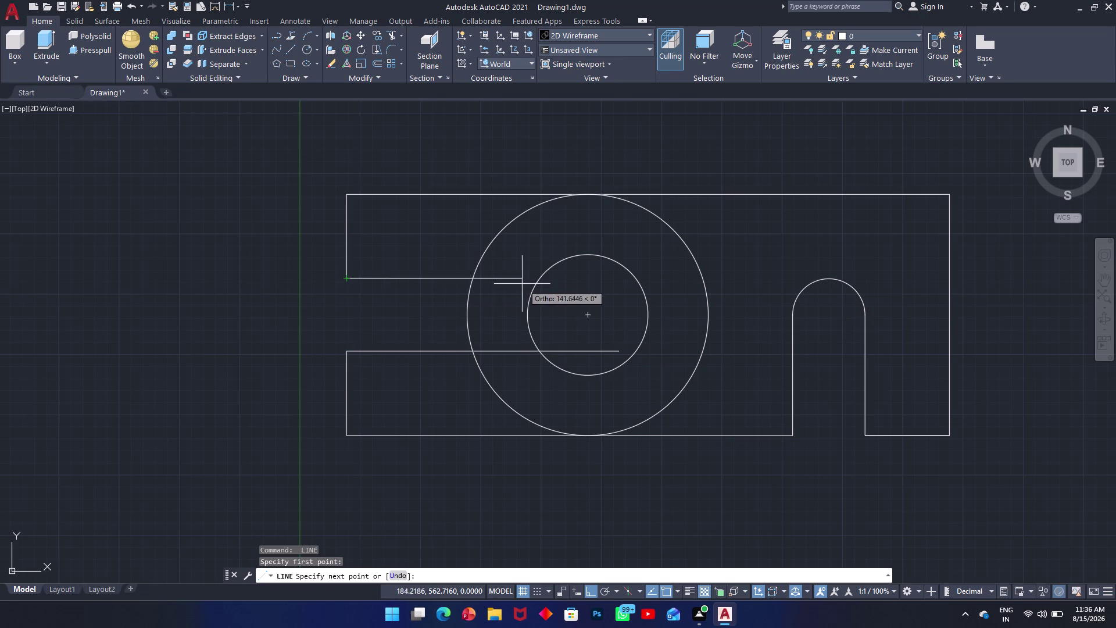
click(586, 283)
key(grave)
key(Escape)
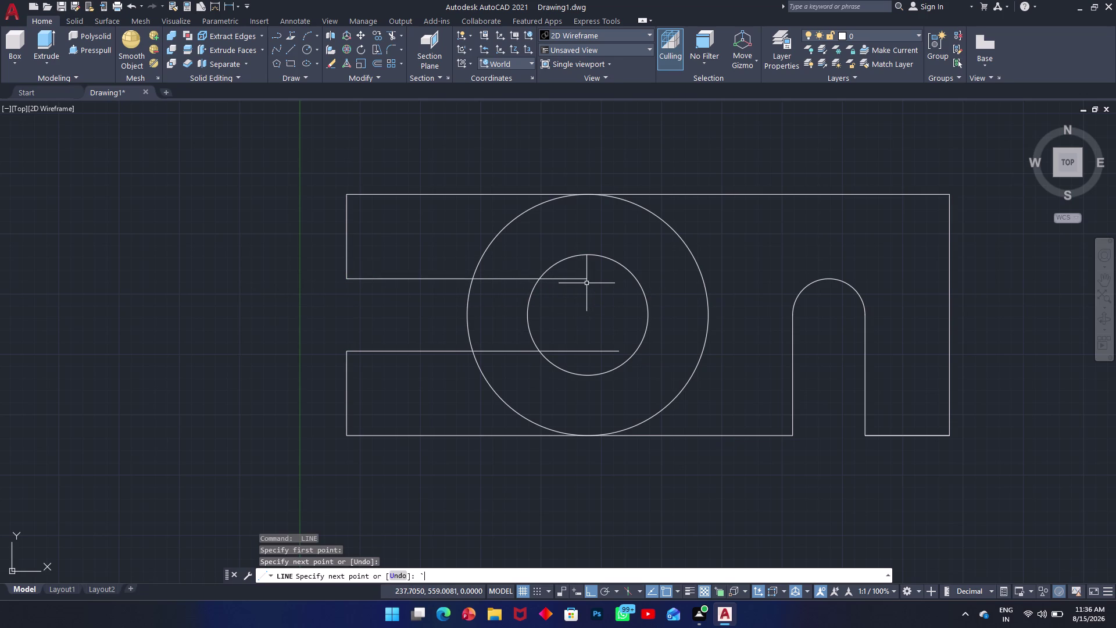
text(tr)
key(space)
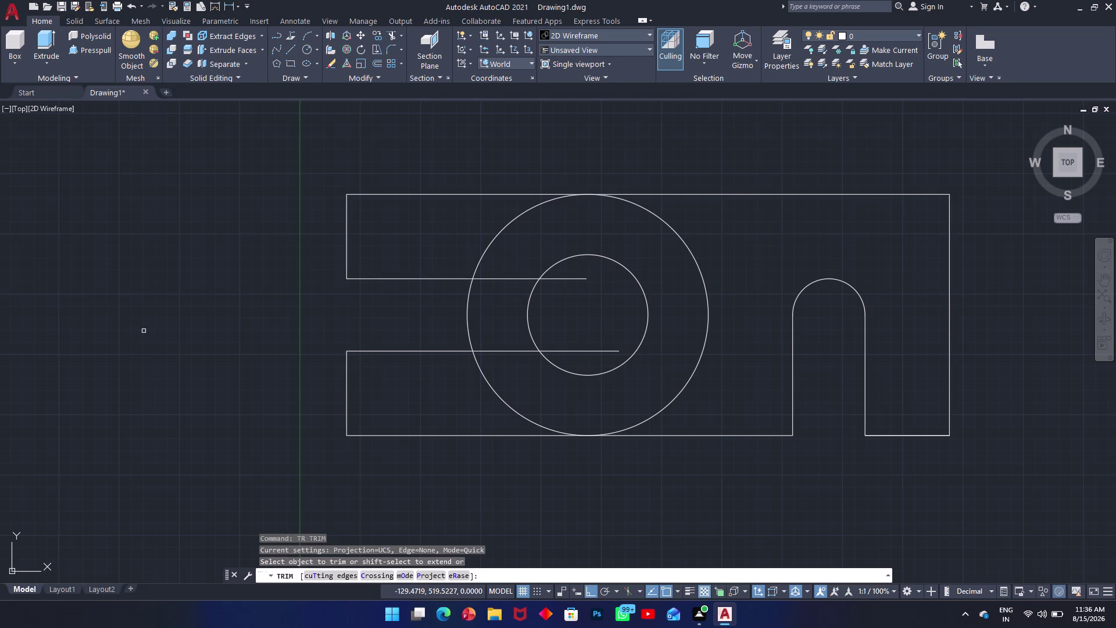
Trim the circles' left arcs, the excess slot lines, and the large circle's arcs above and below the slot.
click(413, 317)
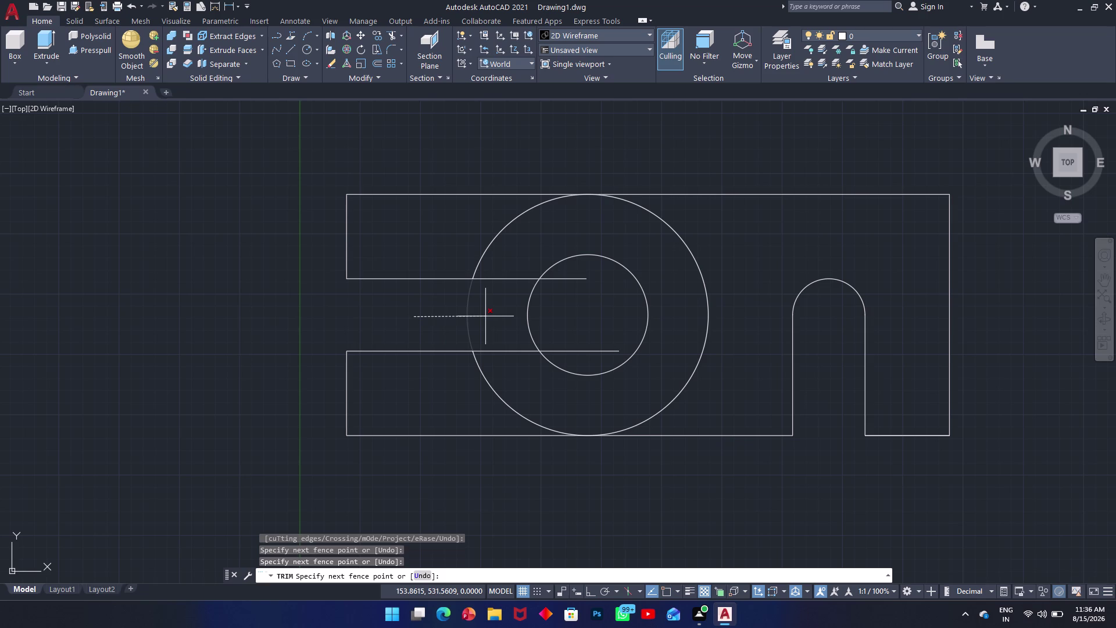
click(588, 316)
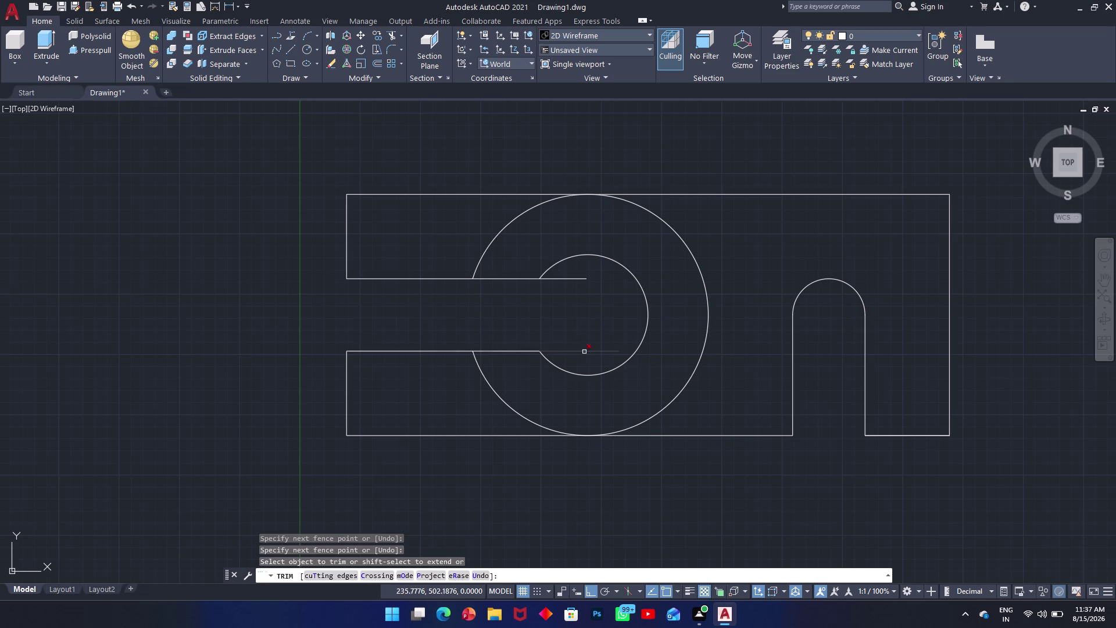
click(584, 352)
click(561, 280)
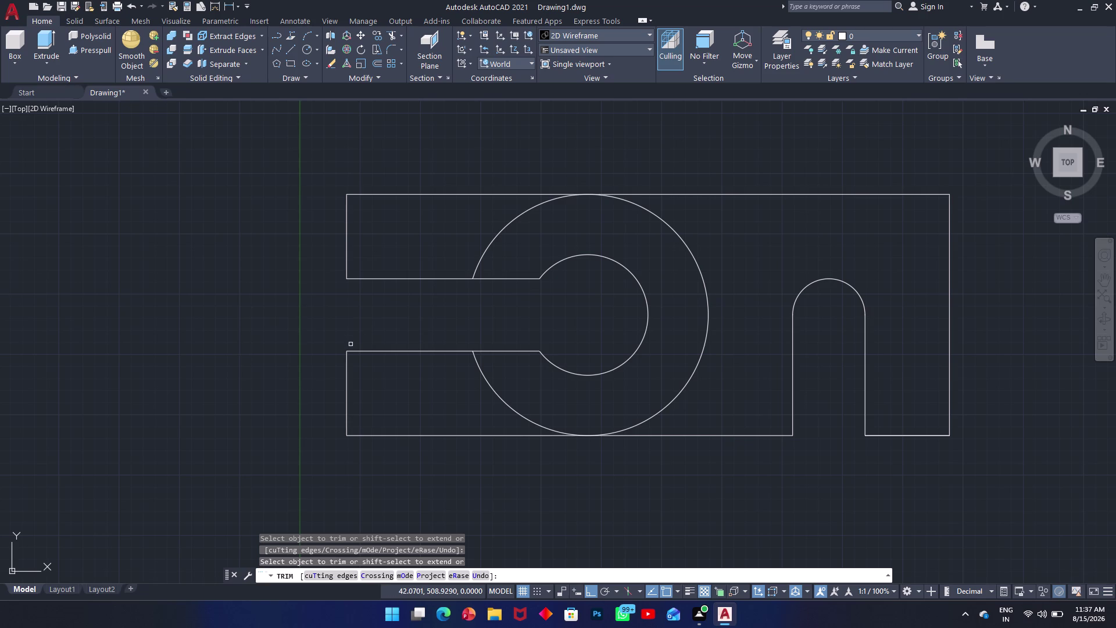
click(489, 241)
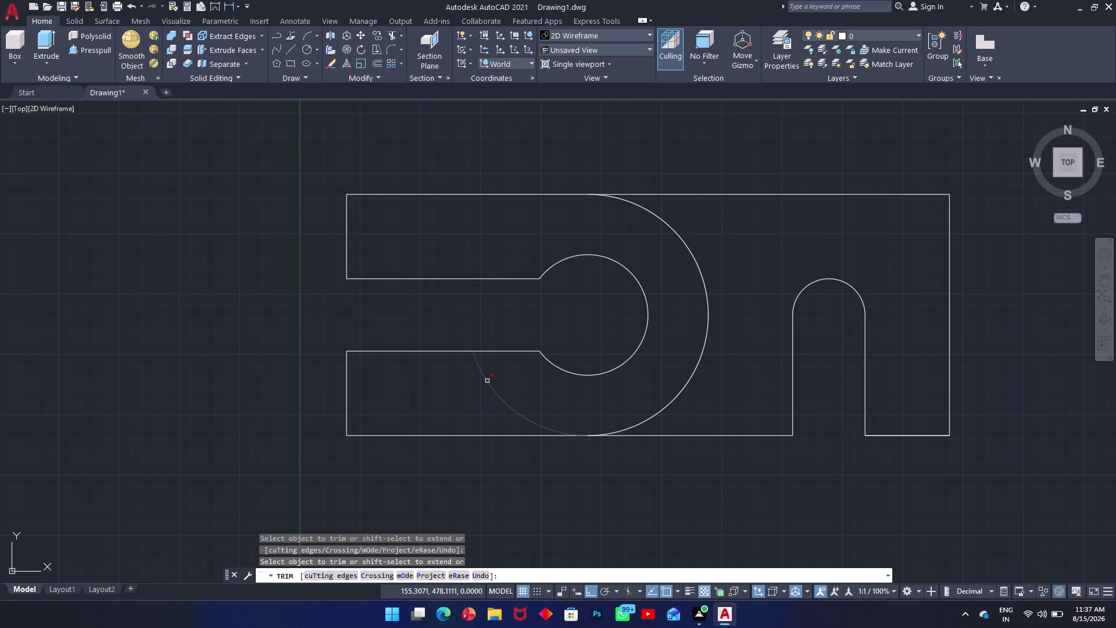
click(487, 381)
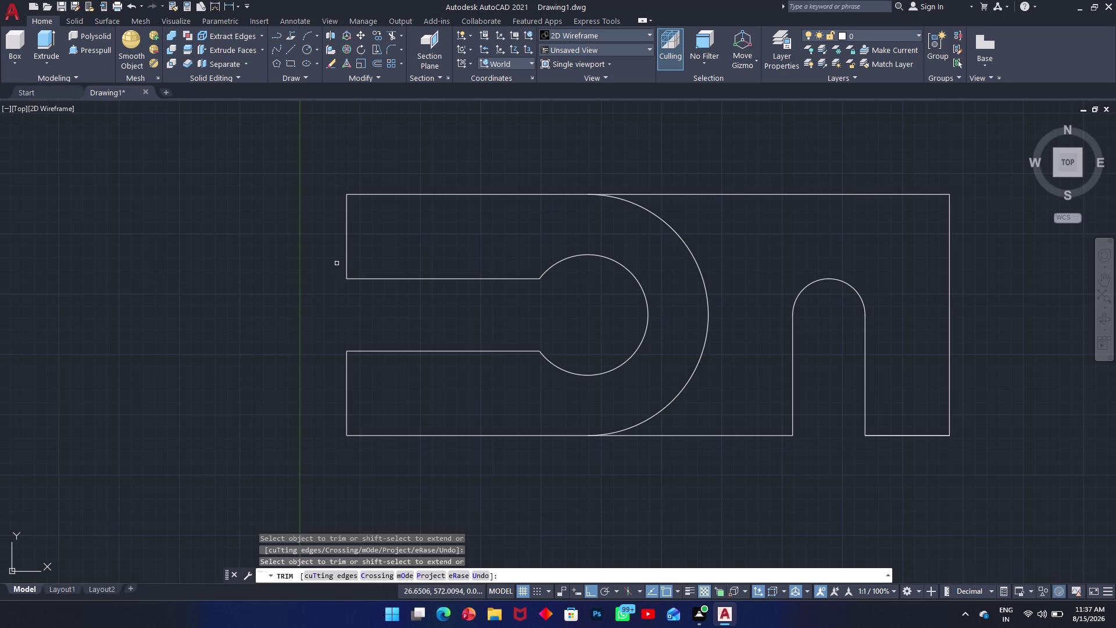
key(Escape)
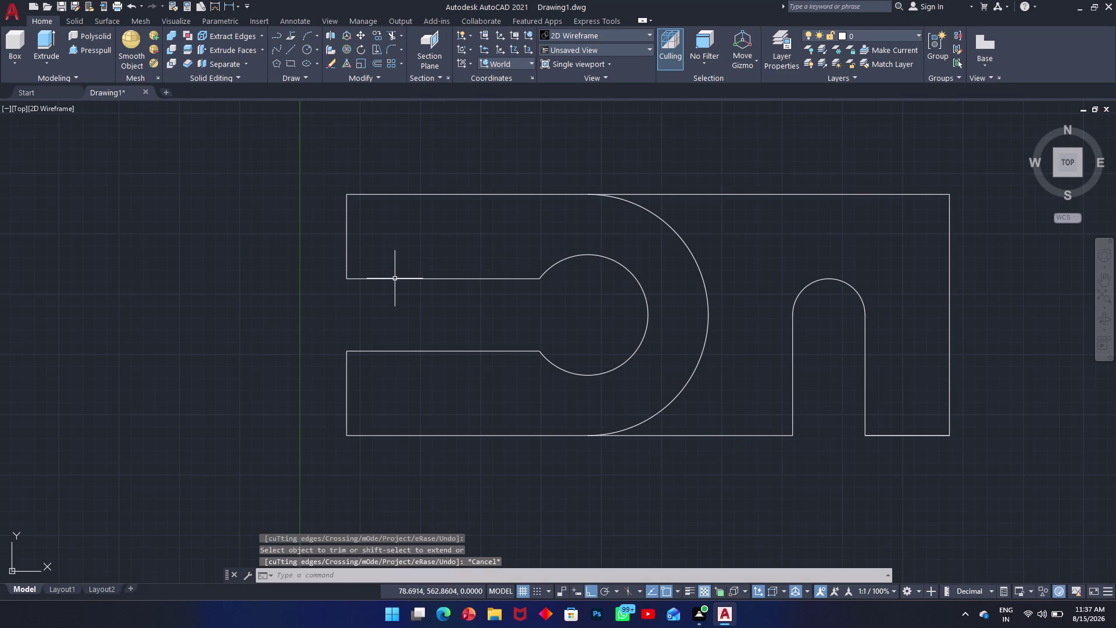
Draw the notch from the top-left corner: 40 along the top, 30 down, 80 across, back up.
key(l)
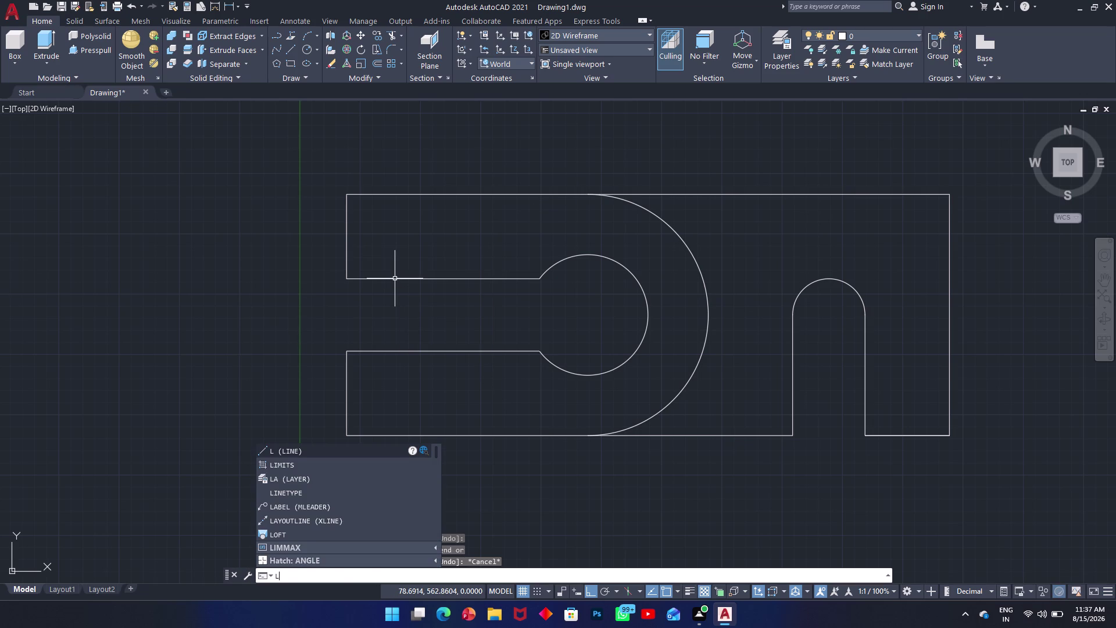
key(Return)
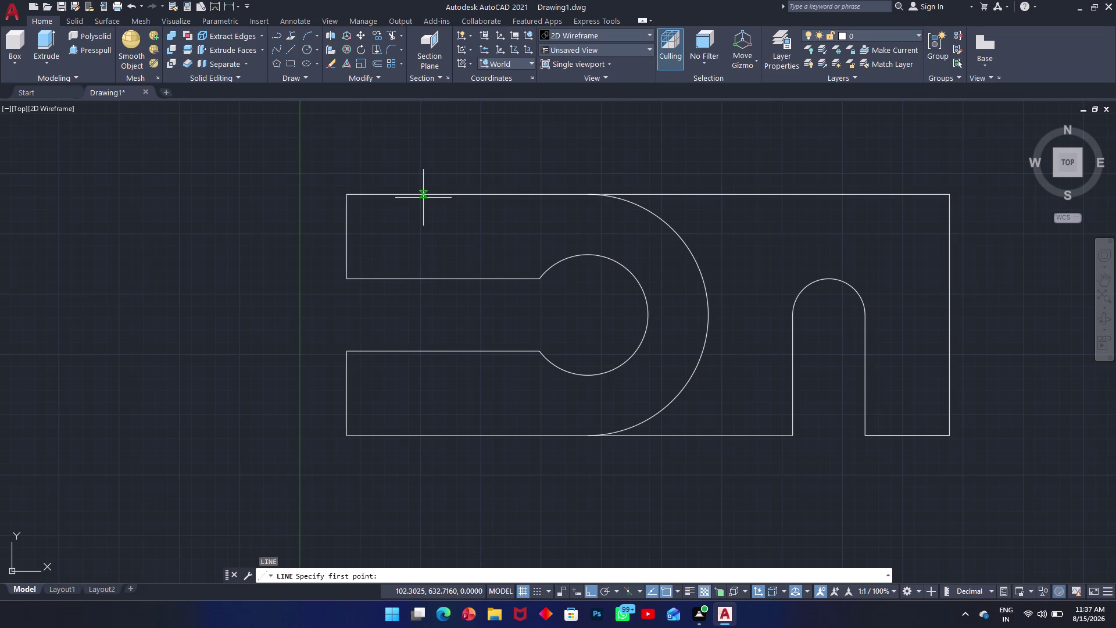
click(348, 196)
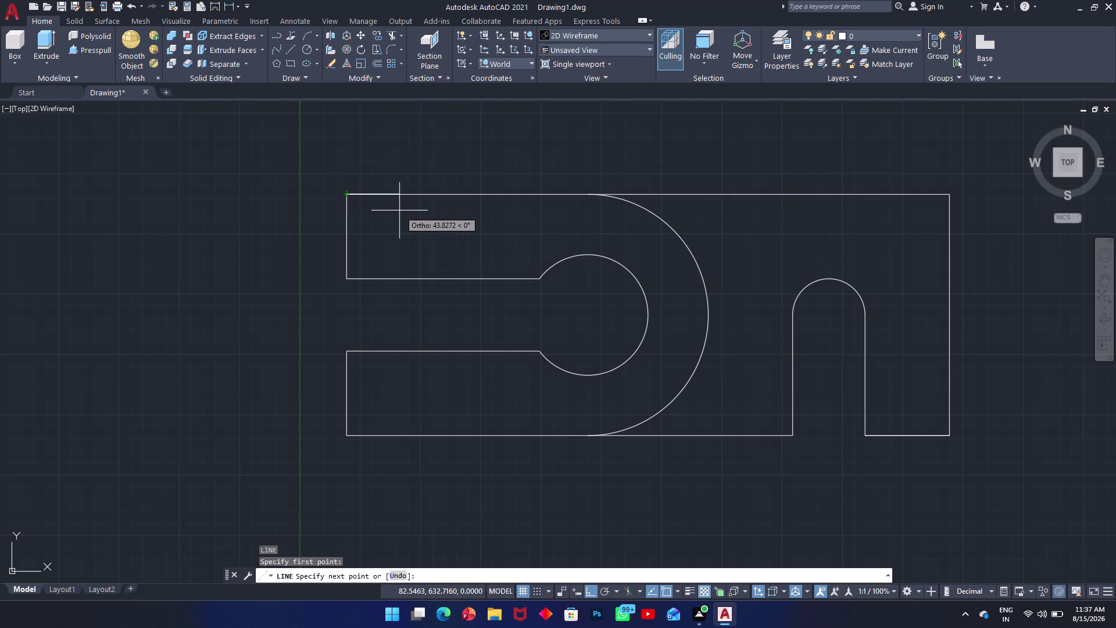
text(40)
key(Return)
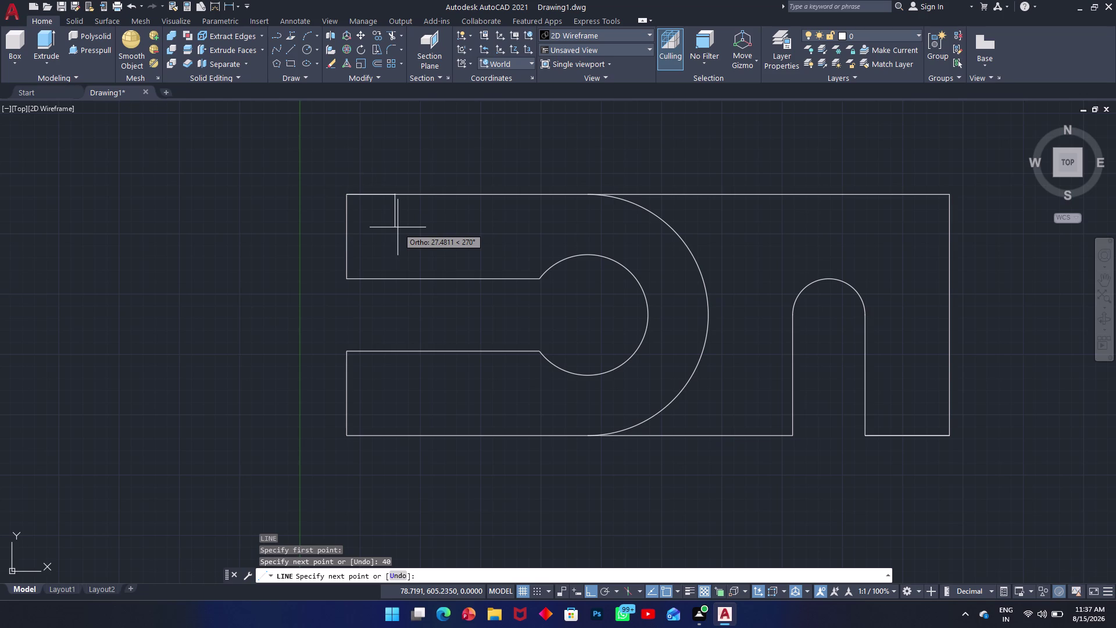
text(30)
key(Return)
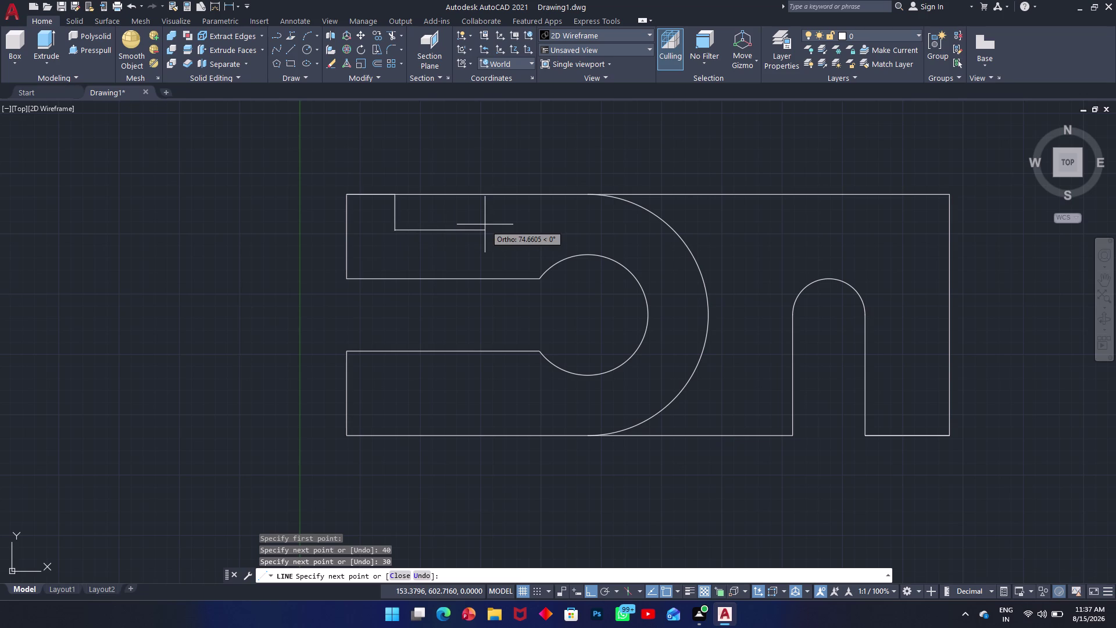
text(80)
key(Return)
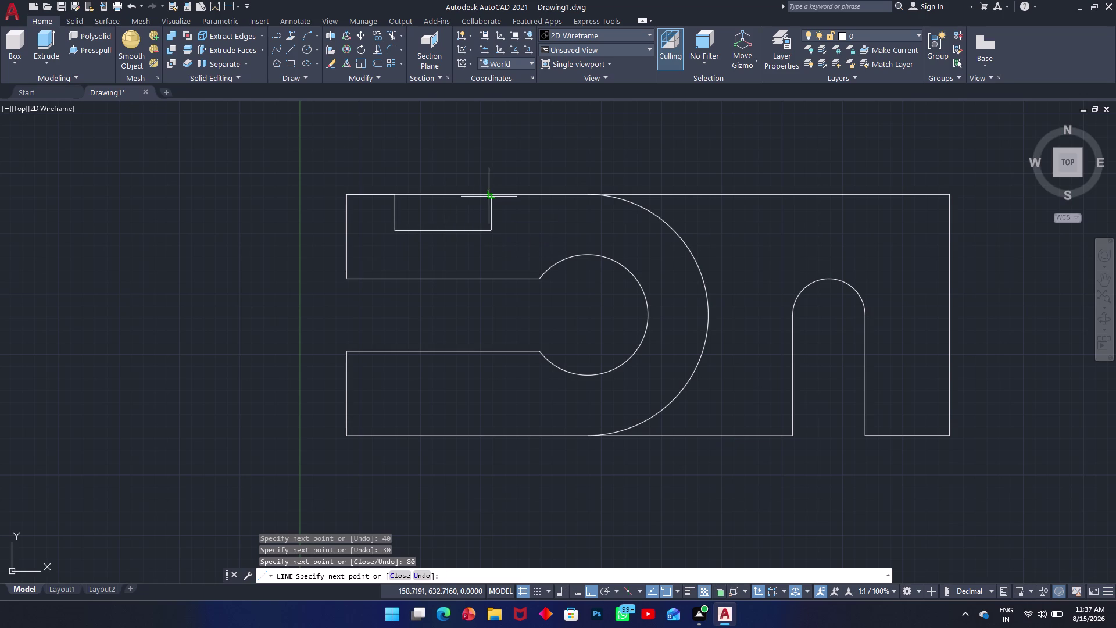
click(493, 192)
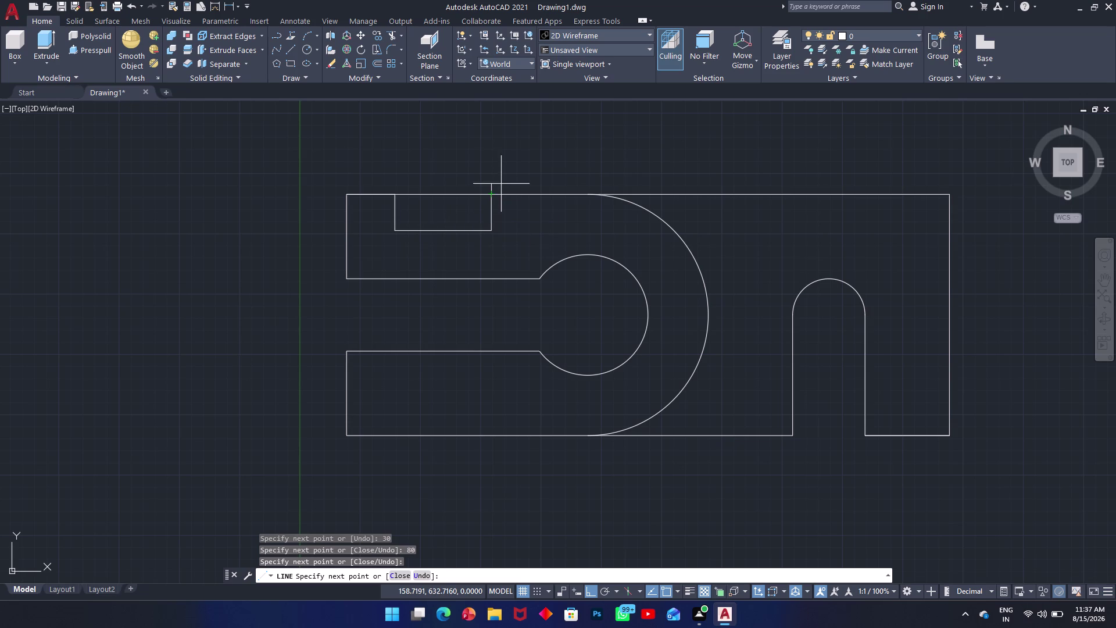
key(Escape)
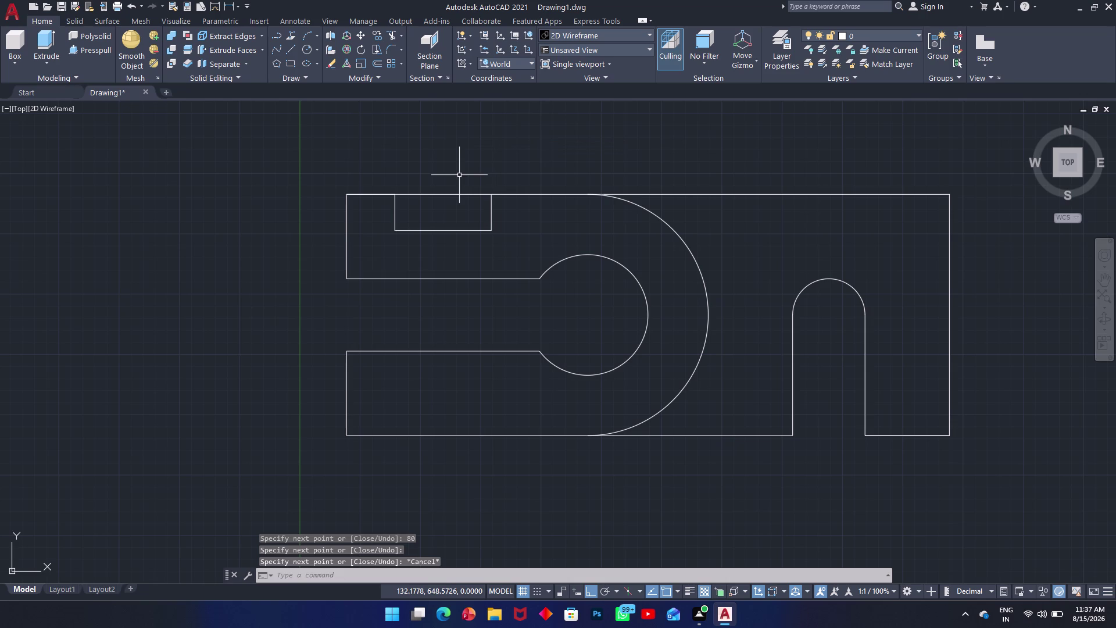
text(l)
key(space)
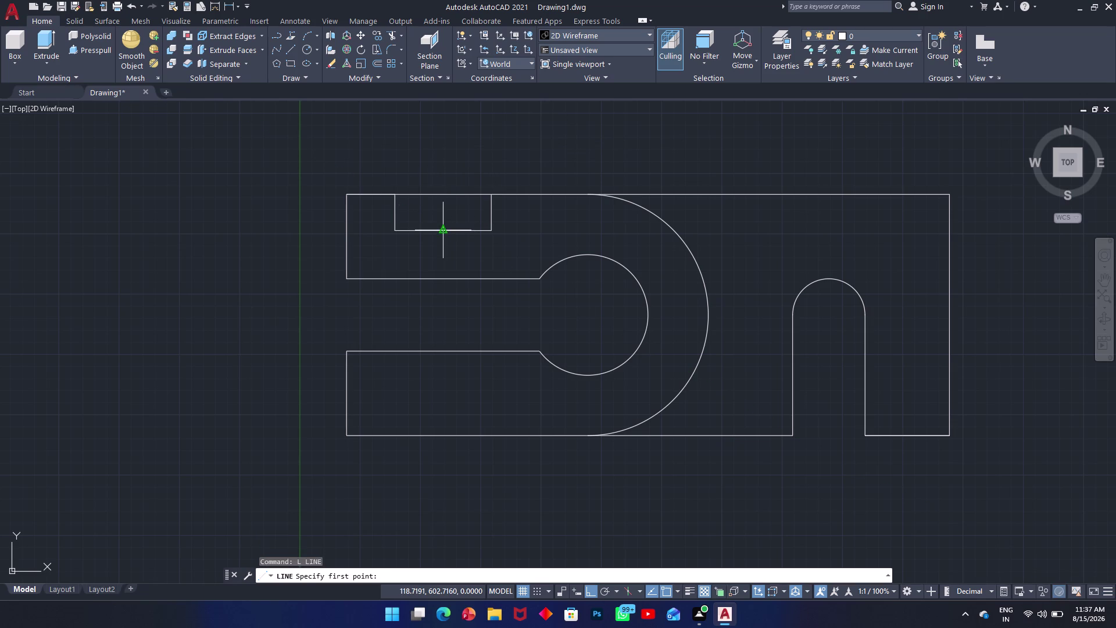
Draw a vertical centre line through the notch midpoint, extending above and below the part.
click(443, 155)
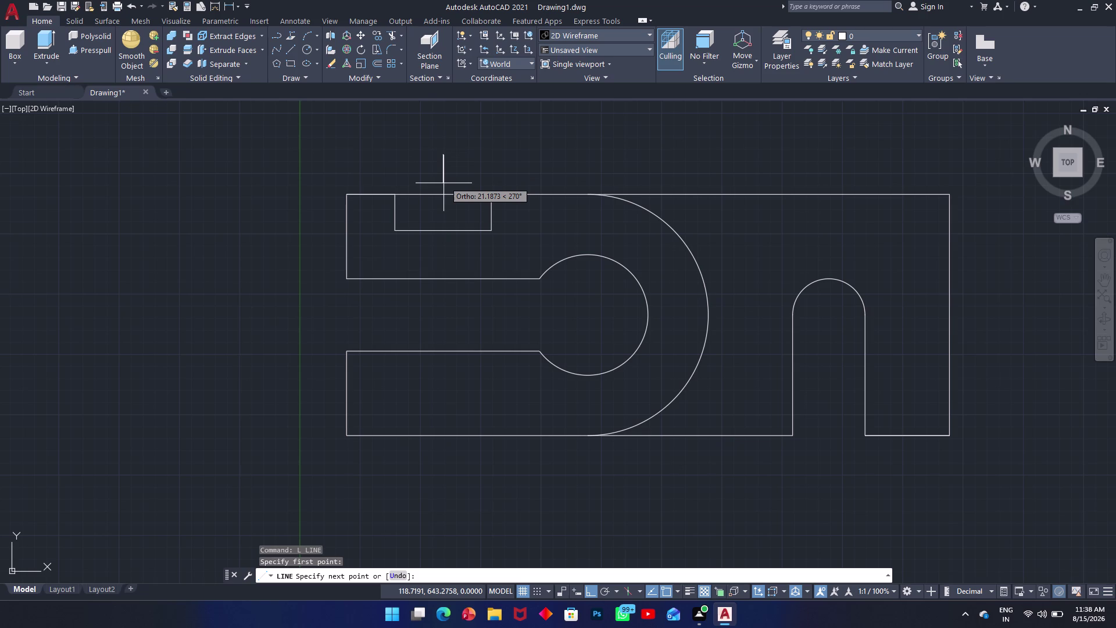
click(447, 474)
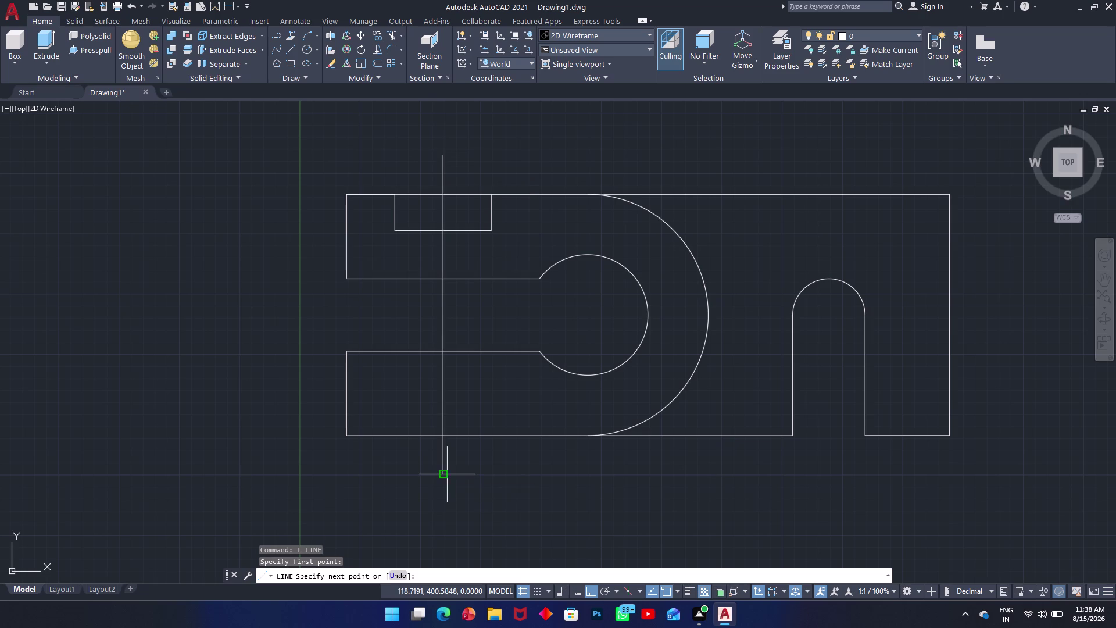
key(Escape)
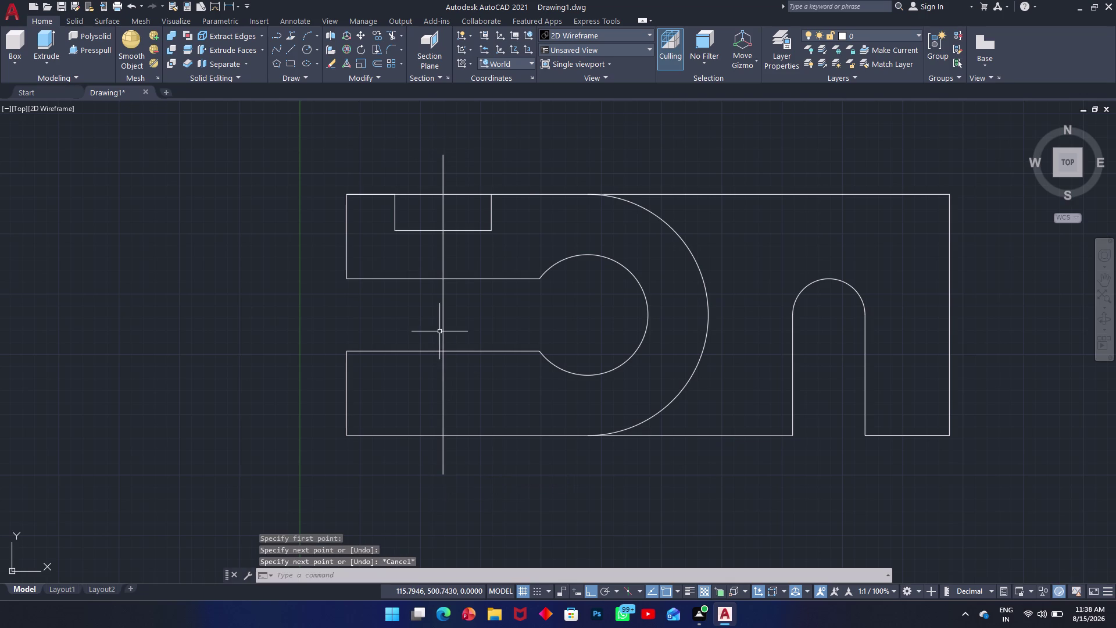
text(l)
key(space)
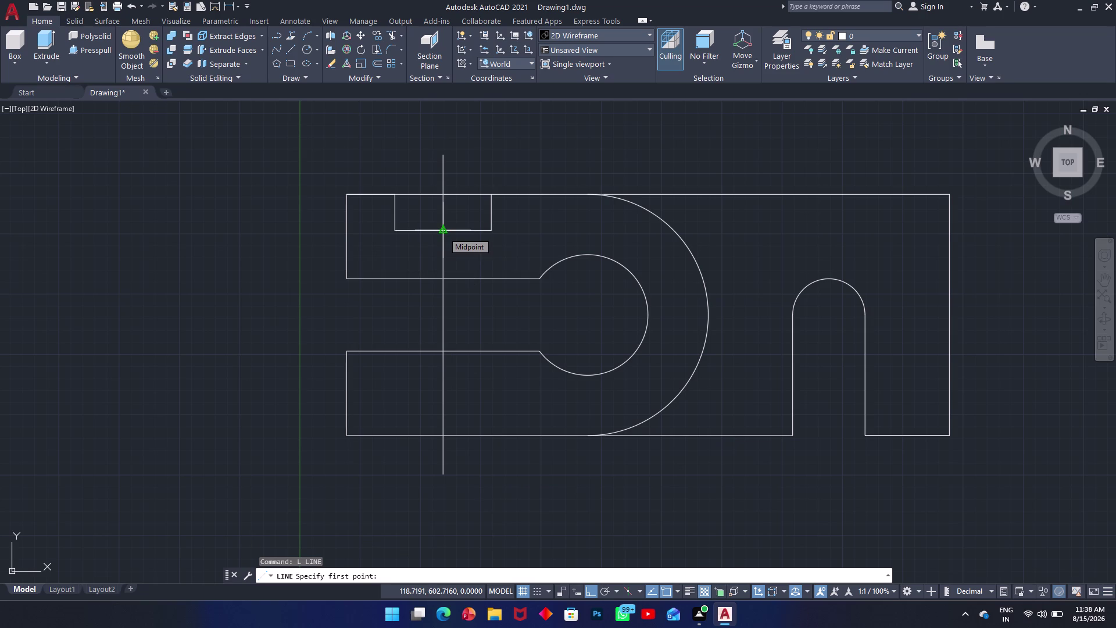
key(Escape)
text(o)
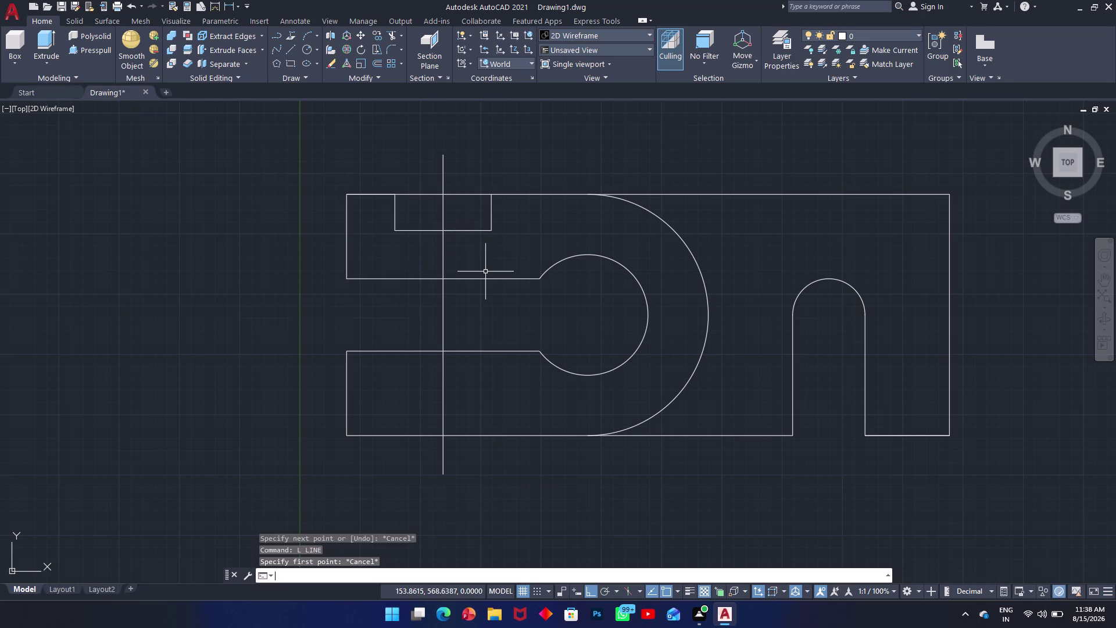
key(space)
Offset the vertical centre line 20 units to the left.
text(20)
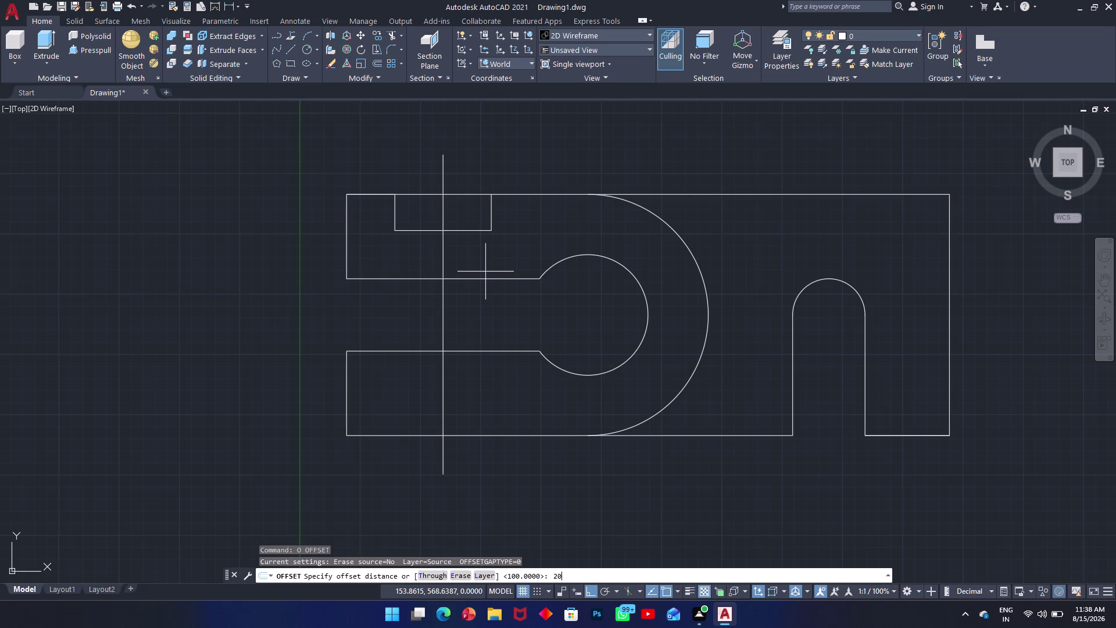
key(Return)
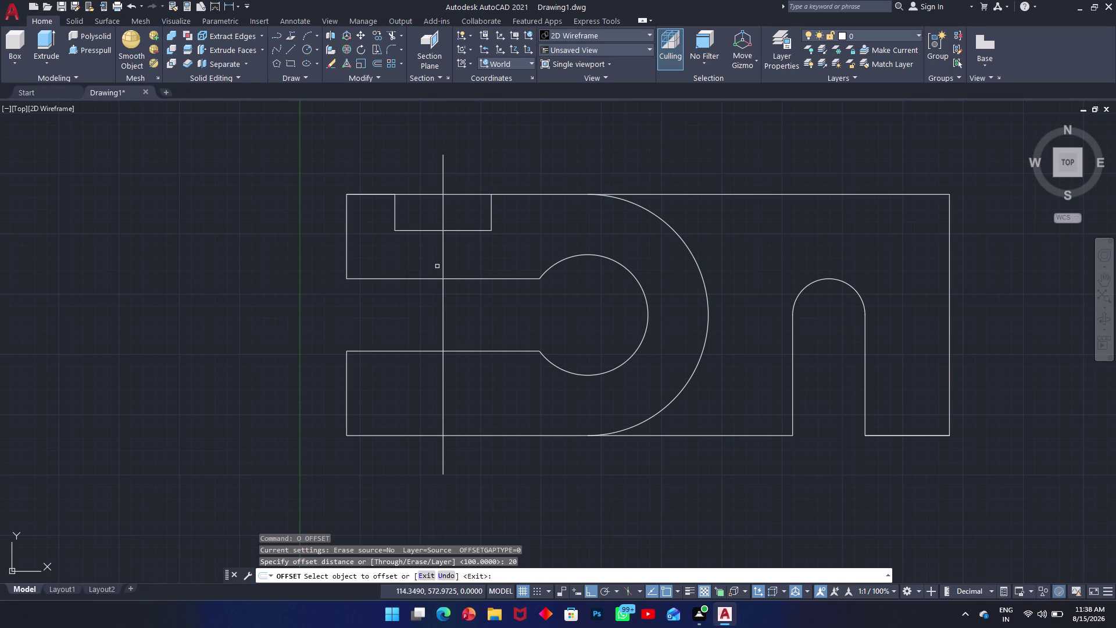
click(443, 267)
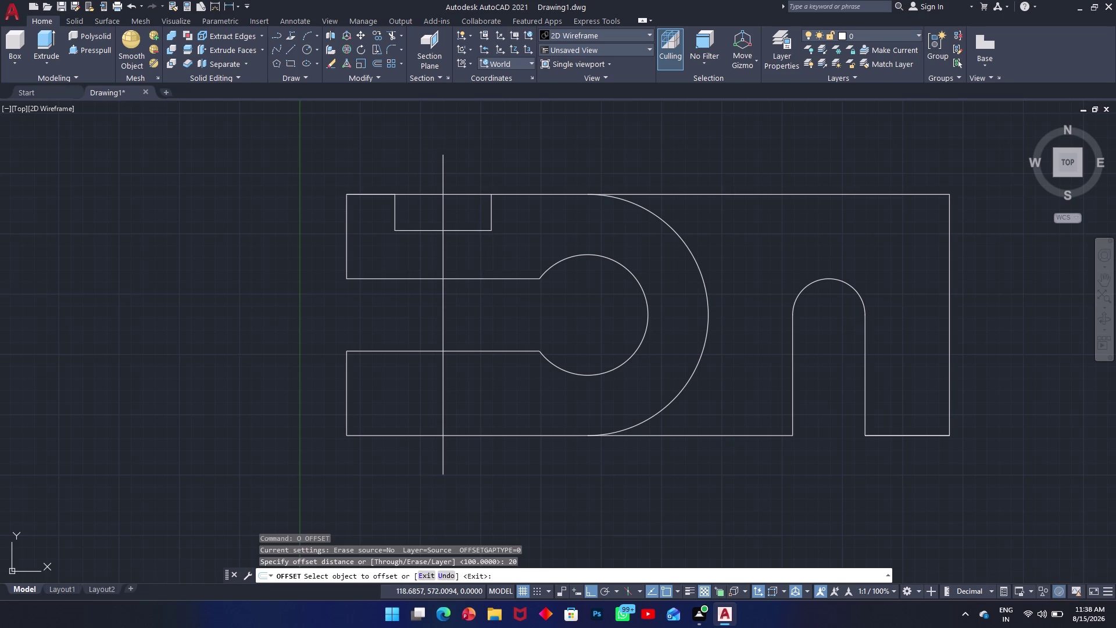
click(429, 268)
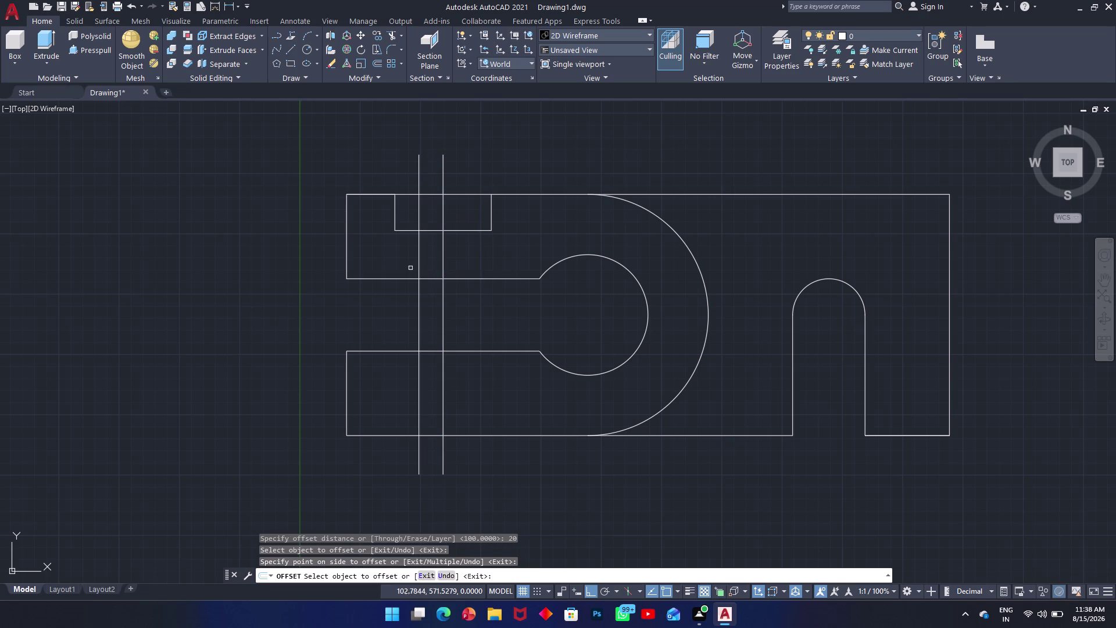
text(tr)
key(space)
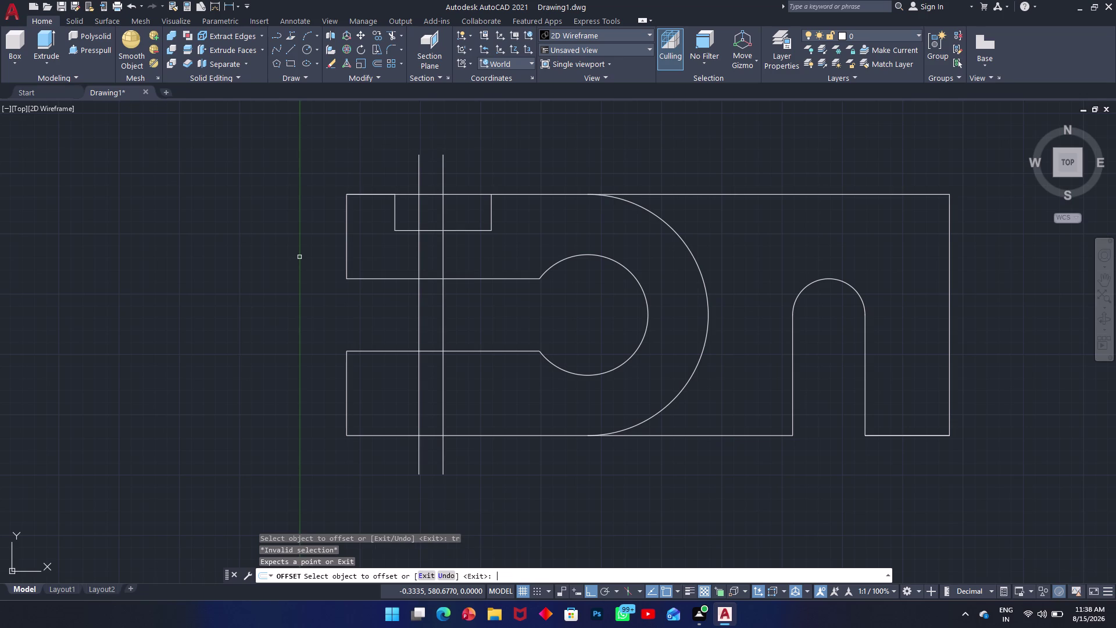
key(Escape)
Trim the offset line's overhangs above the part, inside the notch, between the arms and through the lower arm.
text(t)
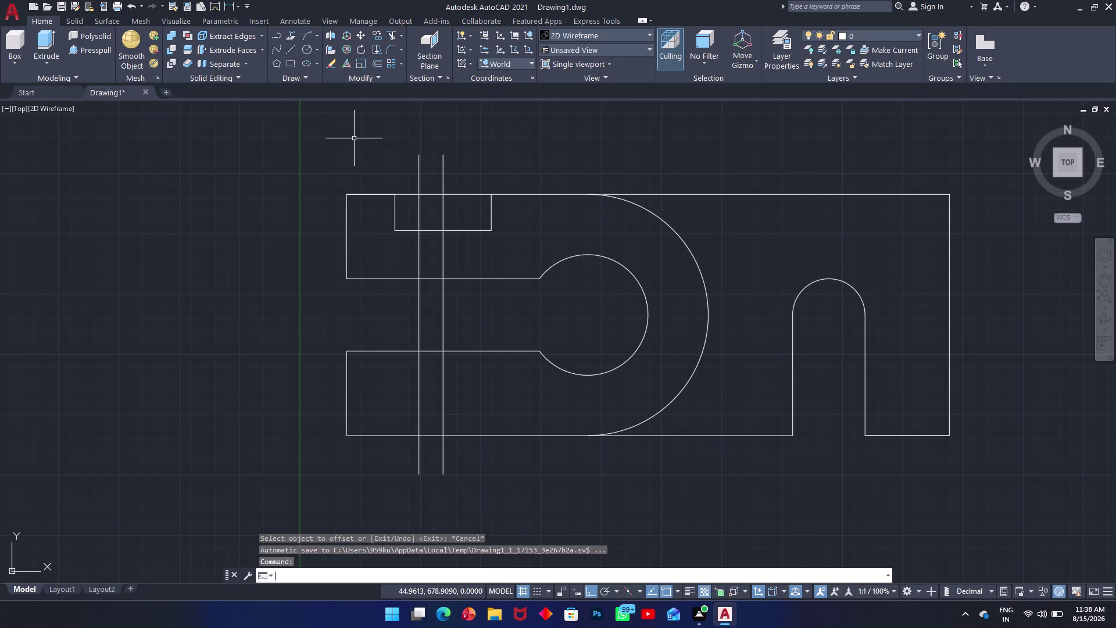
text(r)
key(space)
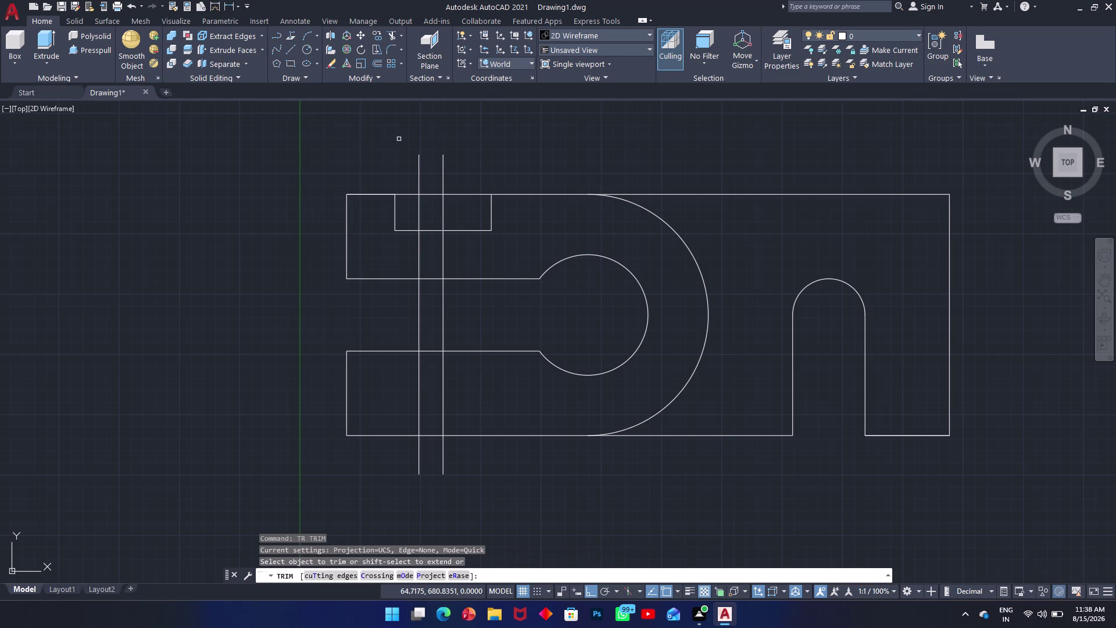
click(416, 180)
click(418, 181)
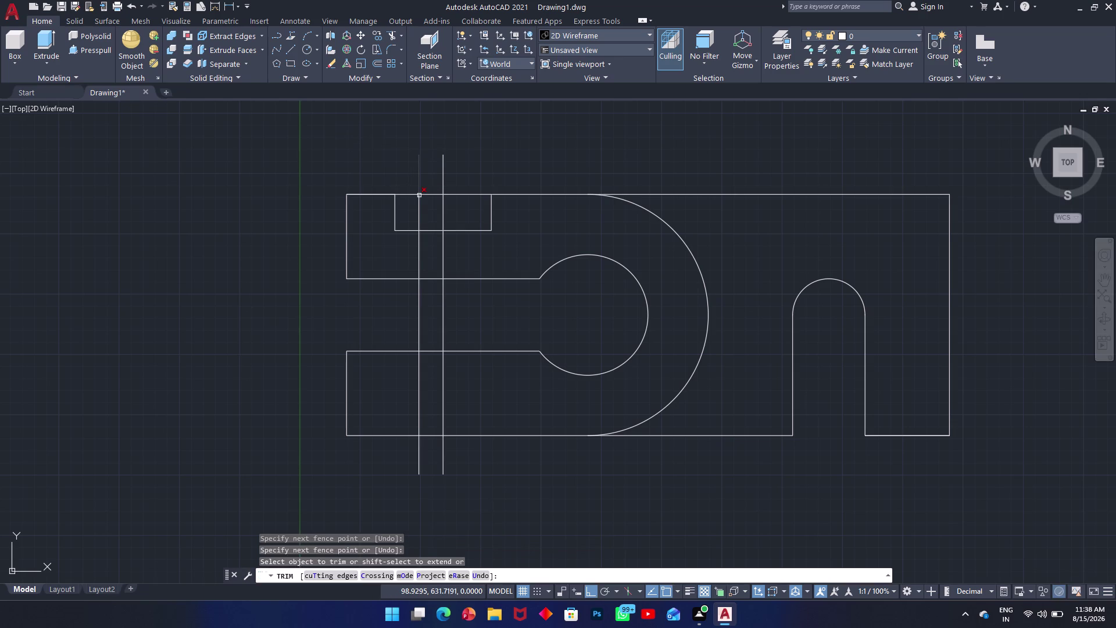
click(420, 179)
click(418, 211)
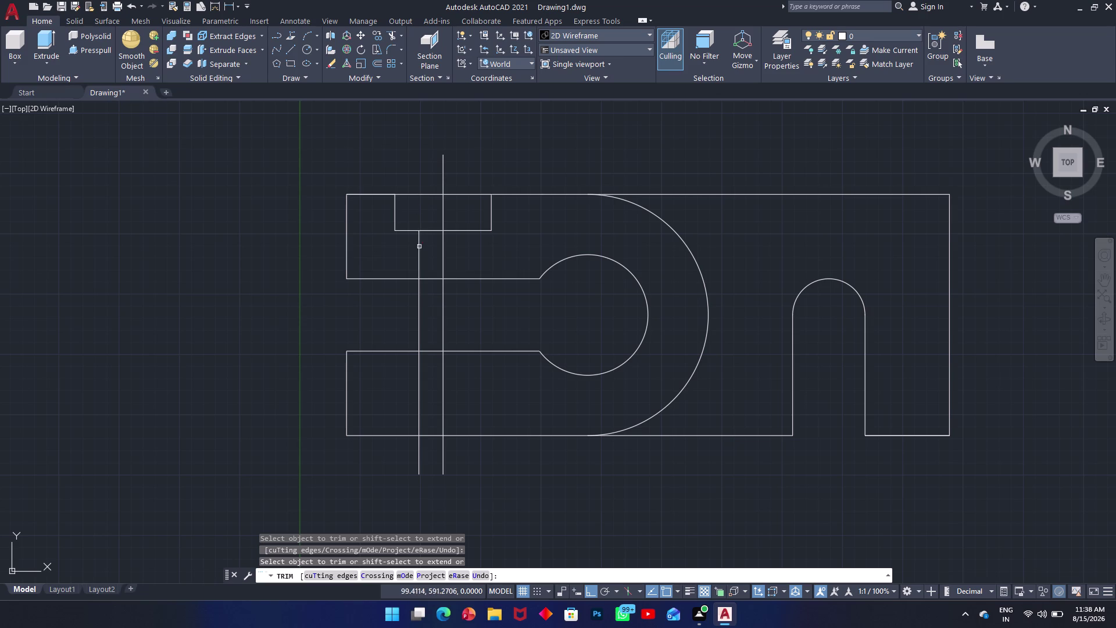
click(415, 298)
click(428, 309)
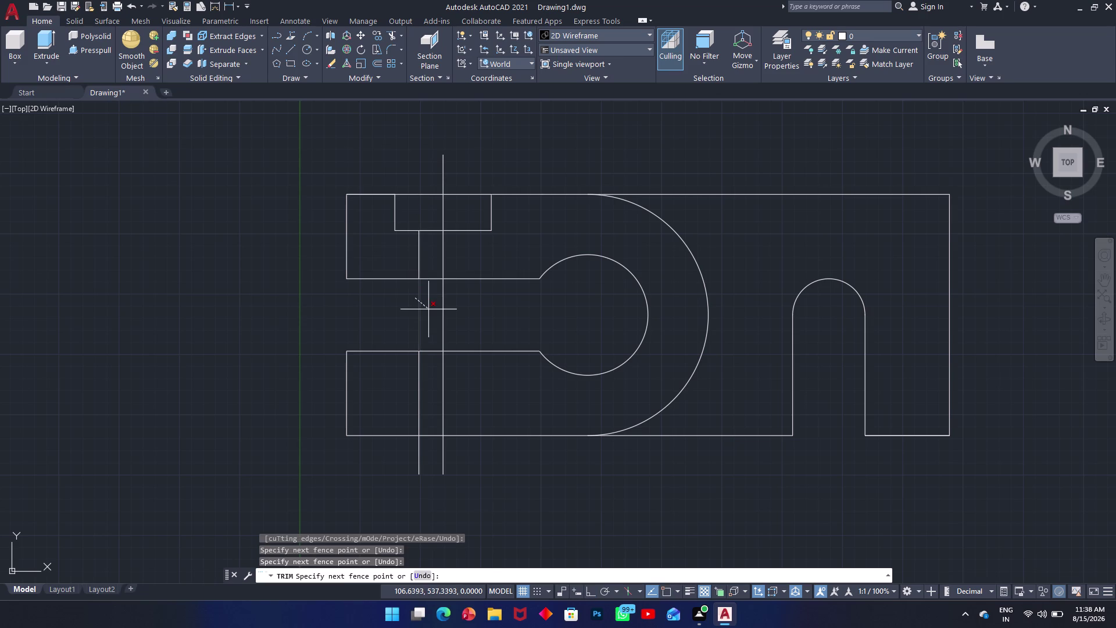
click(427, 383)
click(414, 388)
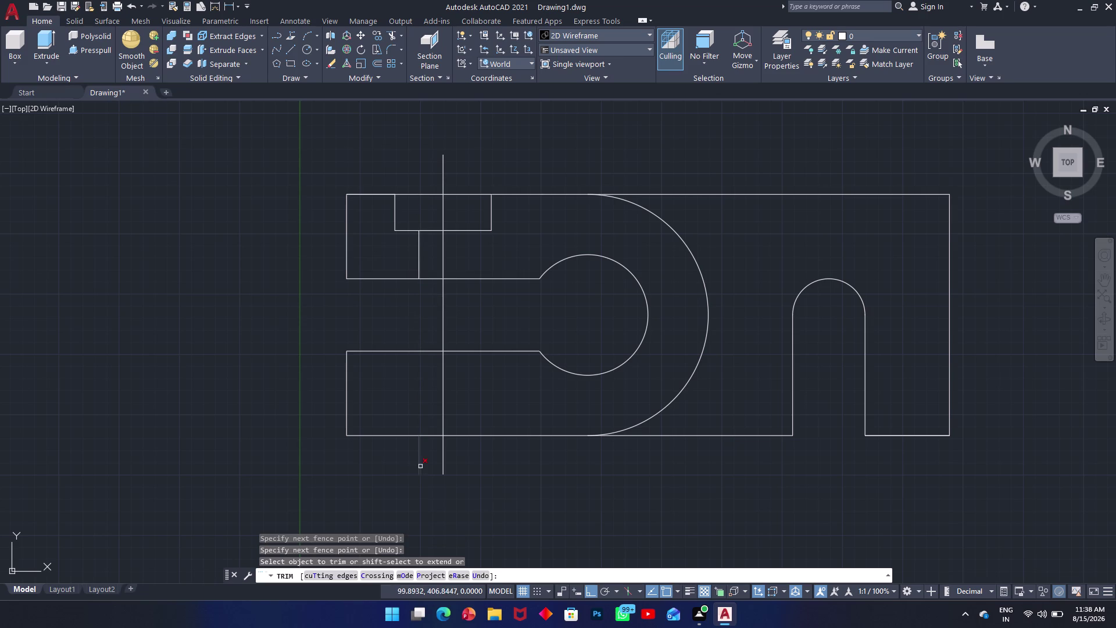
drag(421, 465, 416, 464)
click(411, 464)
key(Escape)
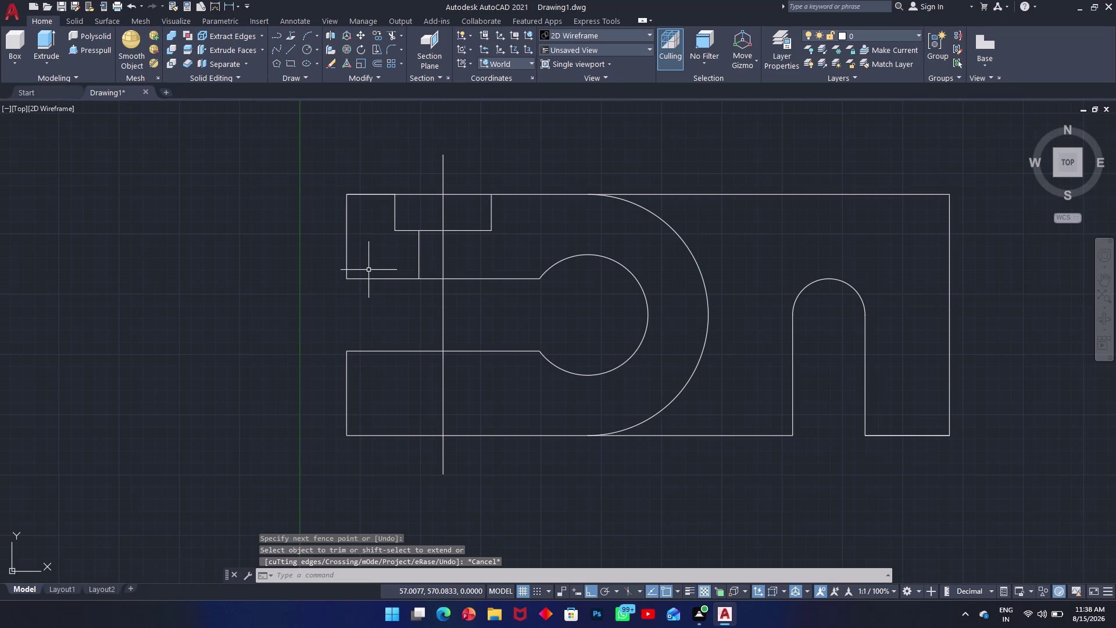
Start a mirror, cancel it, and begin a new line instead.
text(mi)
key(space)
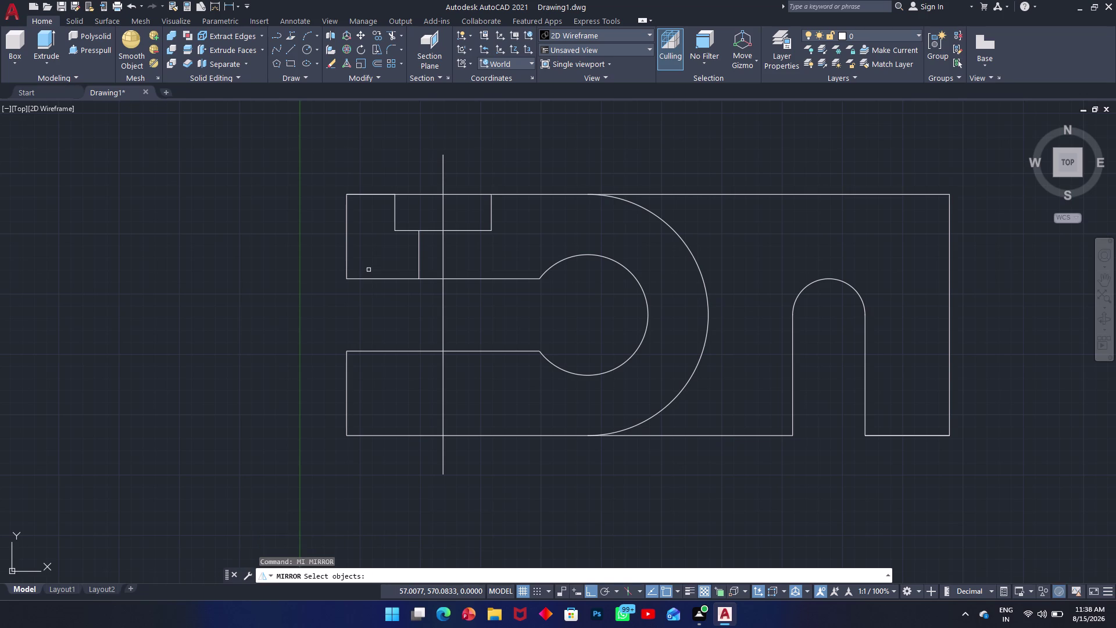
key(Escape)
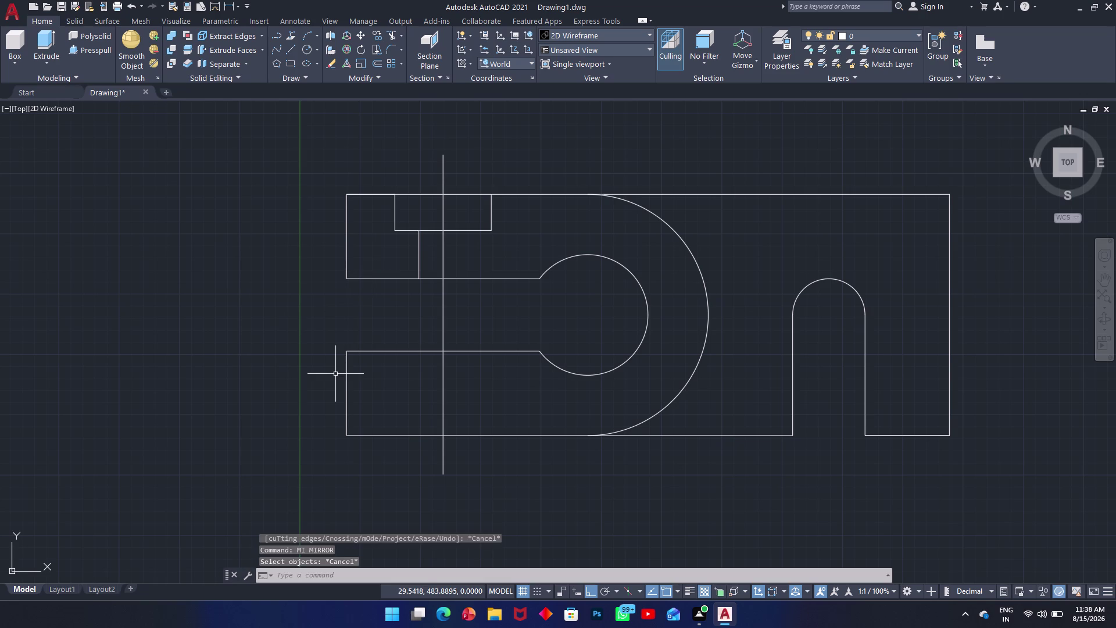
text(l)
key(space)
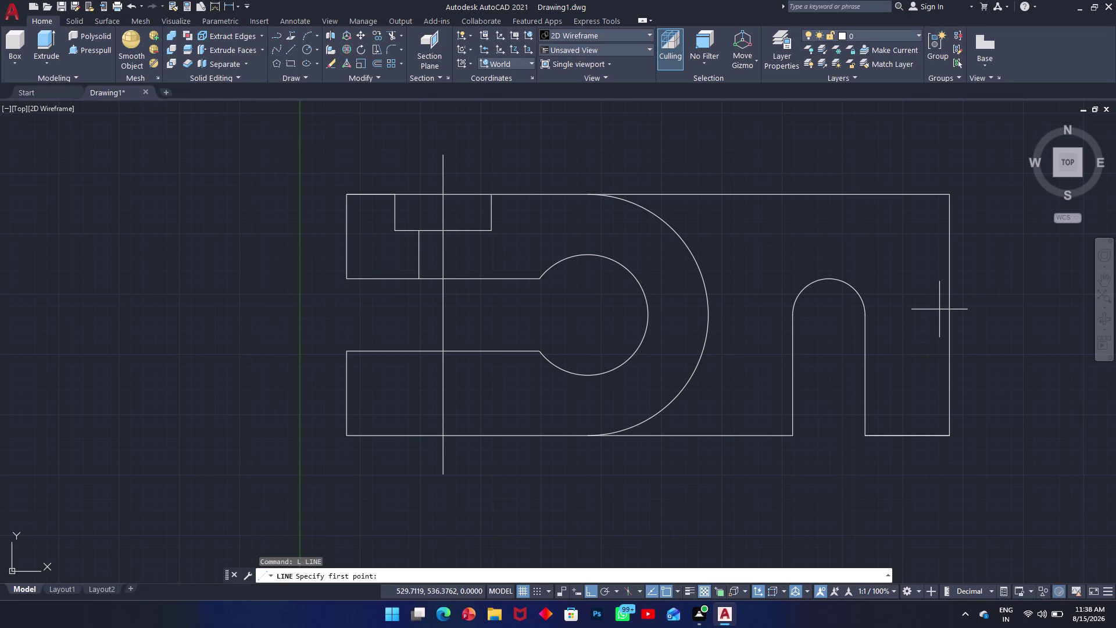
Draw a long horizontal centre line from right of the part to its left along the slot centre.
click(951, 317)
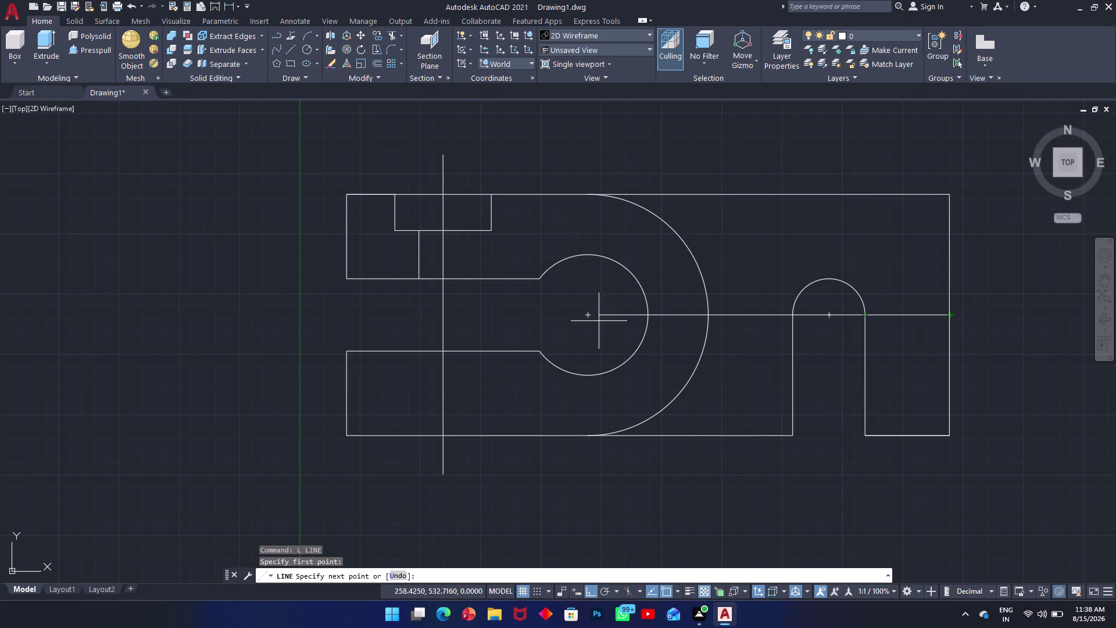
click(339, 329)
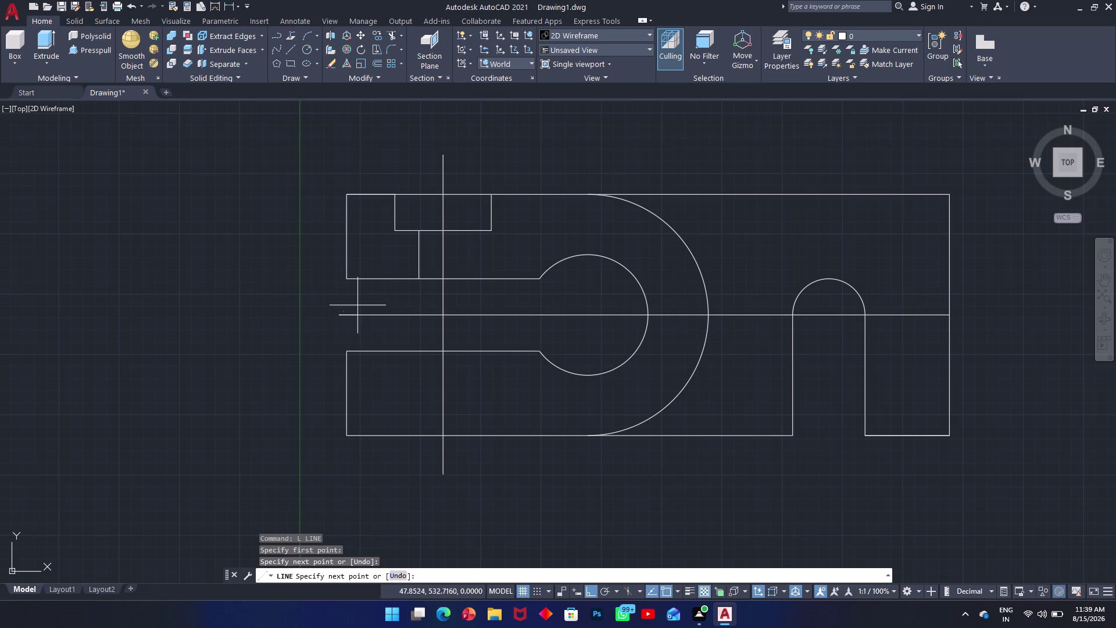
key(Escape)
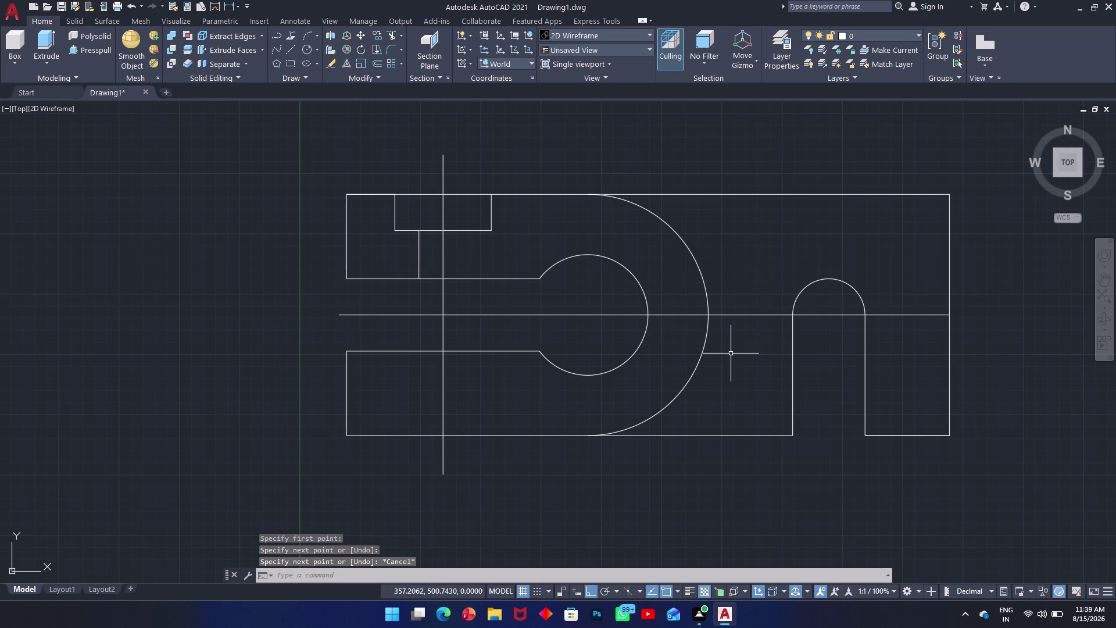
text(l)
key(space)
key(Escape)
Attempt to mirror the short trimmed line, abandoning it after mistaken selections.
text(m)
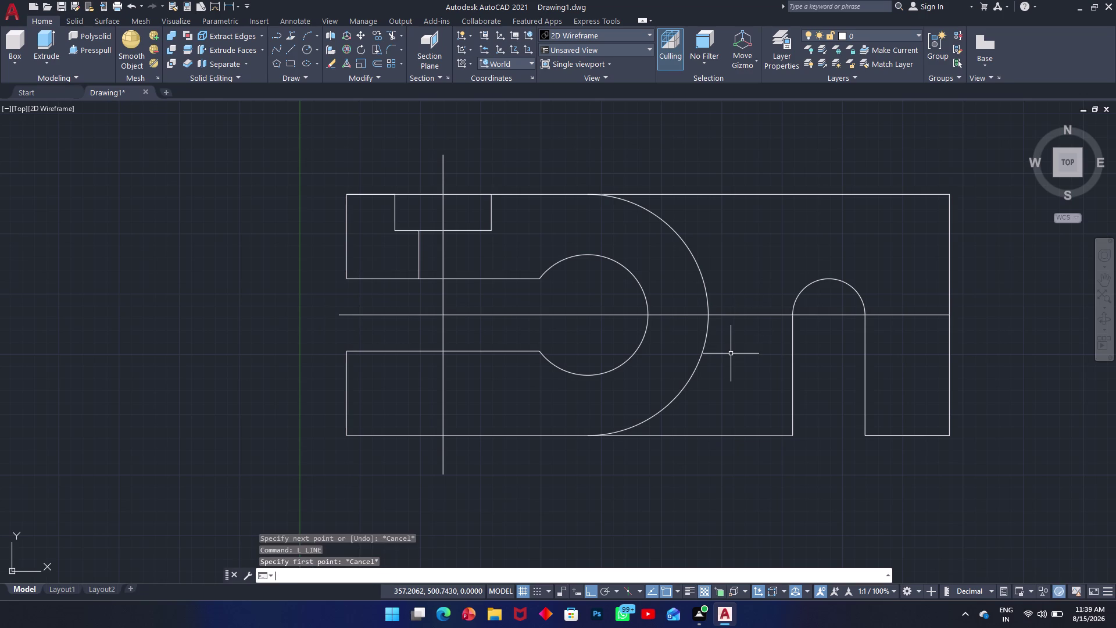
text(i)
key(space)
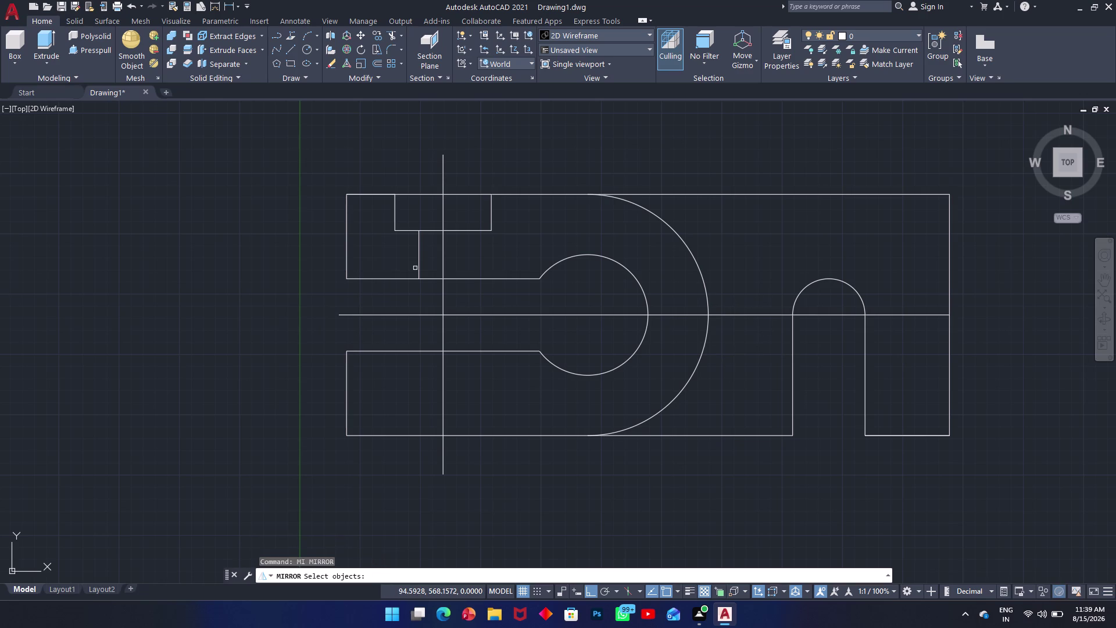
click(420, 254)
click(444, 259)
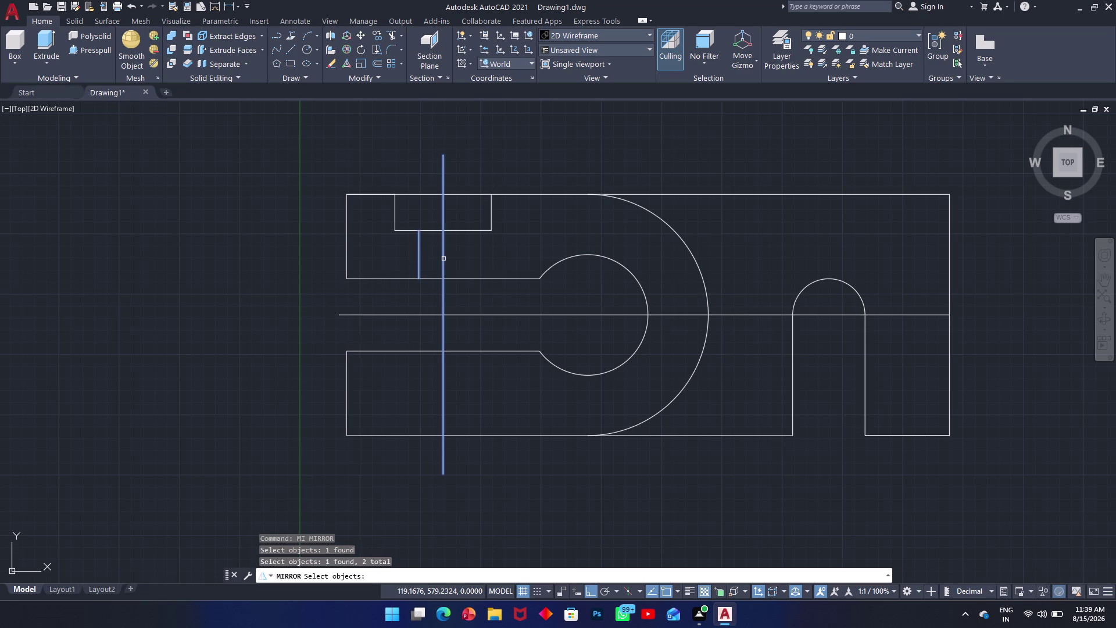
key(Escape)
key(space)
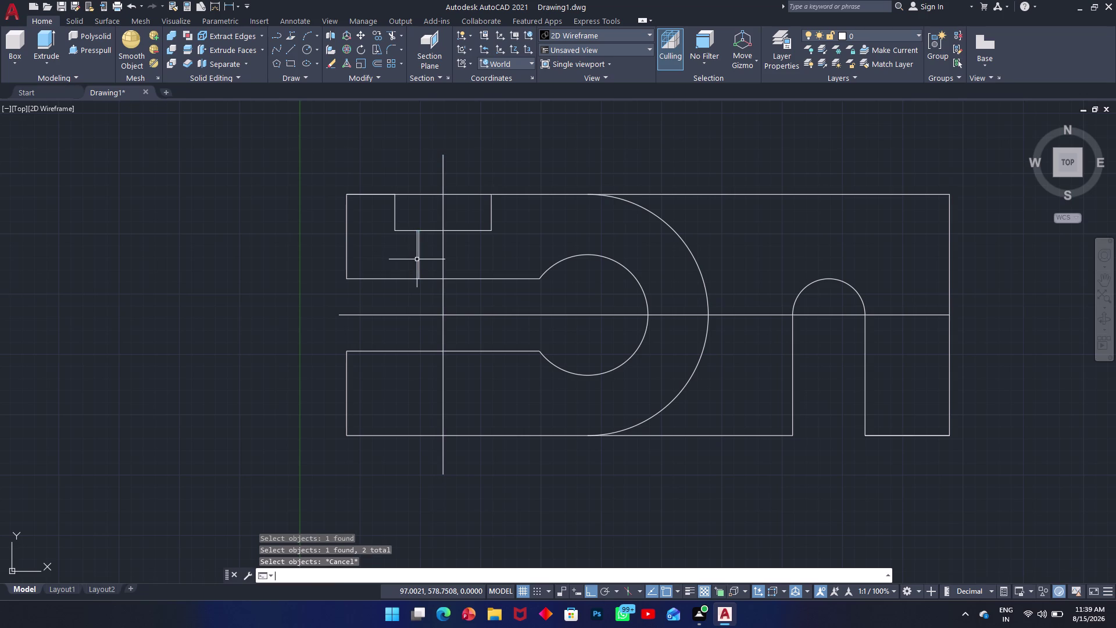
click(418, 258)
key(space)
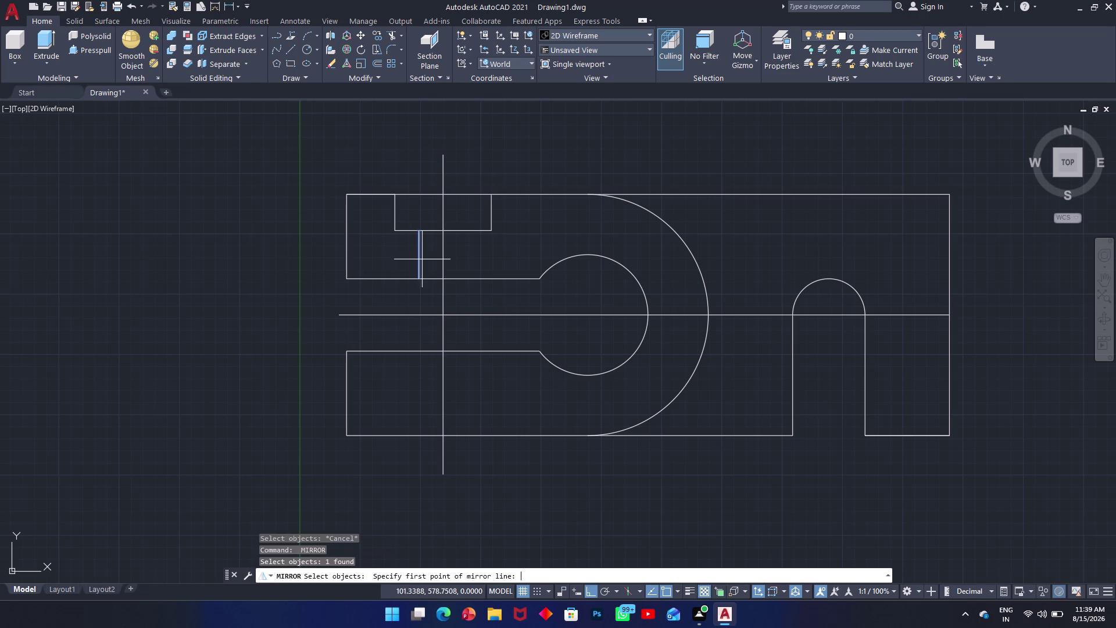
click(444, 266)
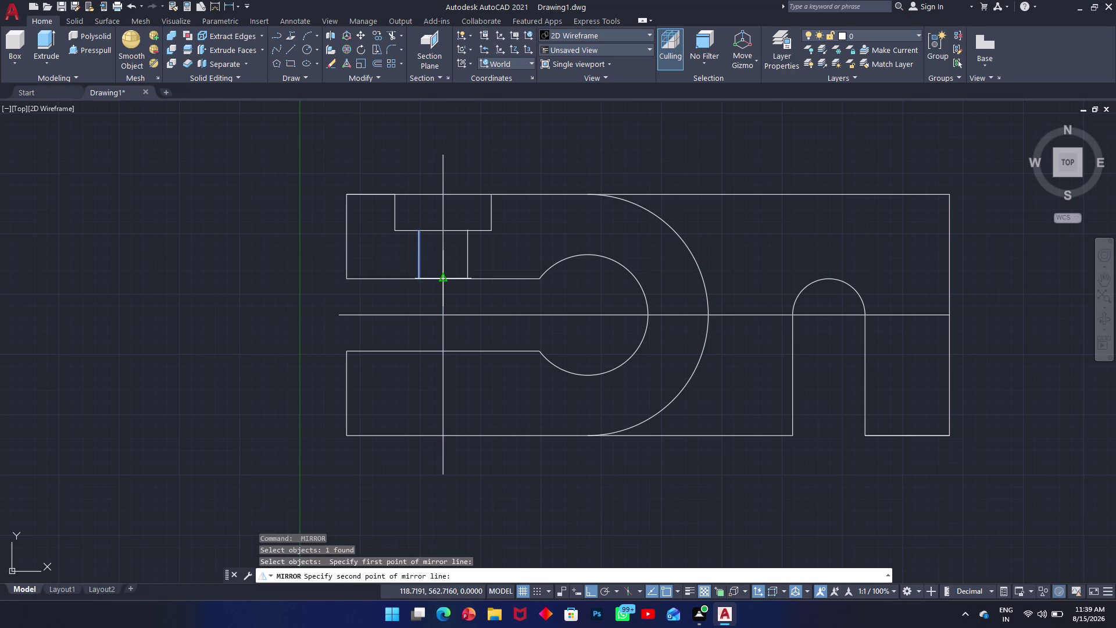
click(440, 305)
key(Escape)
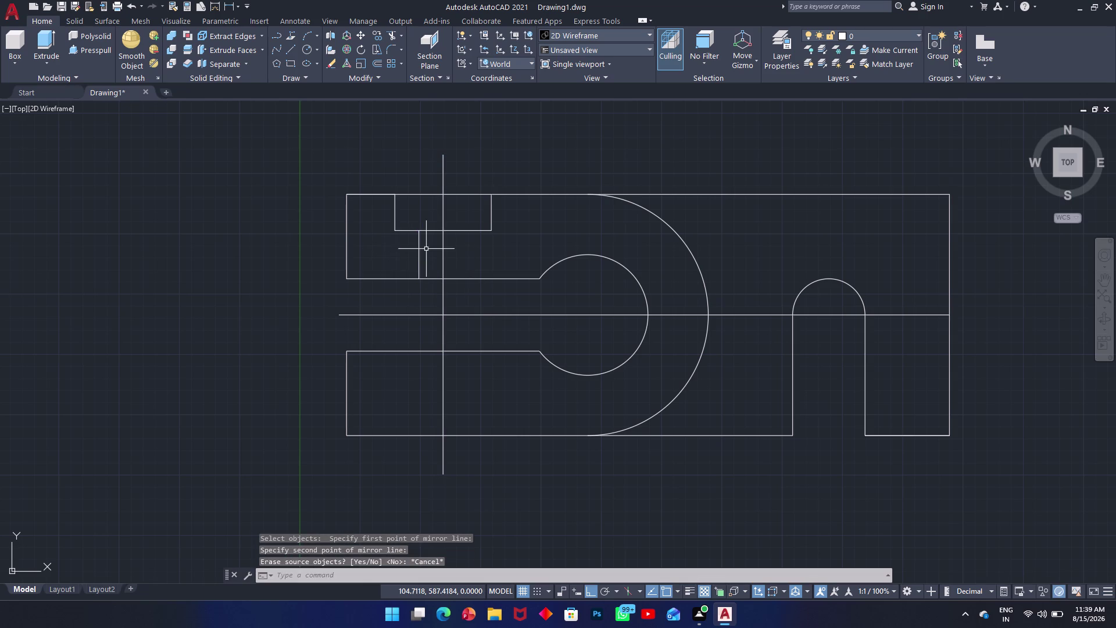
Mirror the short vertical line across the vertical centre line, keeping the original.
key(space)
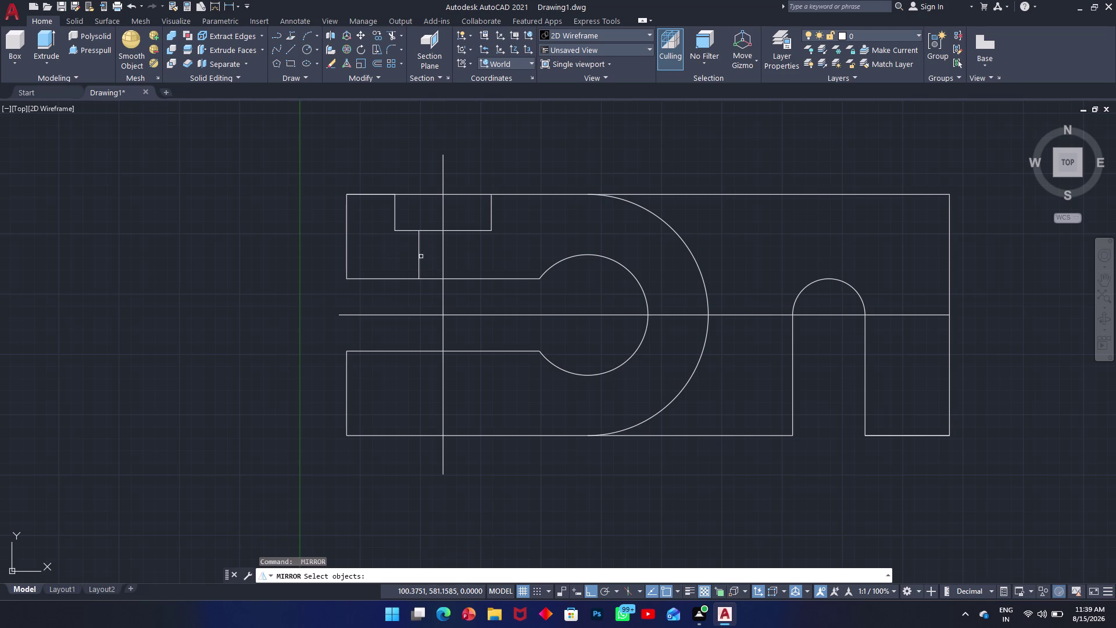
click(420, 256)
click(412, 256)
key(space)
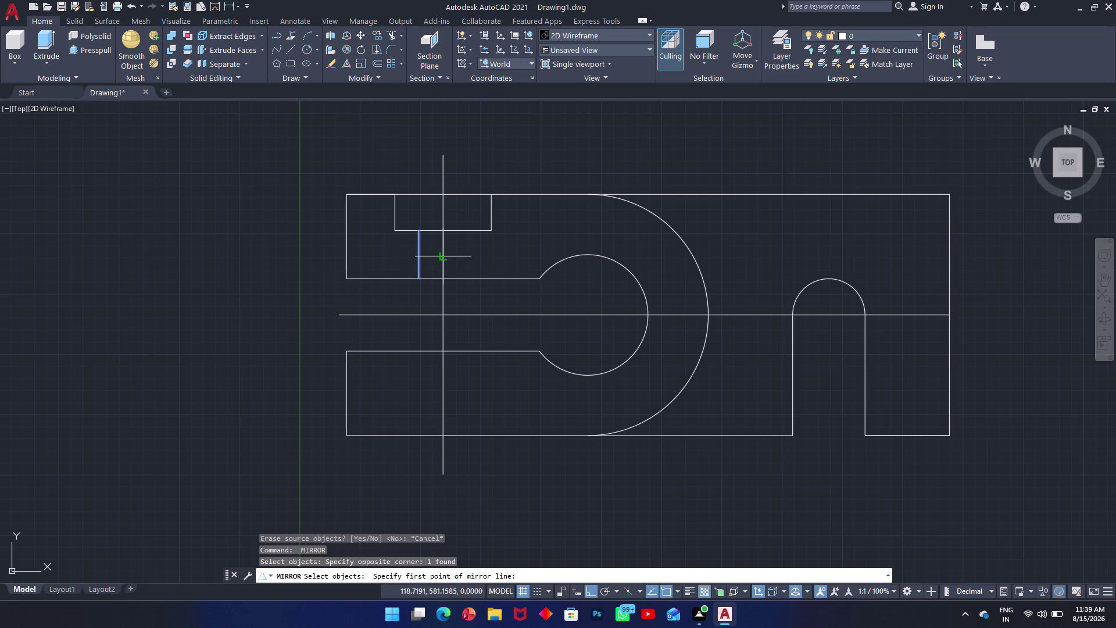
click(444, 259)
click(442, 299)
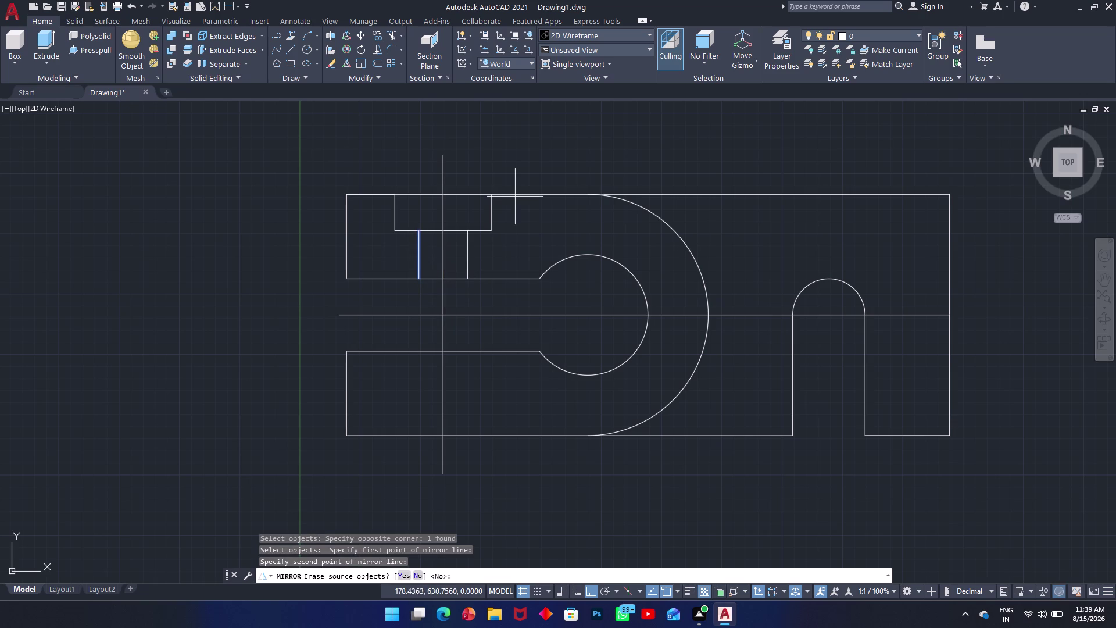
key(Return)
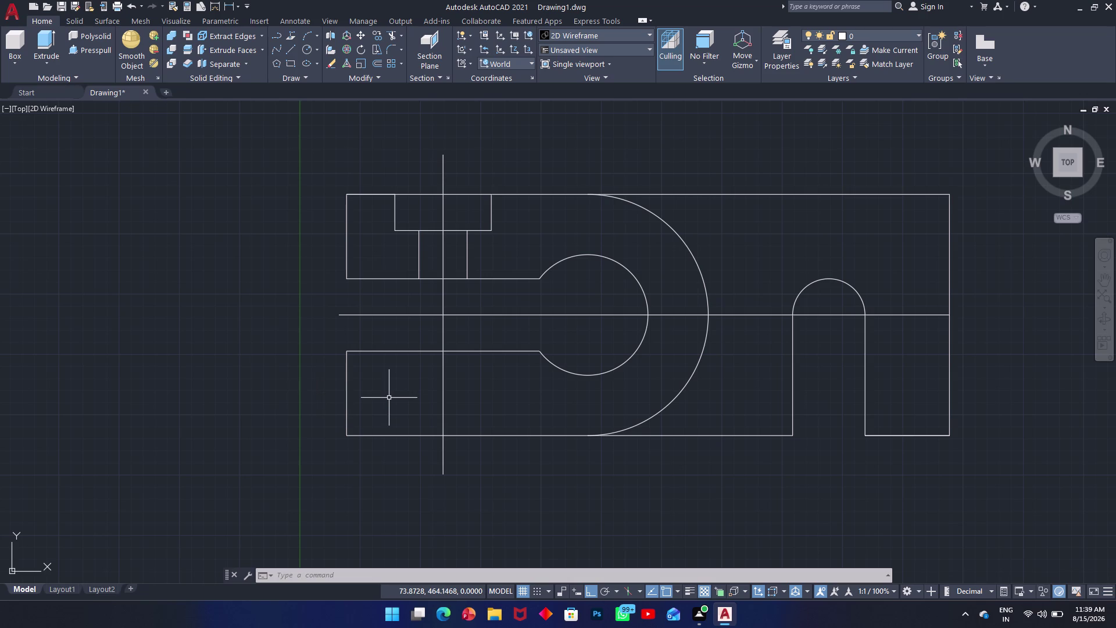
Load the ACAD_ISO02W100 ISO dash linetype and make it current.
text(l)
text(t)
key(space)
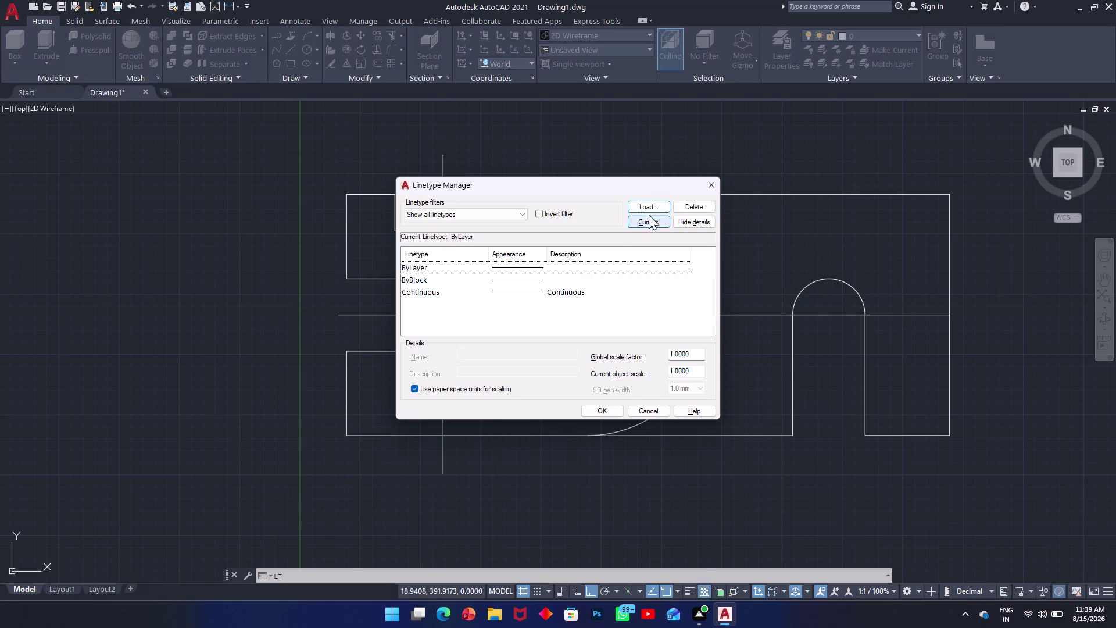
click(649, 209)
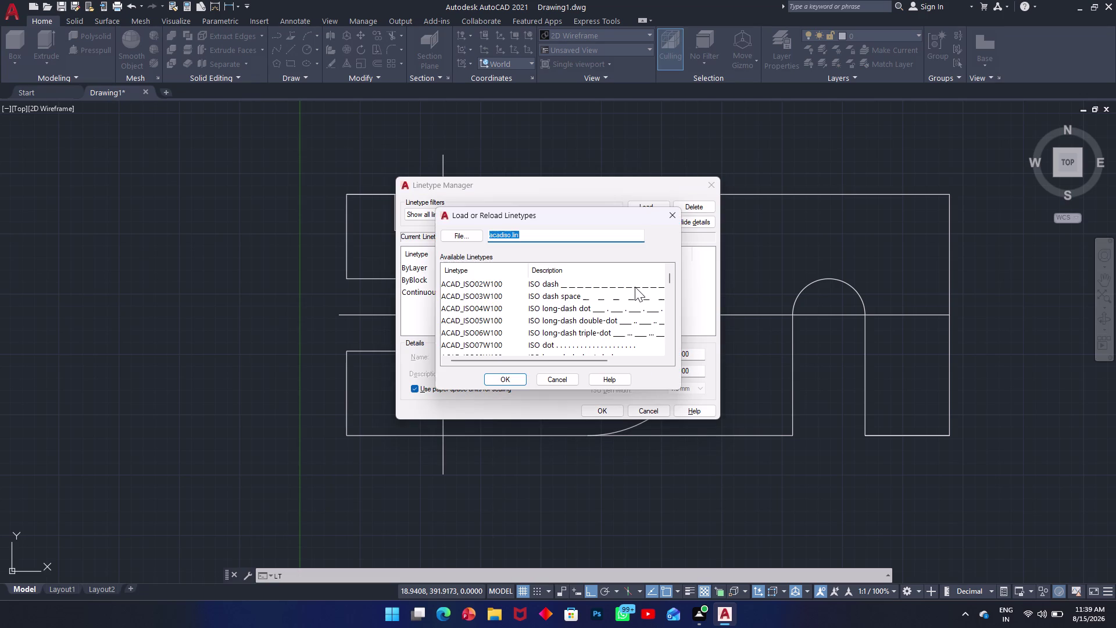
click(632, 290)
click(535, 287)
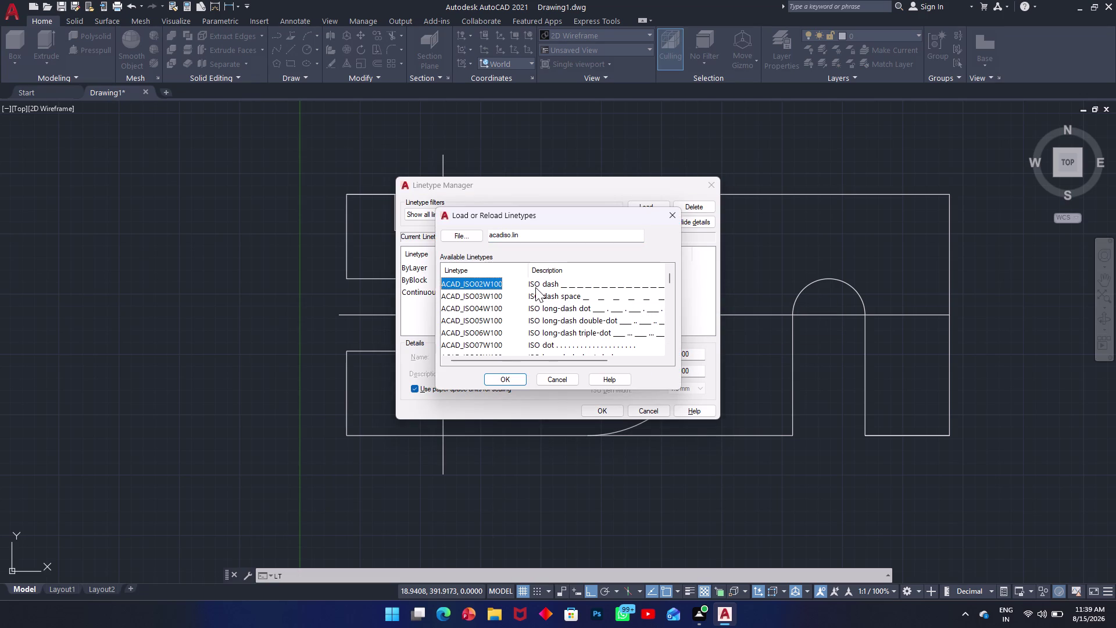
click(505, 382)
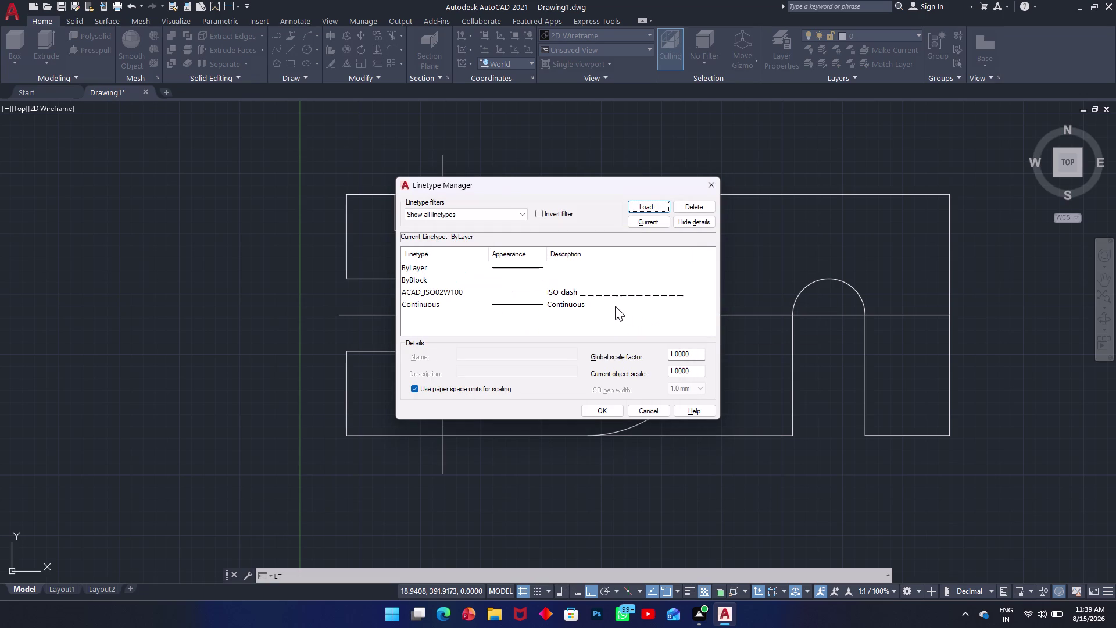
click(615, 292)
click(661, 222)
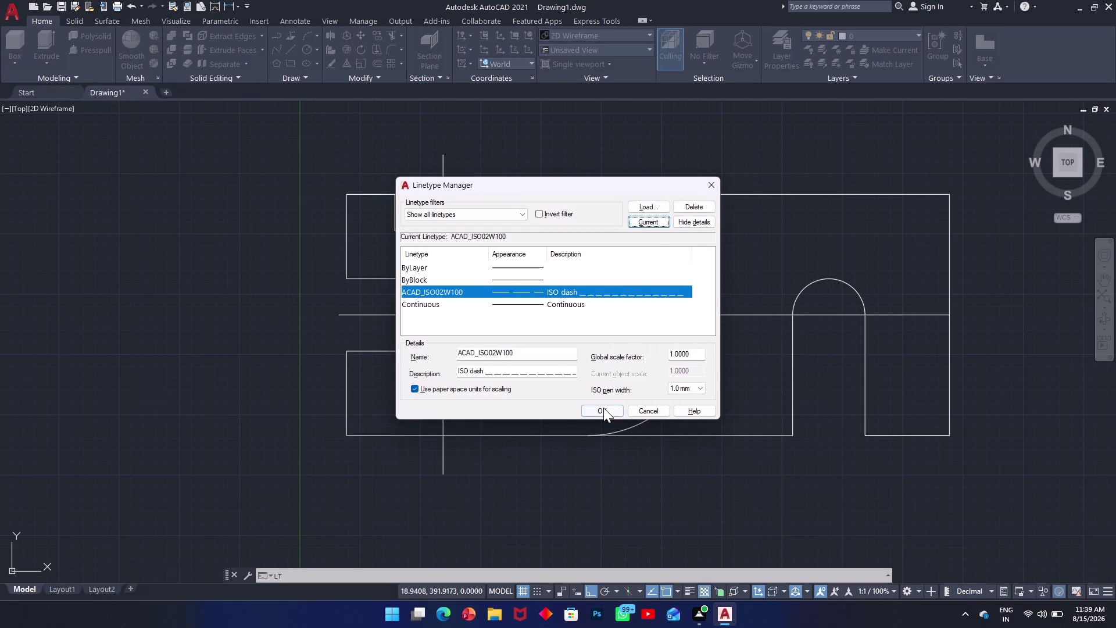
click(603, 407)
Draw a short dashed sample line to the left of the part.
text(l)
key(space)
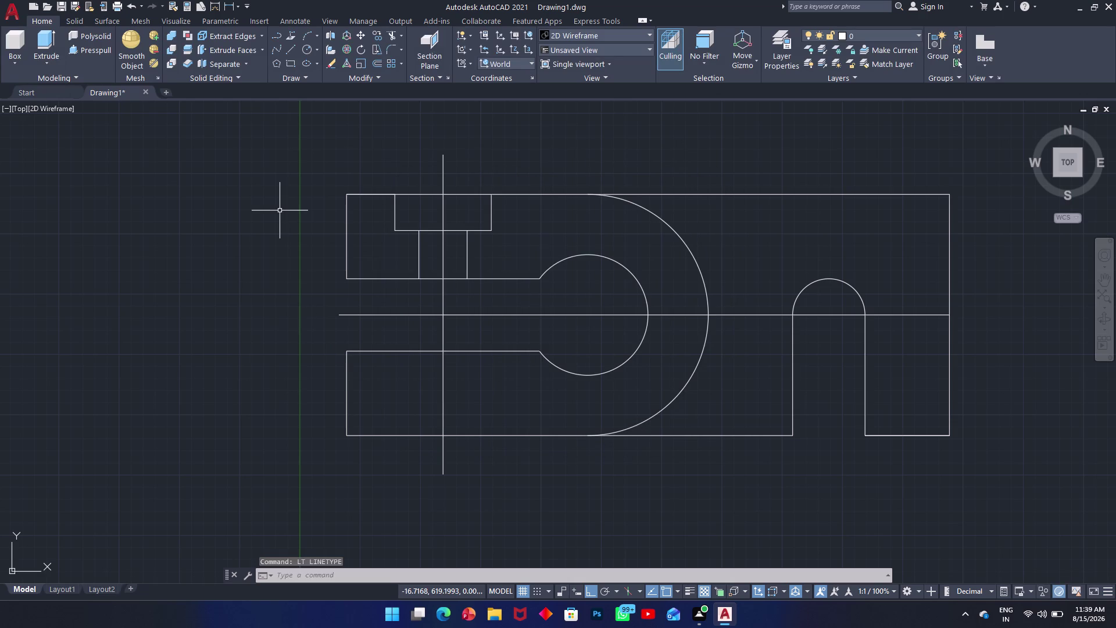
click(170, 162)
click(292, 163)
key(Escape)
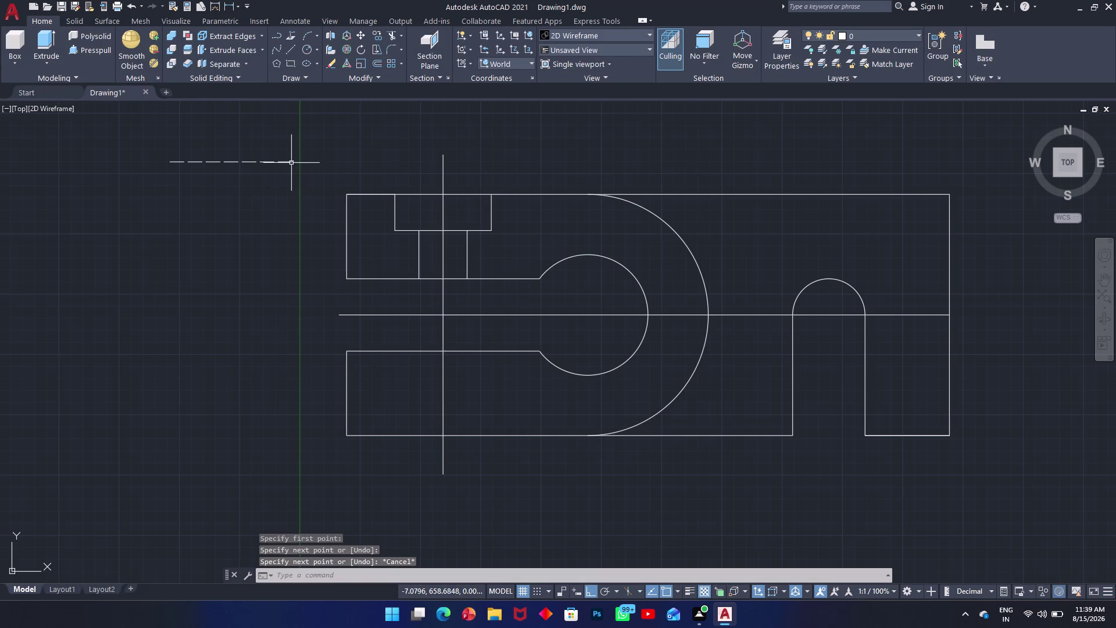
text(ma)
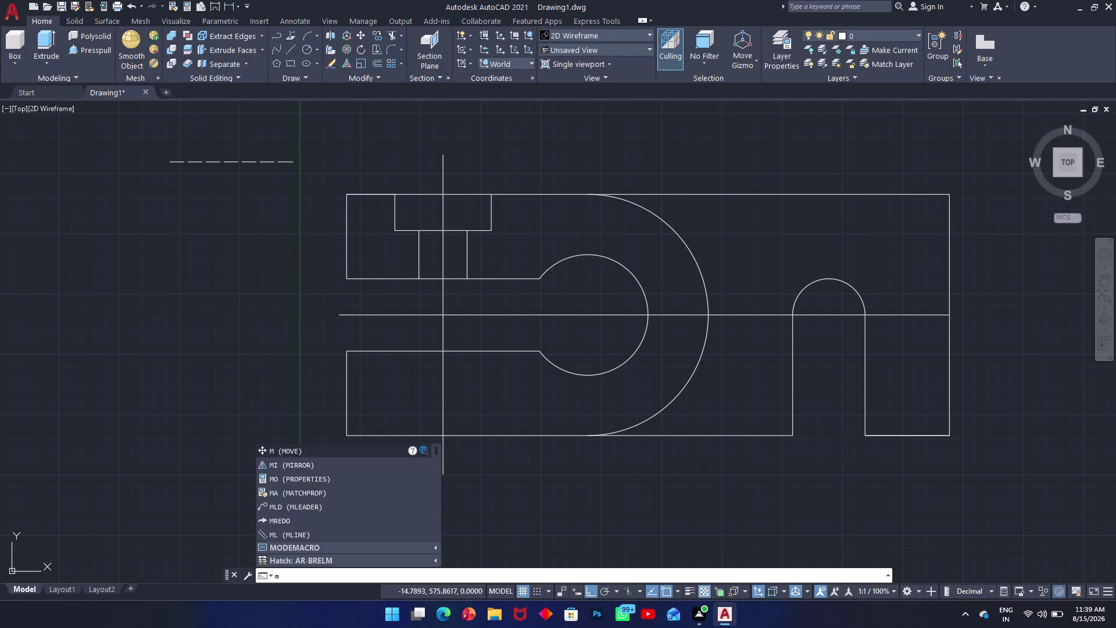
key(space)
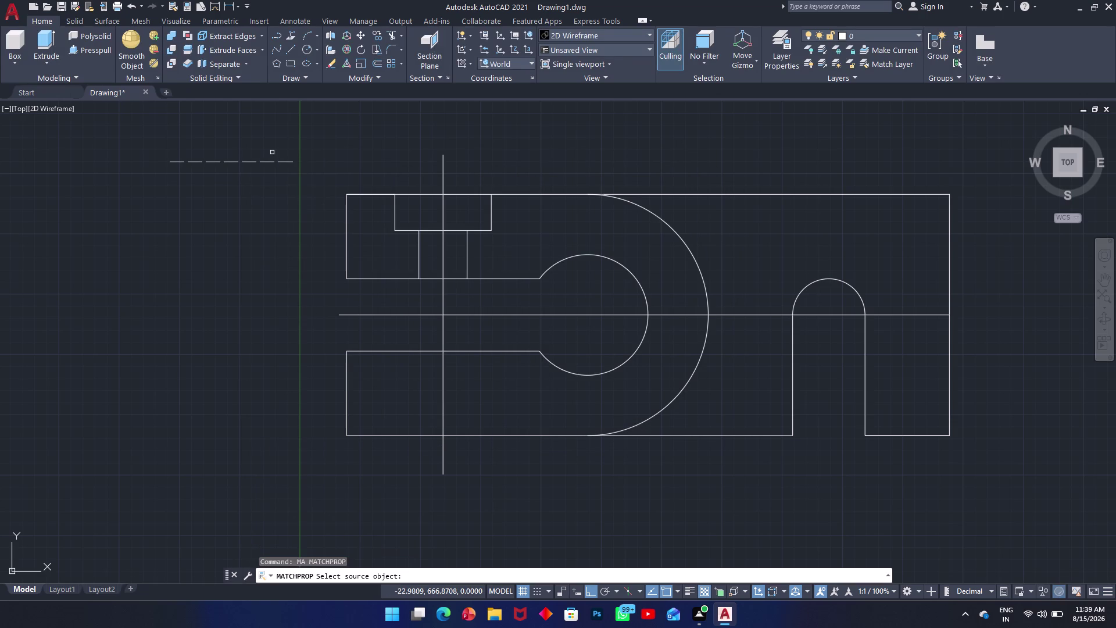
Copy the dashed line's properties onto the upper slot edges, second short line and vertical centre line.
click(271, 163)
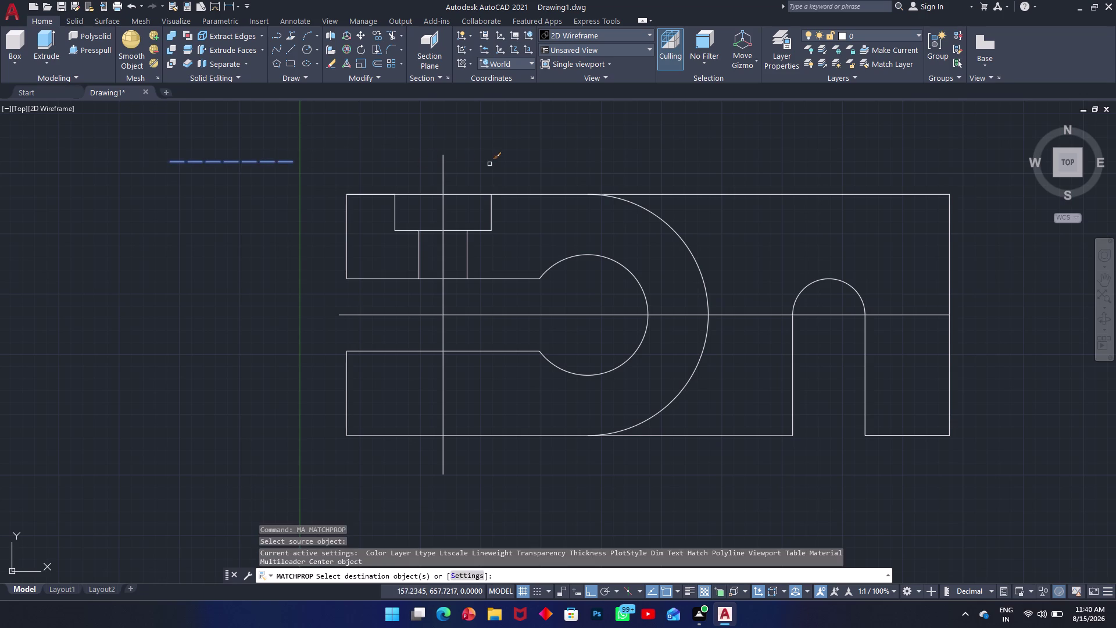
click(397, 222)
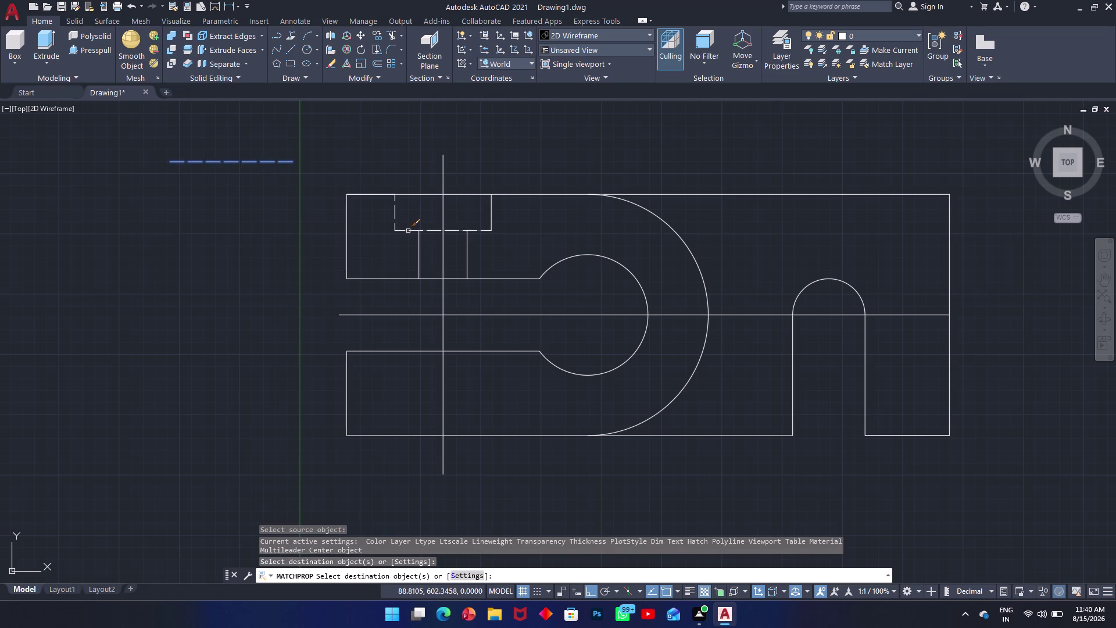
click(409, 232)
click(493, 221)
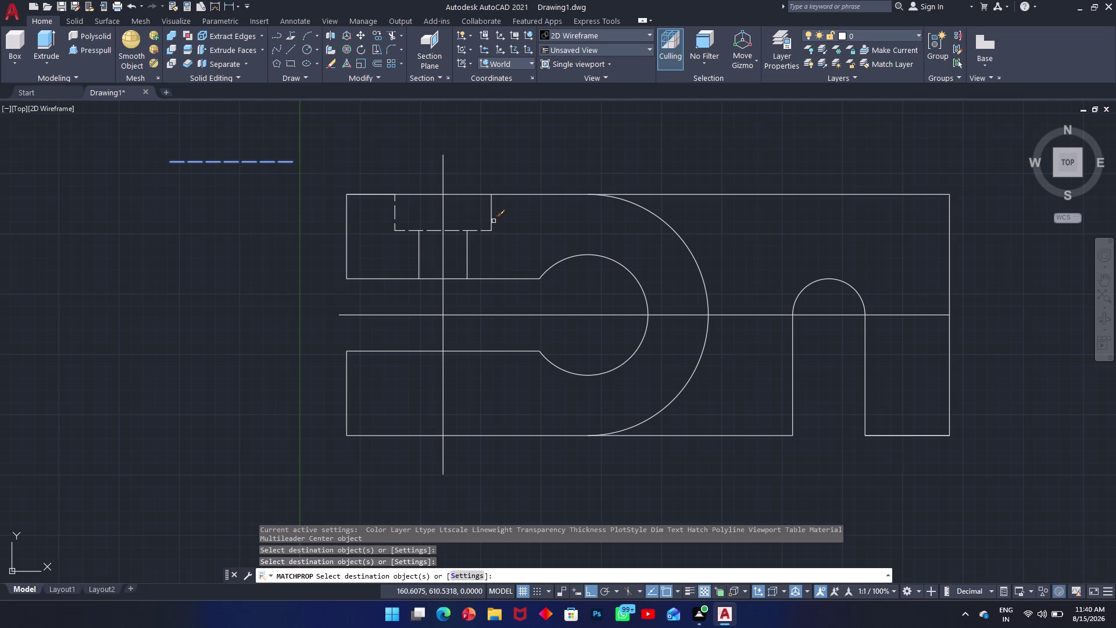
click(419, 250)
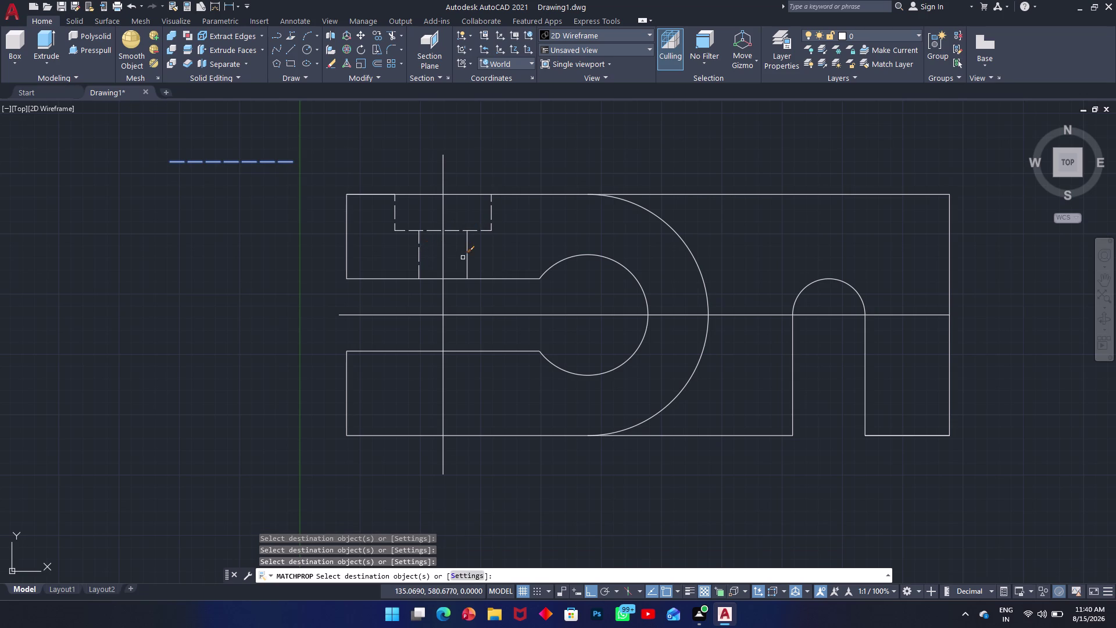
click(469, 261)
click(456, 228)
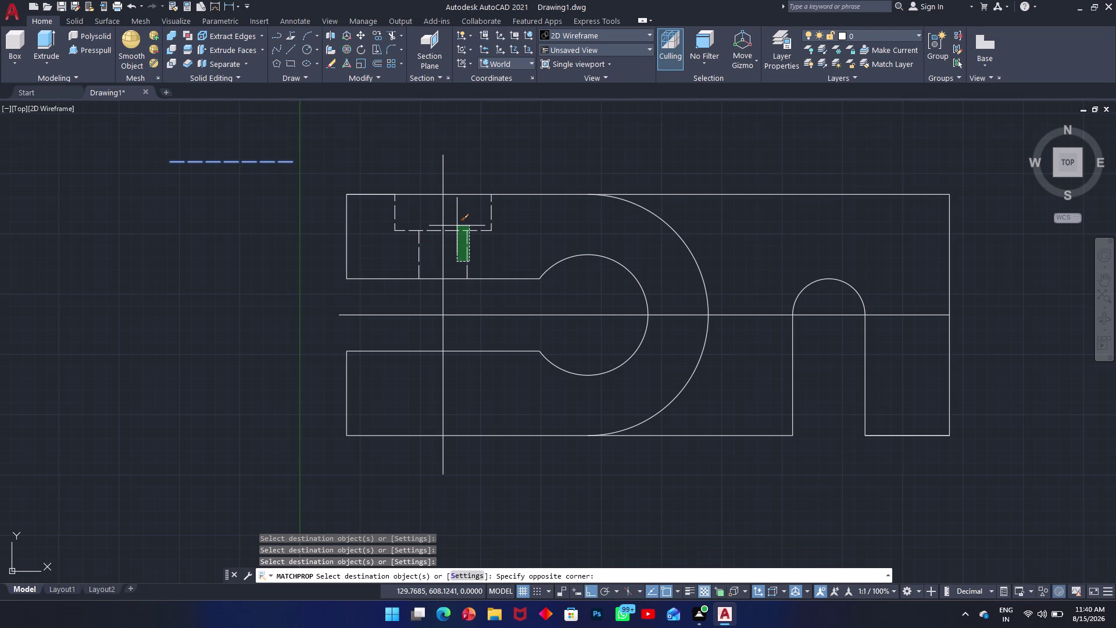
click(445, 167)
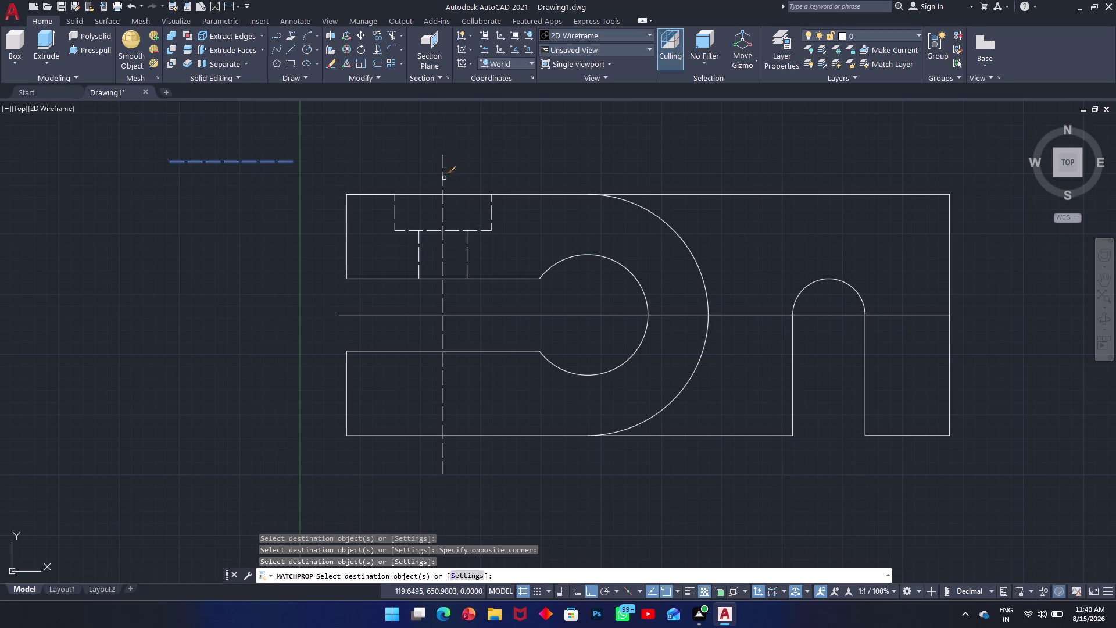
key(Return)
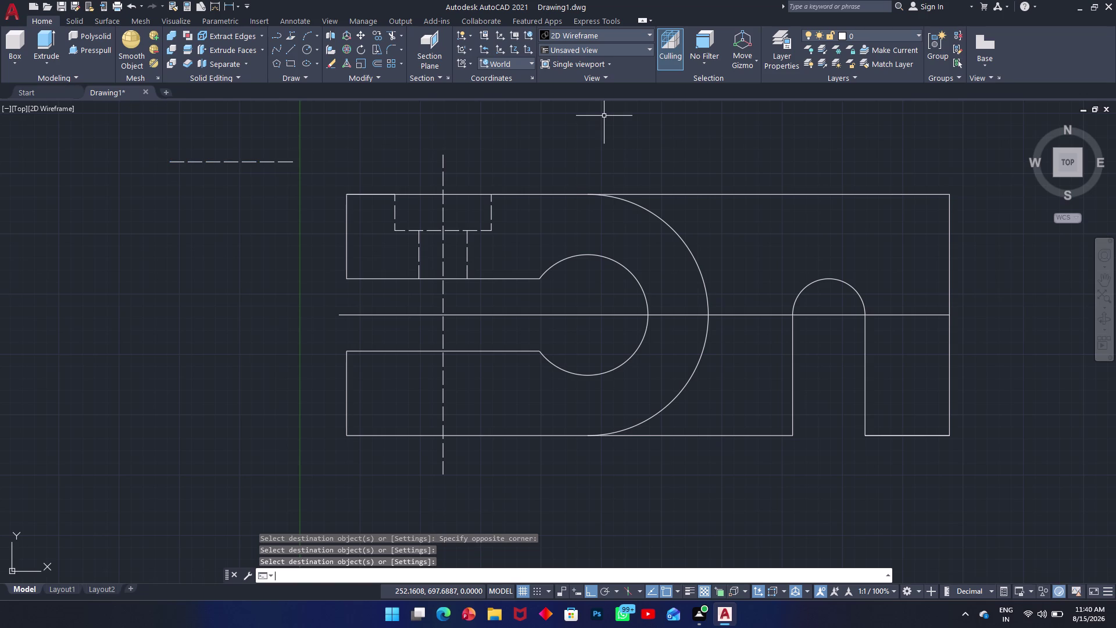
Select slot edges, a short line and the centre line for mirroring, then abandon the attempt.
text(mi)
key(space)
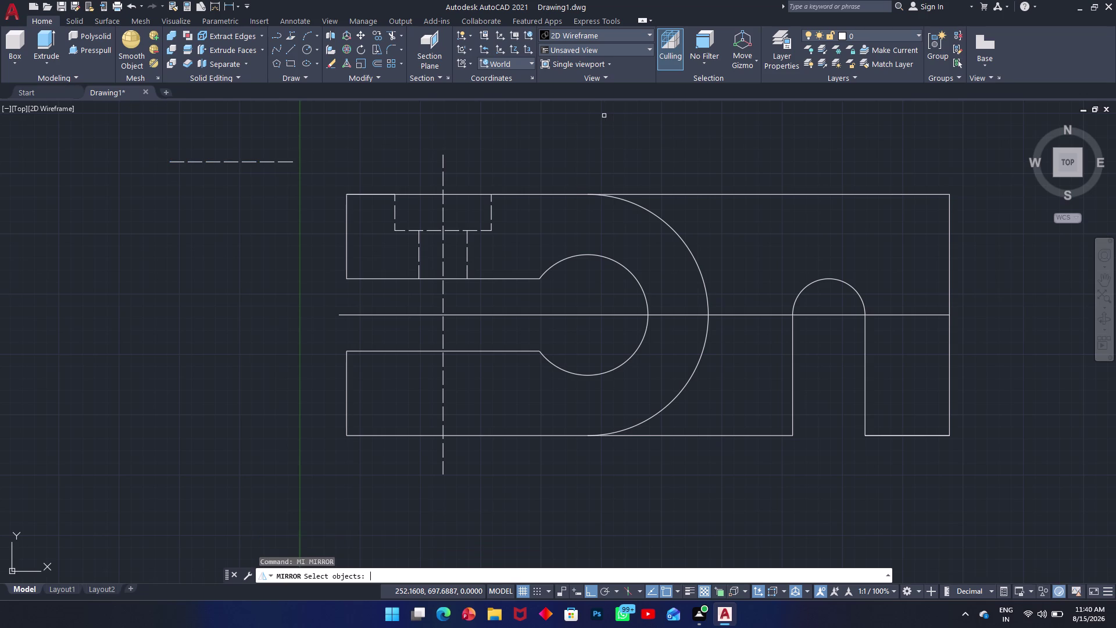
click(491, 228)
click(477, 233)
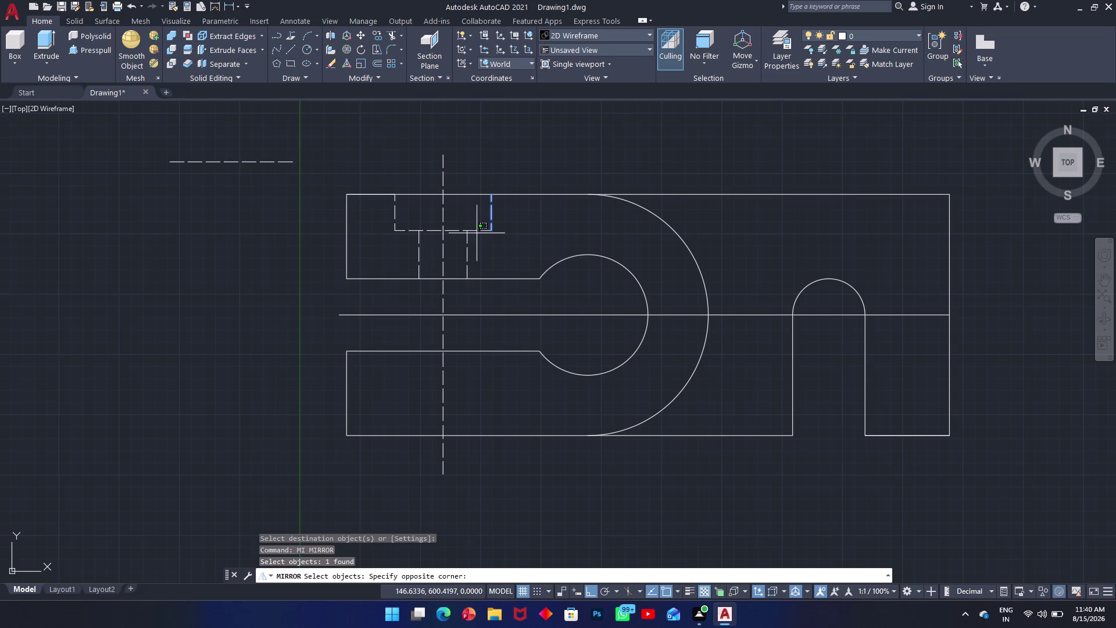
click(468, 228)
drag(404, 216, 397, 215)
click(385, 212)
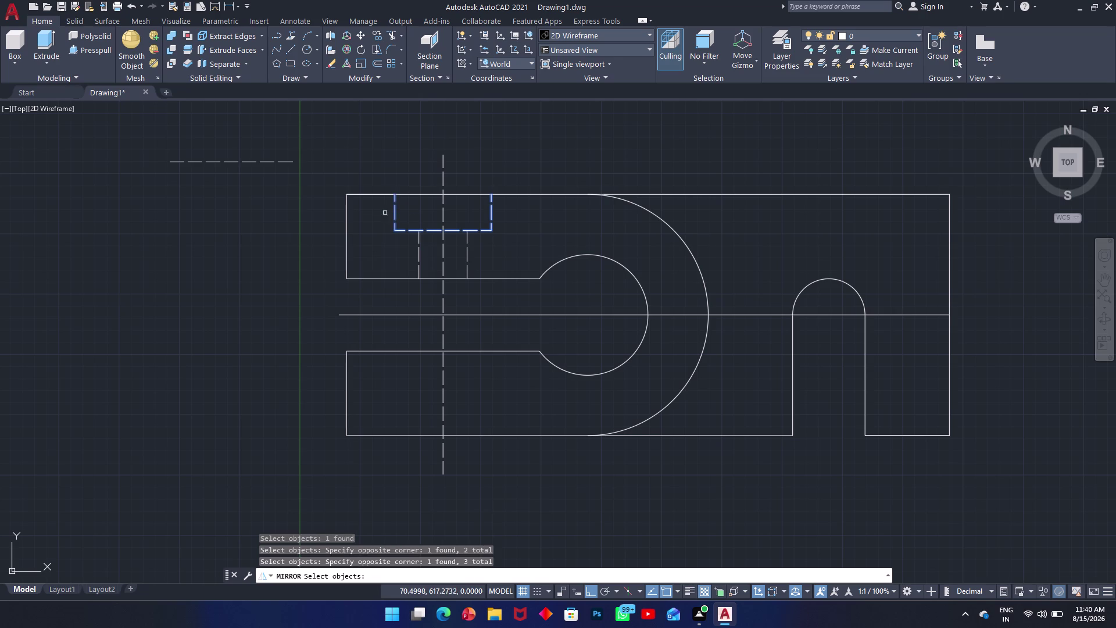
drag(477, 261, 466, 261)
click(461, 263)
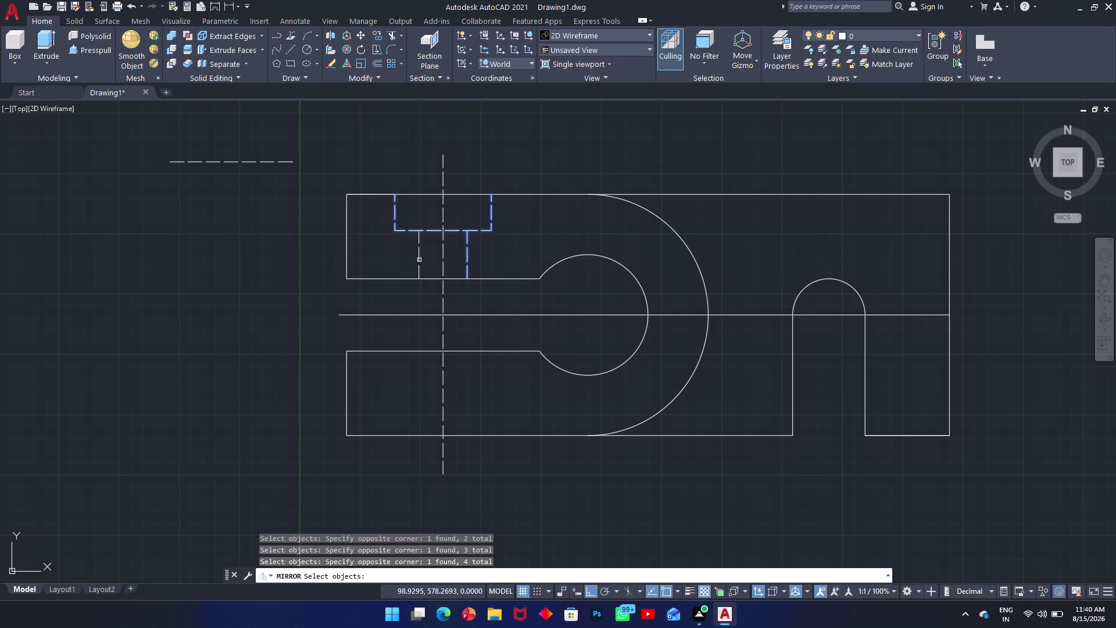
drag(427, 258, 421, 260)
click(409, 269)
drag(460, 159, 441, 166)
click(430, 172)
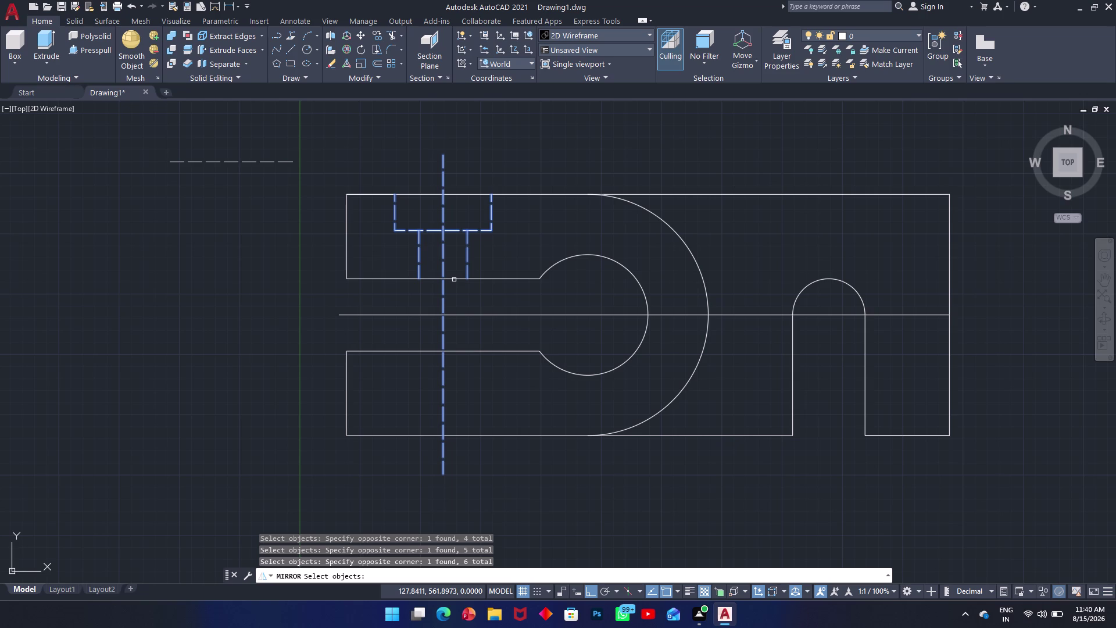
right_click(443, 173)
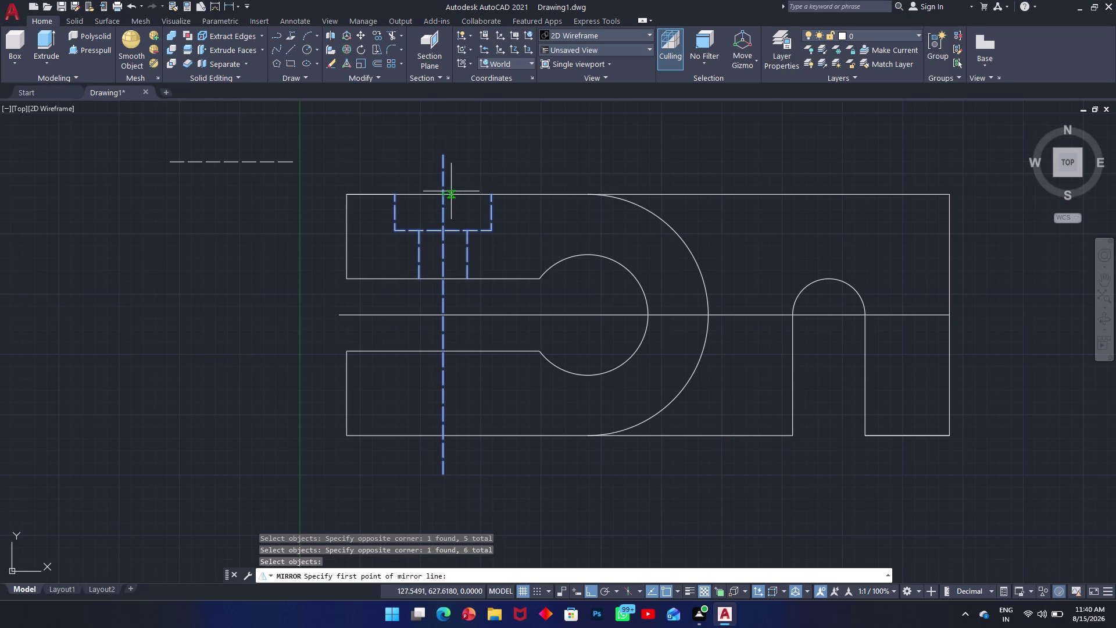
right_click(442, 166)
key(Escape)
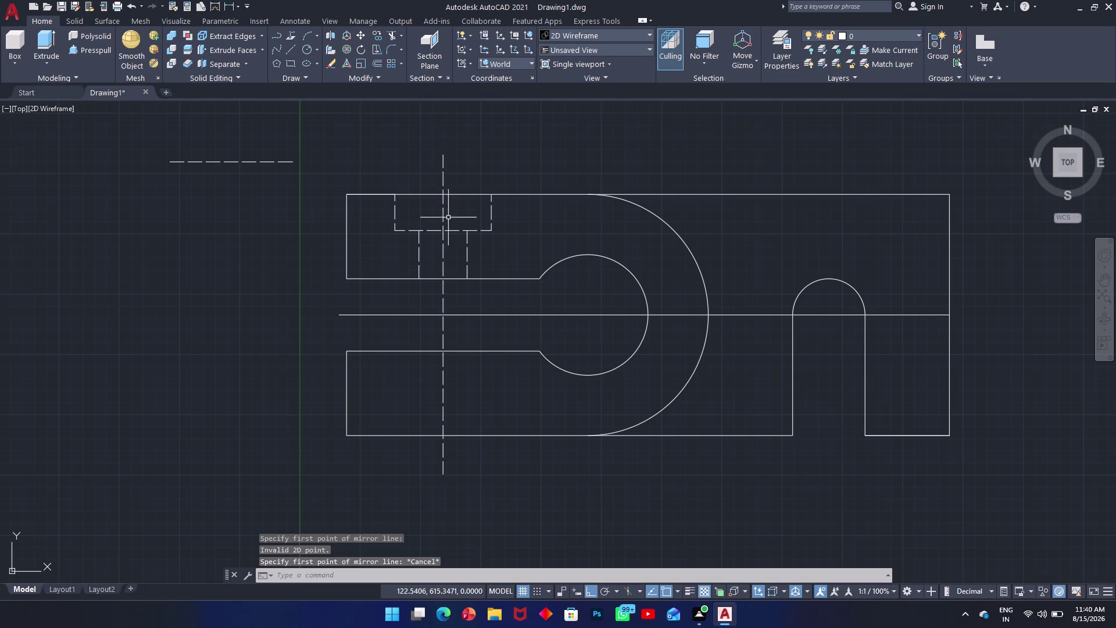
Select the upper slot edges and both short vertical lines for mirroring.
text(mi)
key(space)
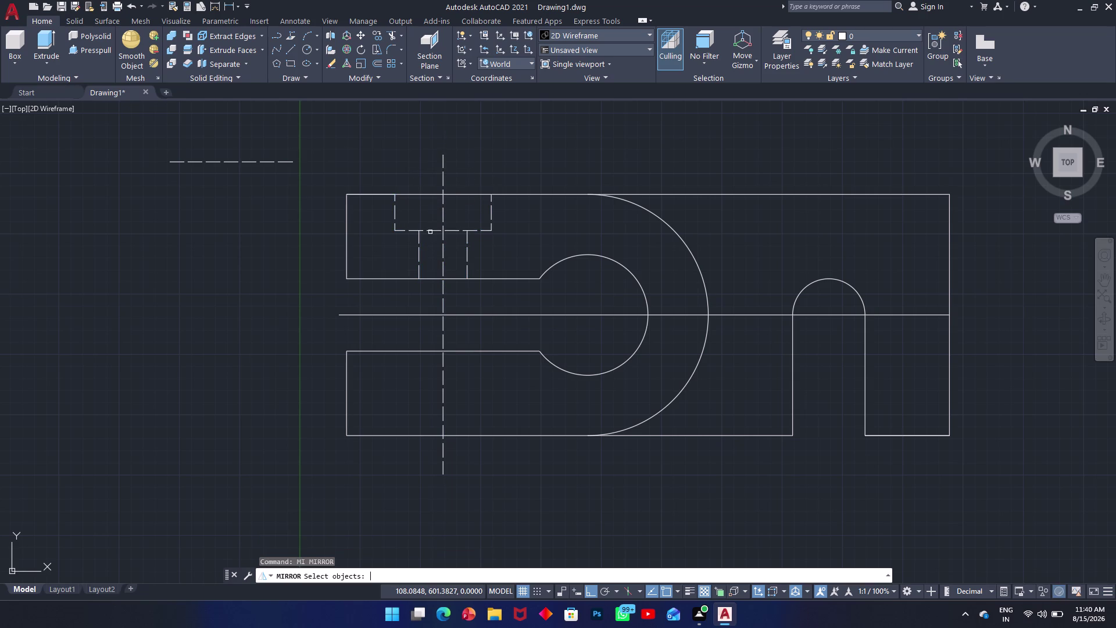
click(430, 232)
click(416, 227)
click(388, 243)
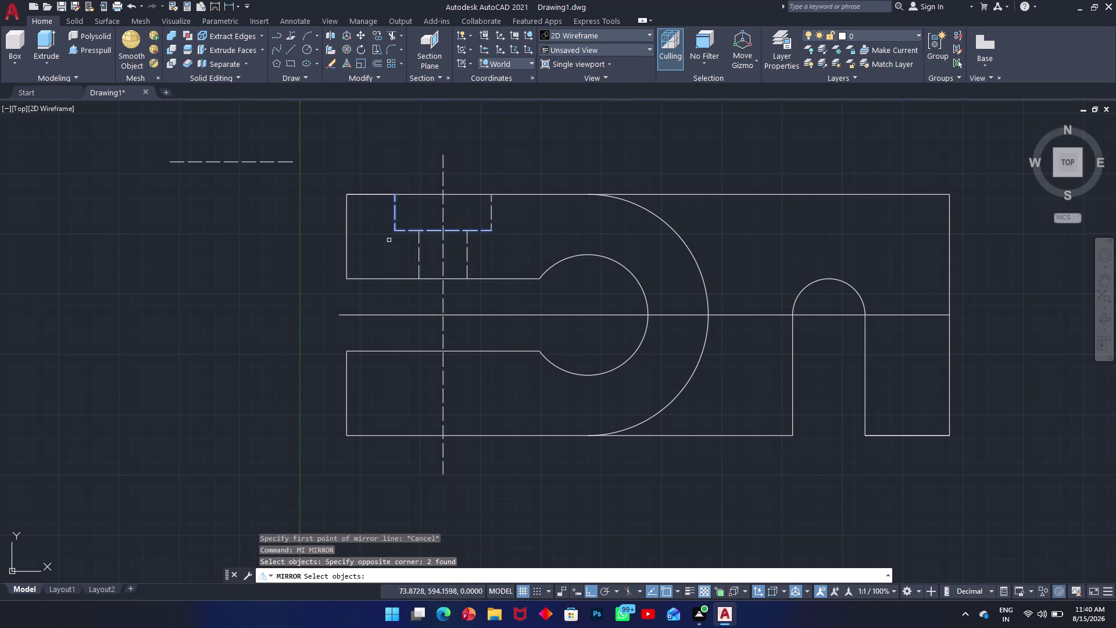
click(427, 247)
click(411, 251)
click(497, 219)
click(491, 219)
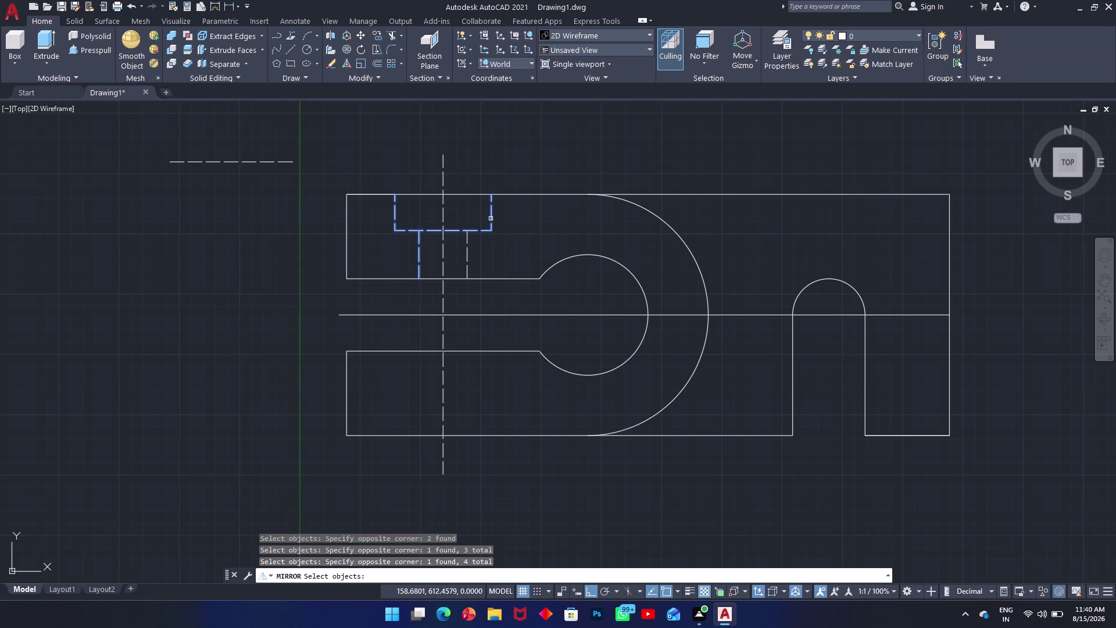
click(467, 262)
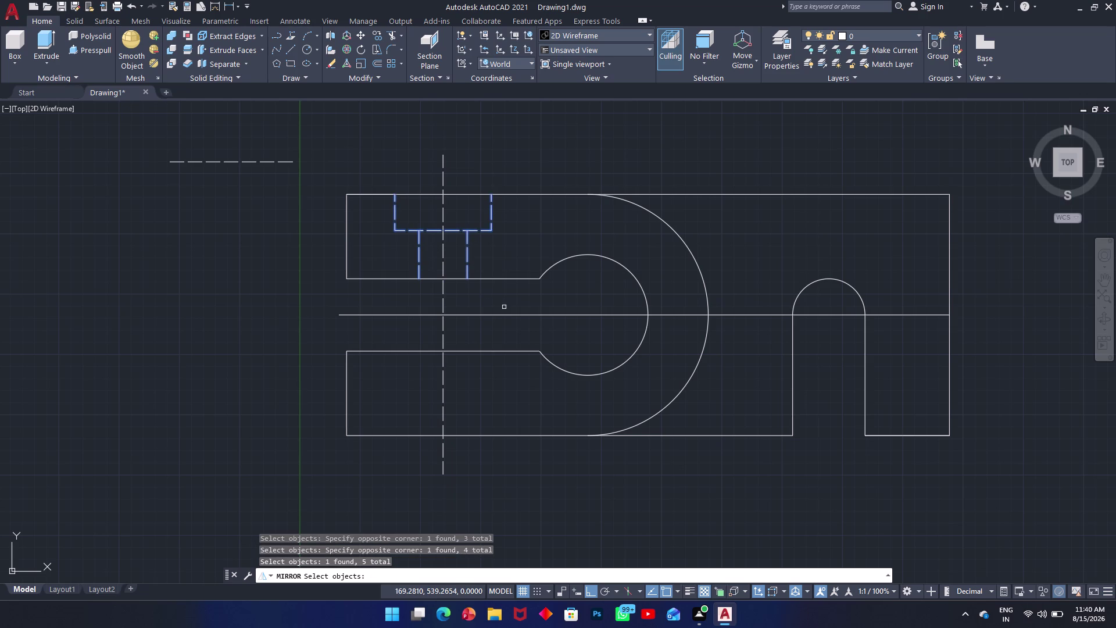
key(space)
Mirror them about the horizontal centre line, keeping the originals, and delete the horizontal line.
click(339, 313)
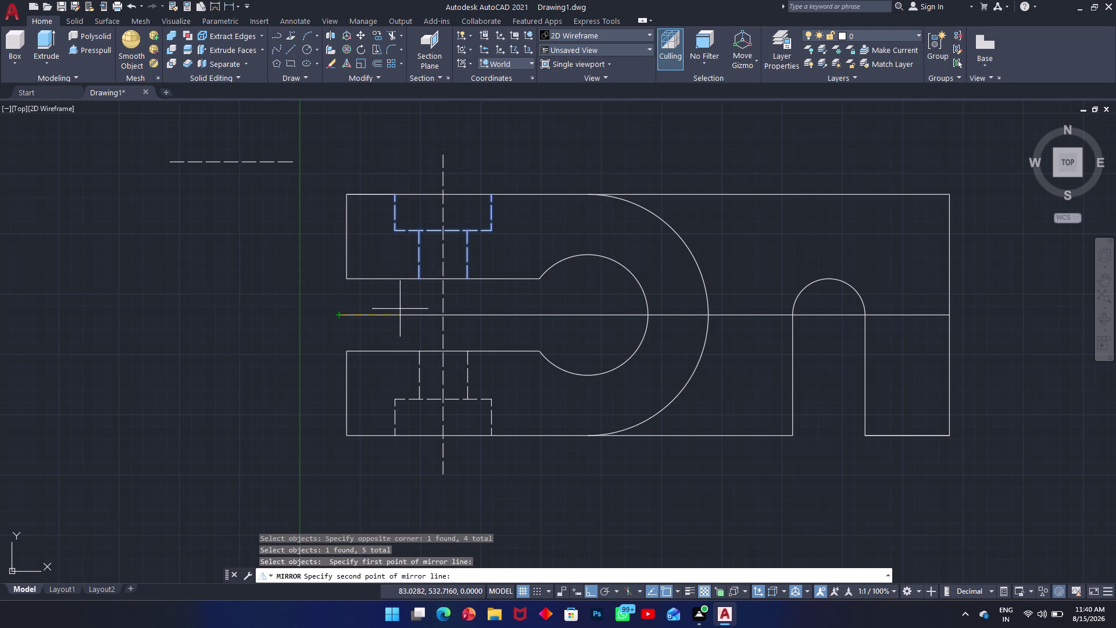
click(507, 313)
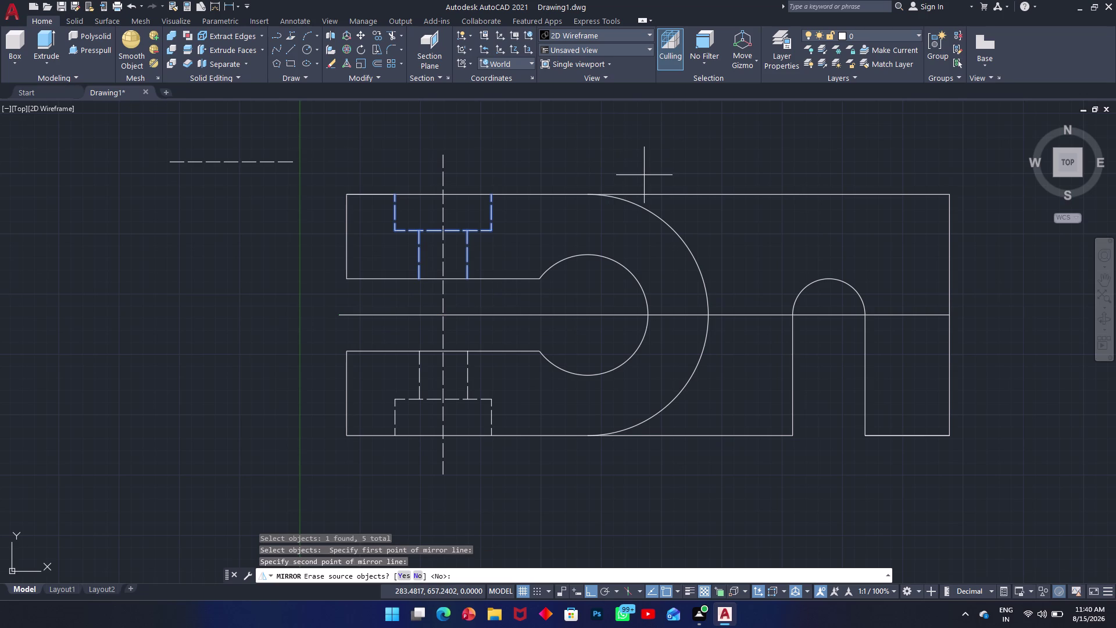
key(space)
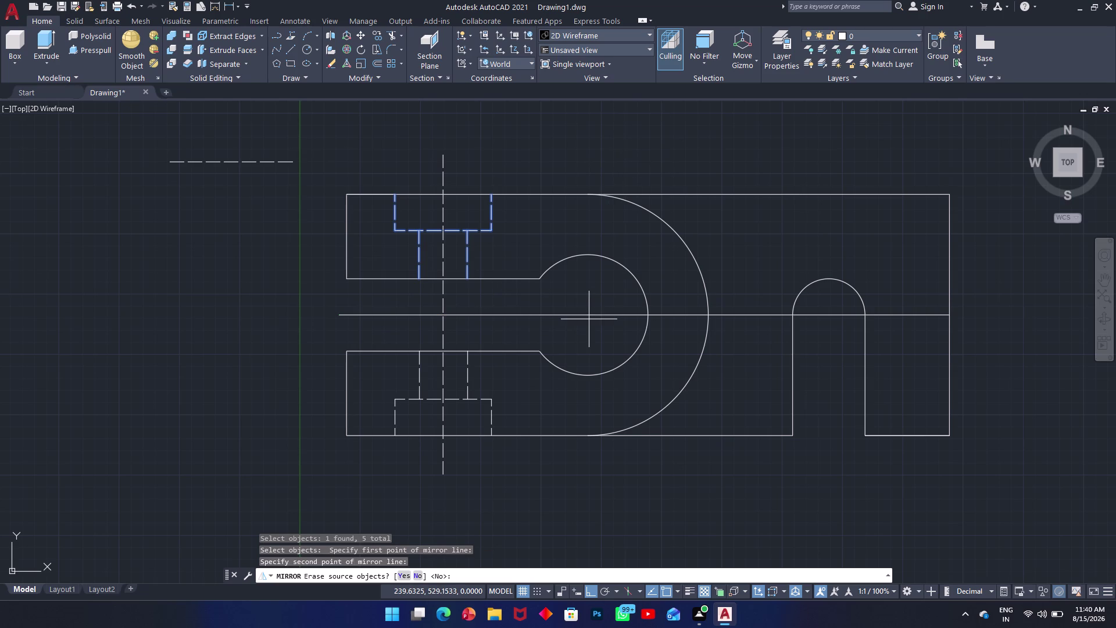
click(586, 314)
key(Delete)
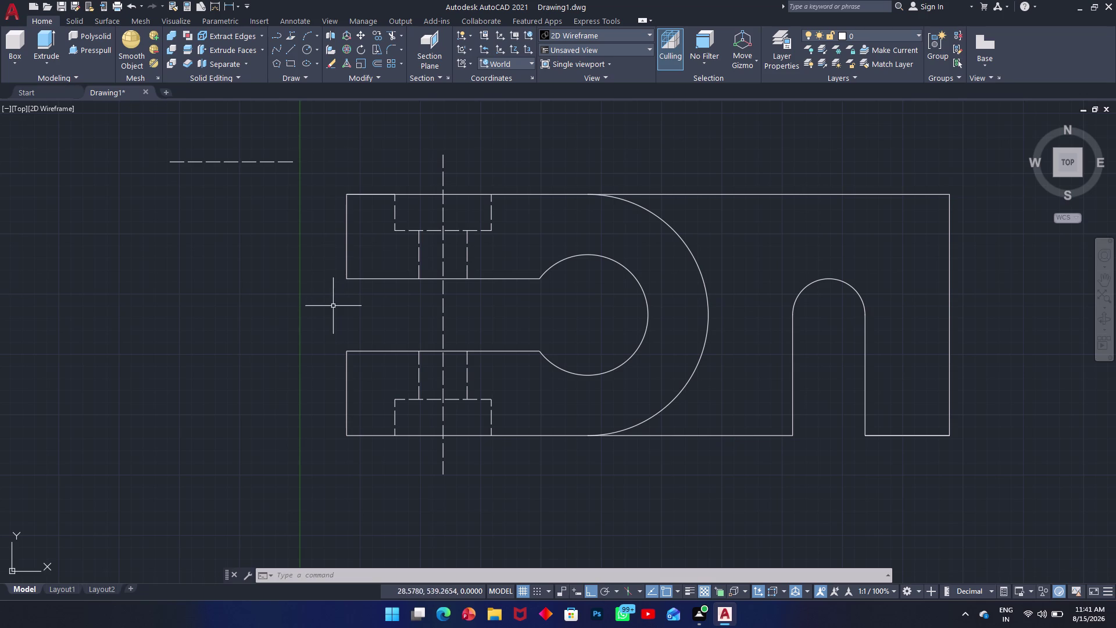
key(h)
key(space)
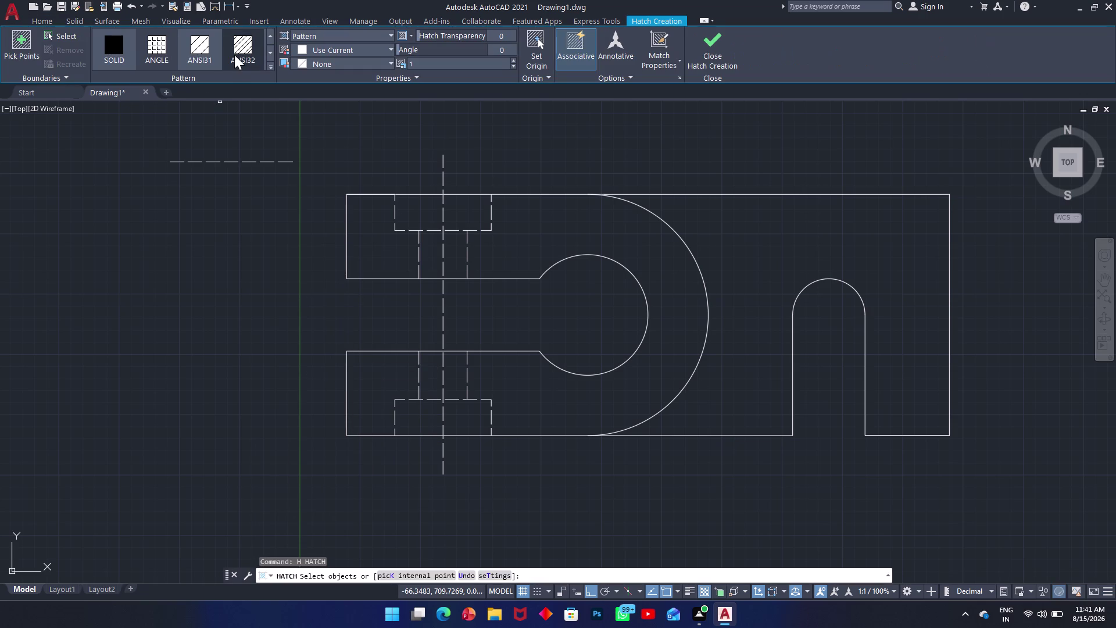
Pick the ANSI32 pattern and pick points in the upper-left, curved and lower cut regions.
click(204, 58)
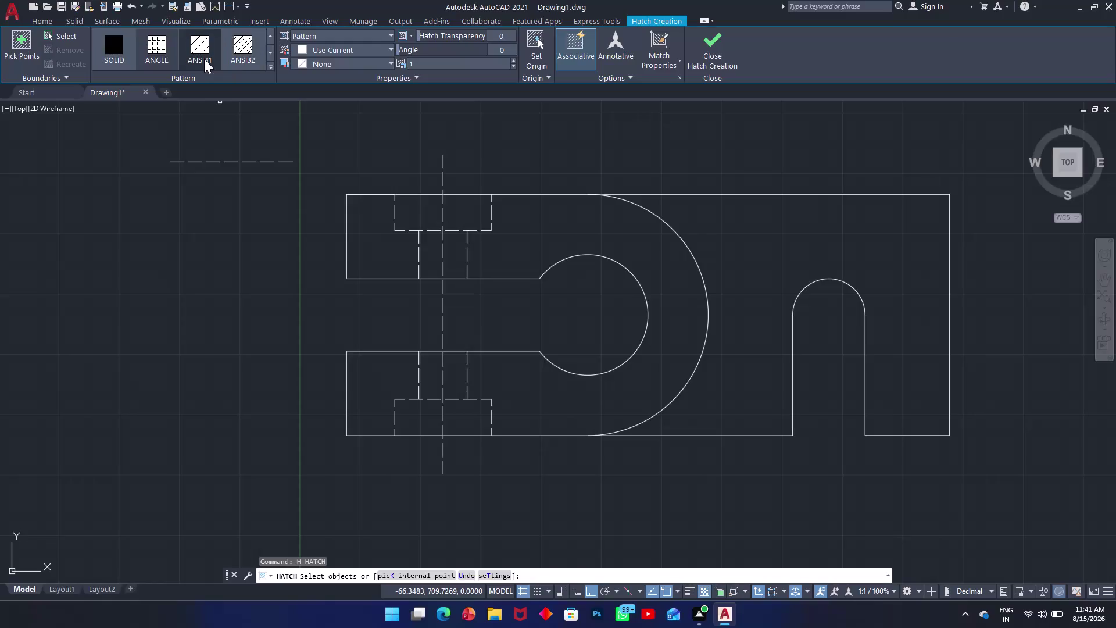
click(366, 249)
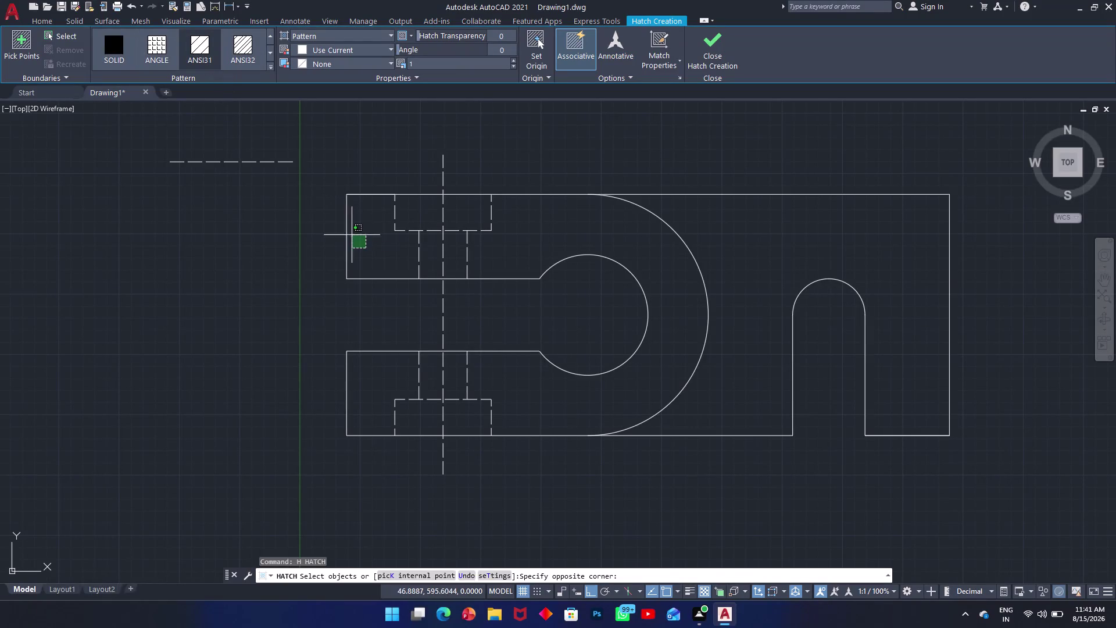
click(351, 232)
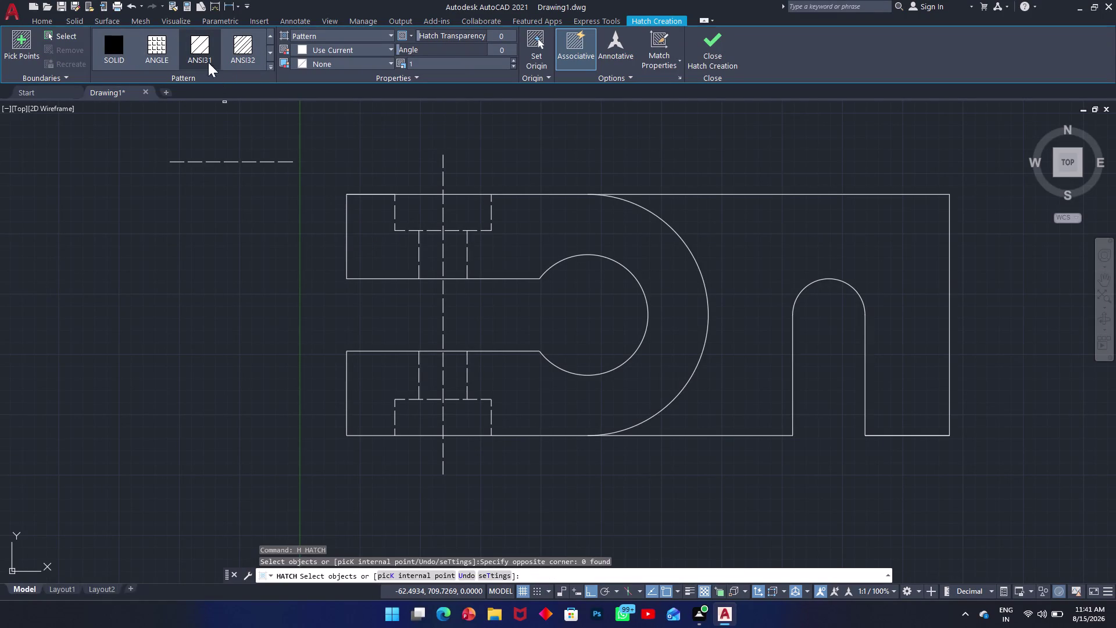
click(201, 51)
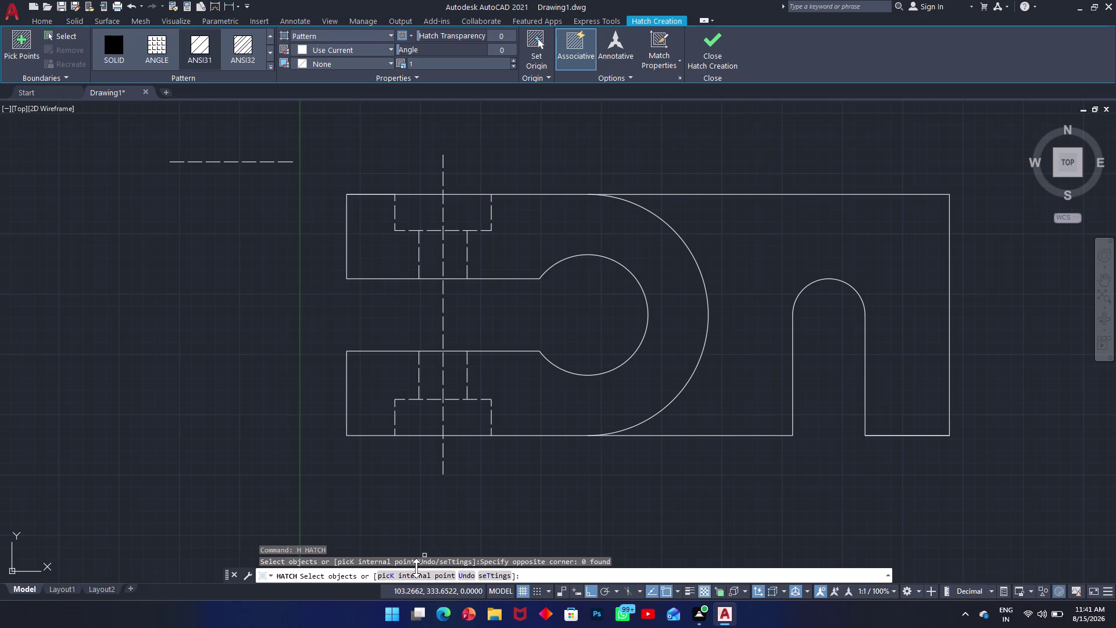
click(413, 574)
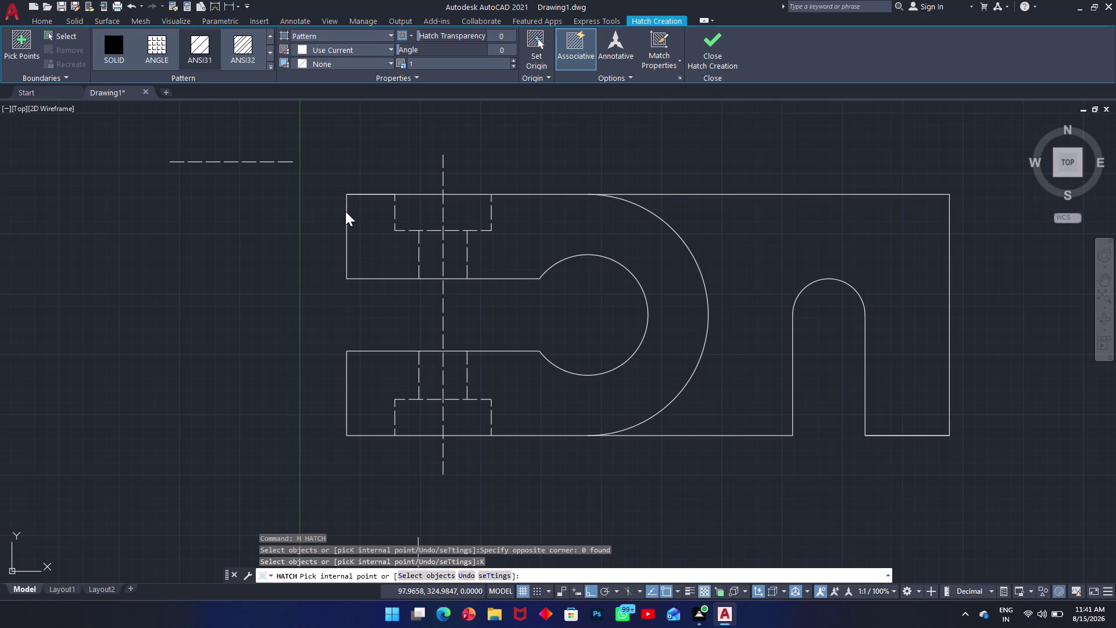
click(366, 227)
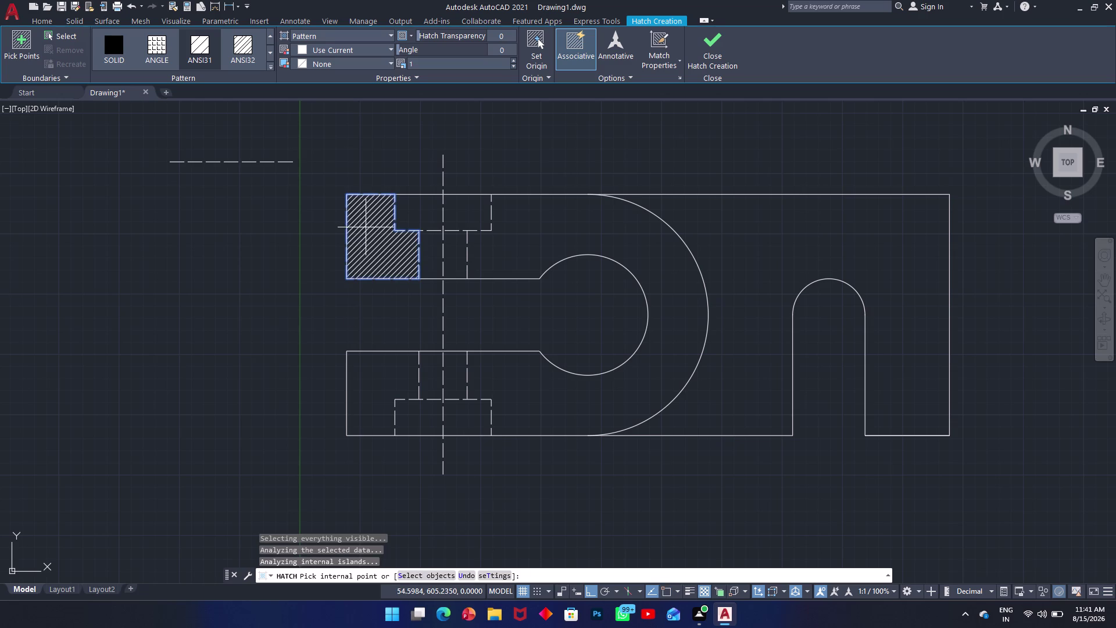
click(500, 248)
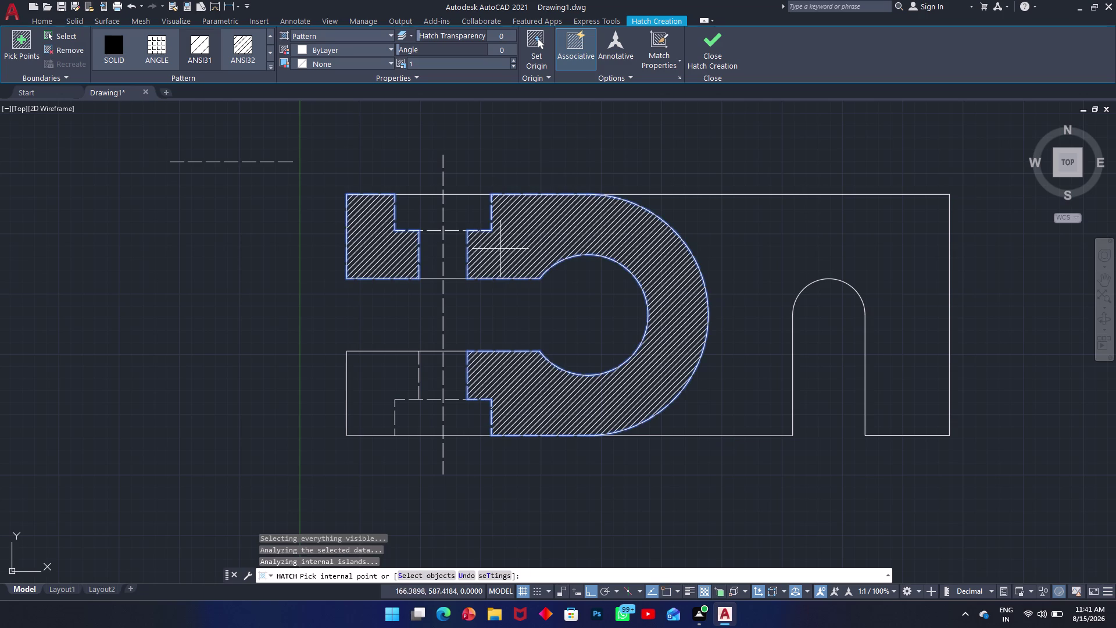
click(383, 389)
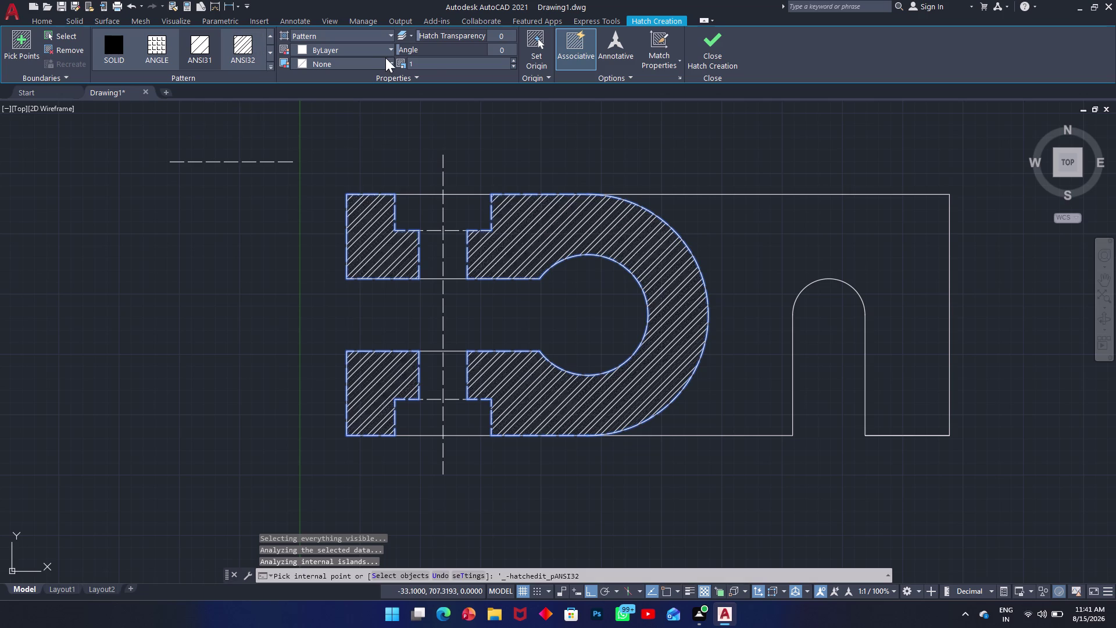
Set the hatch scale to 1.5 and close Hatch Creation.
triple_click(515, 66)
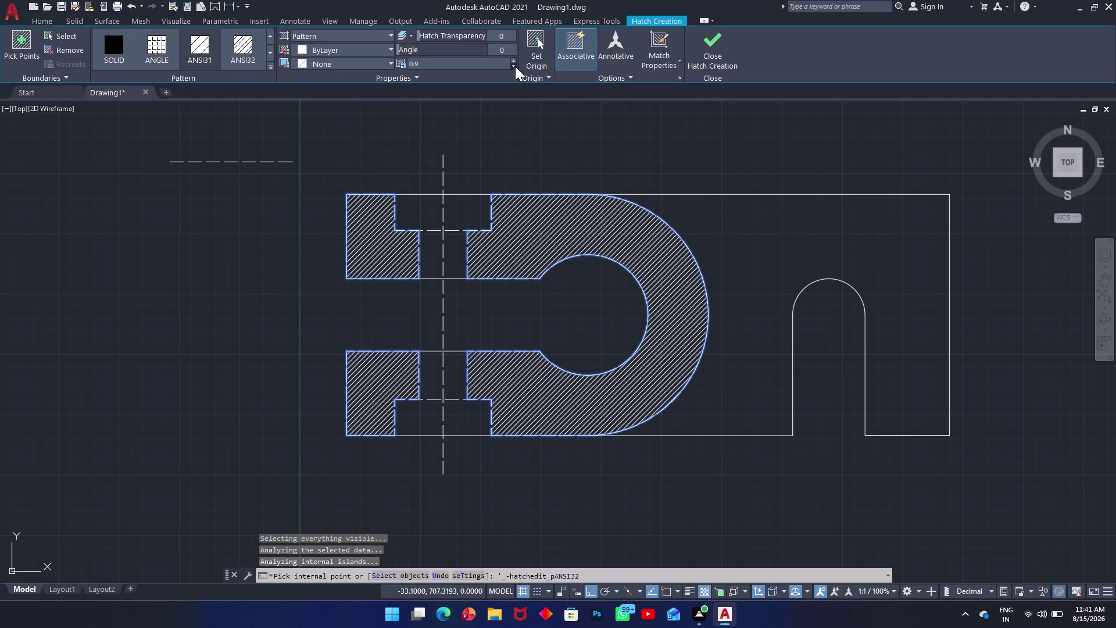
click(515, 66)
triple_click(514, 59)
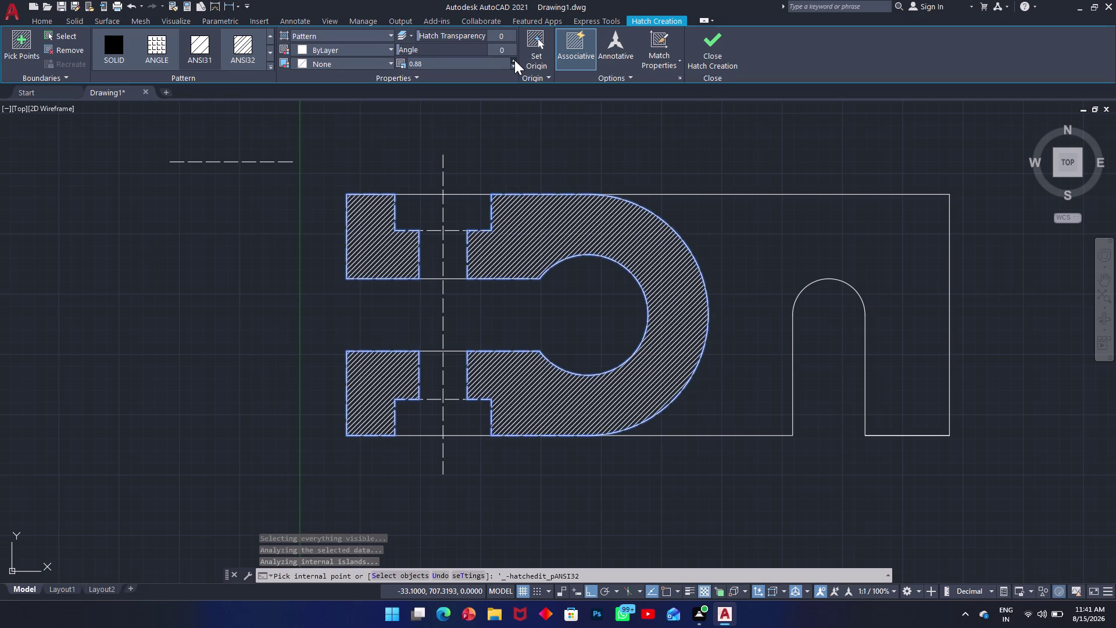
triple_click(514, 60)
triple_click(514, 60)
triple_click(514, 60)
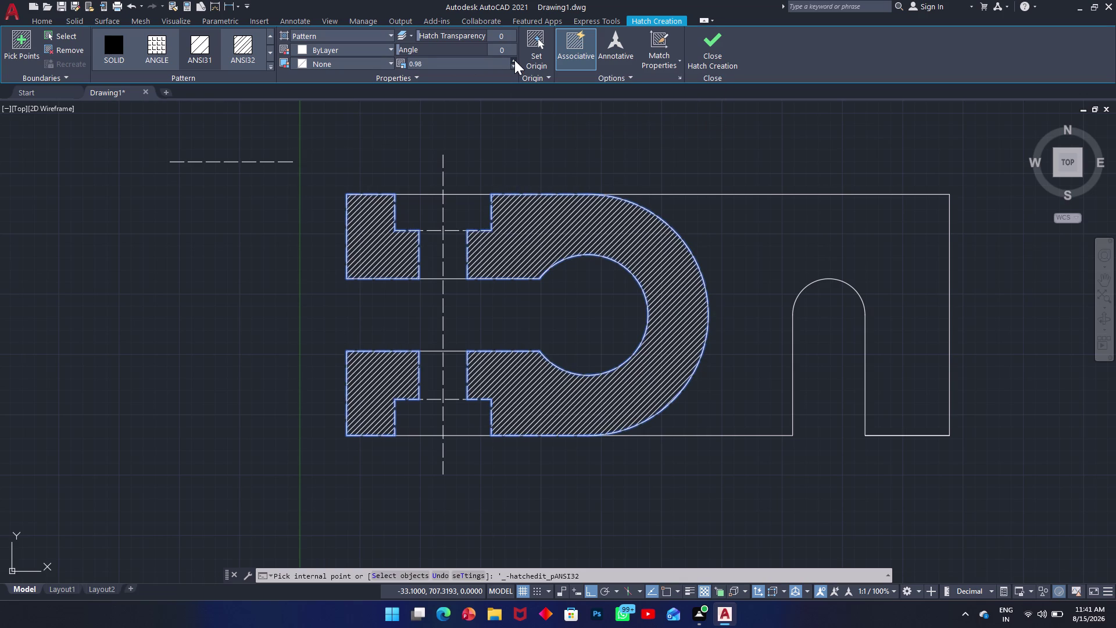
click(514, 60)
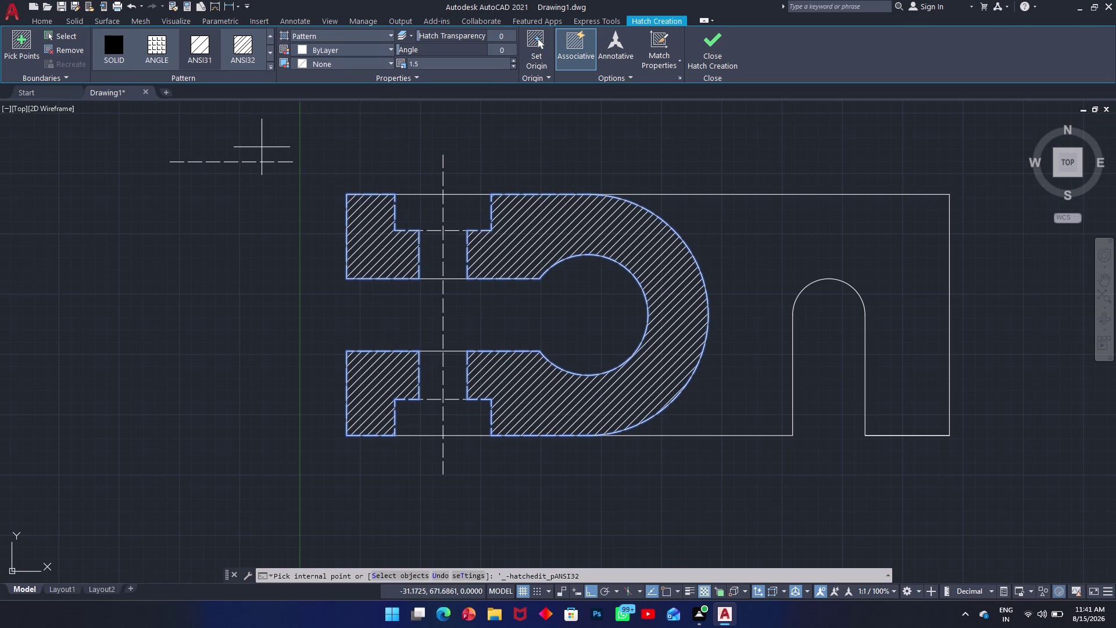
click(716, 50)
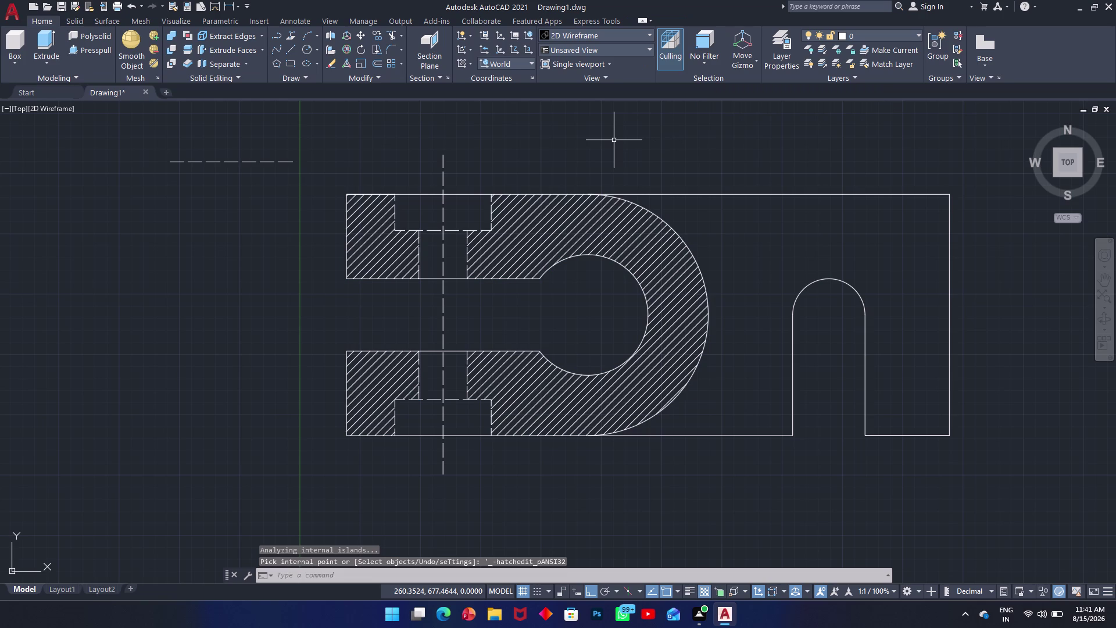
key(d)
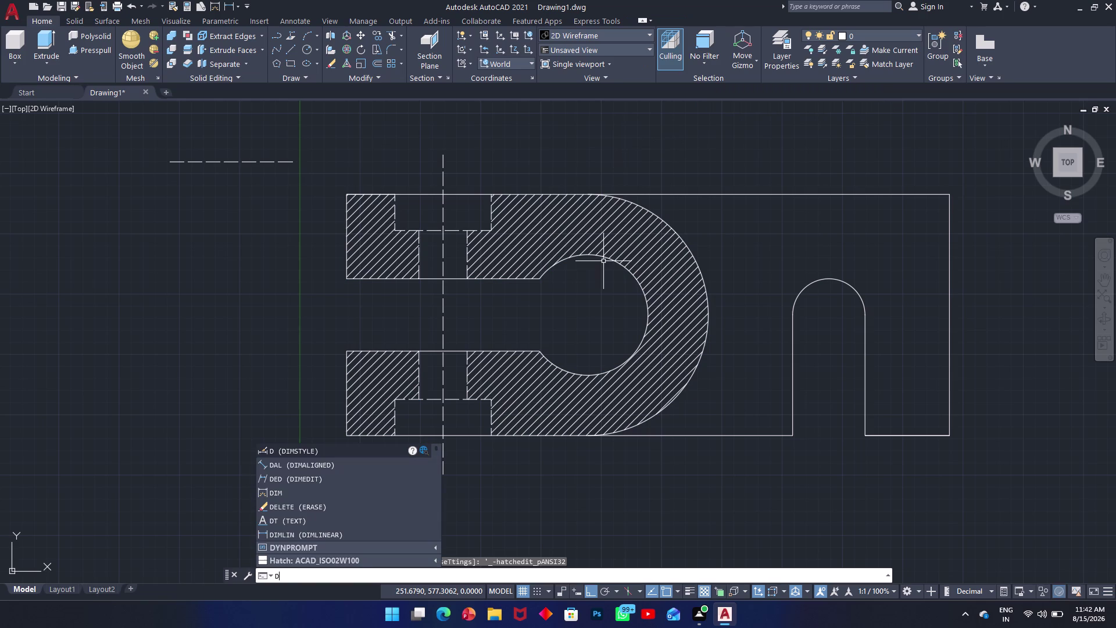
text(im)
key(space)
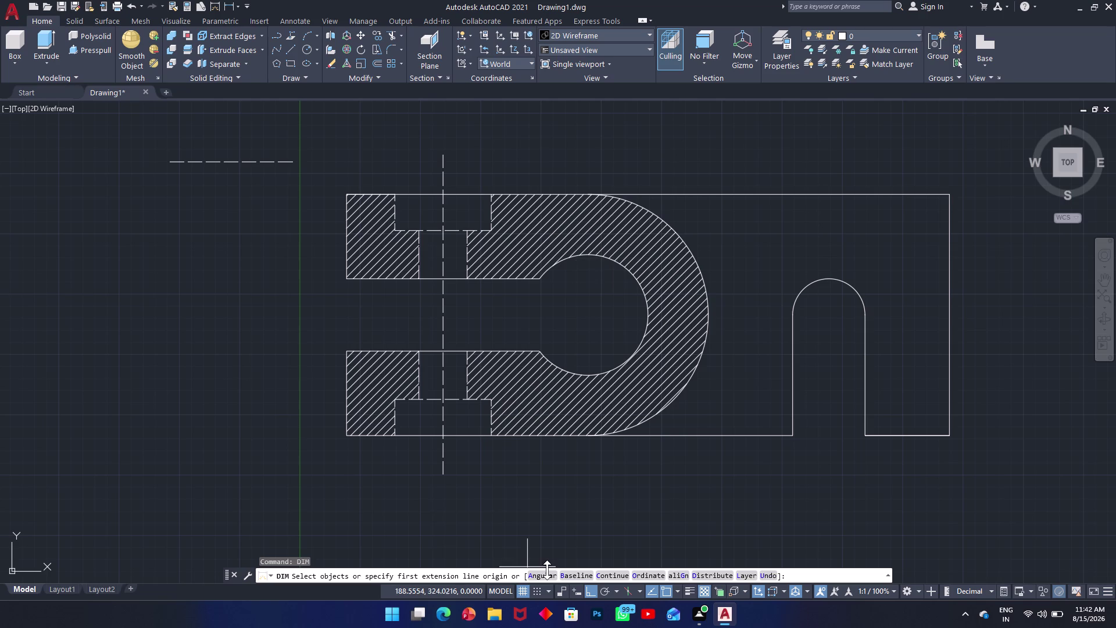
click(344, 194)
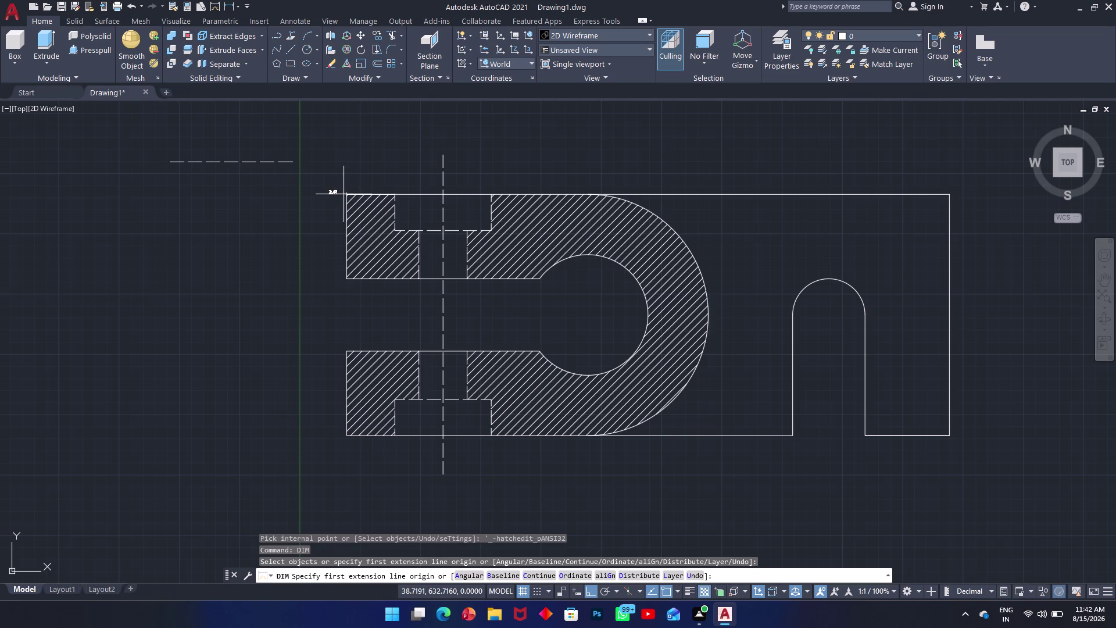
click(346, 278)
scroll(up, 3)
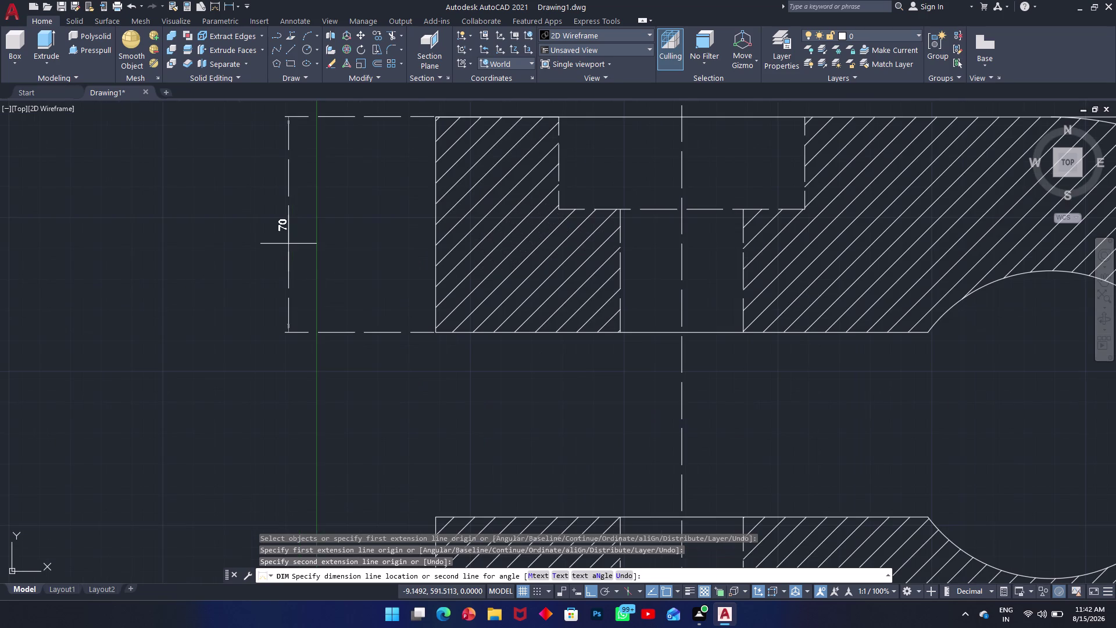
key(Escape)
scroll(down, 3)
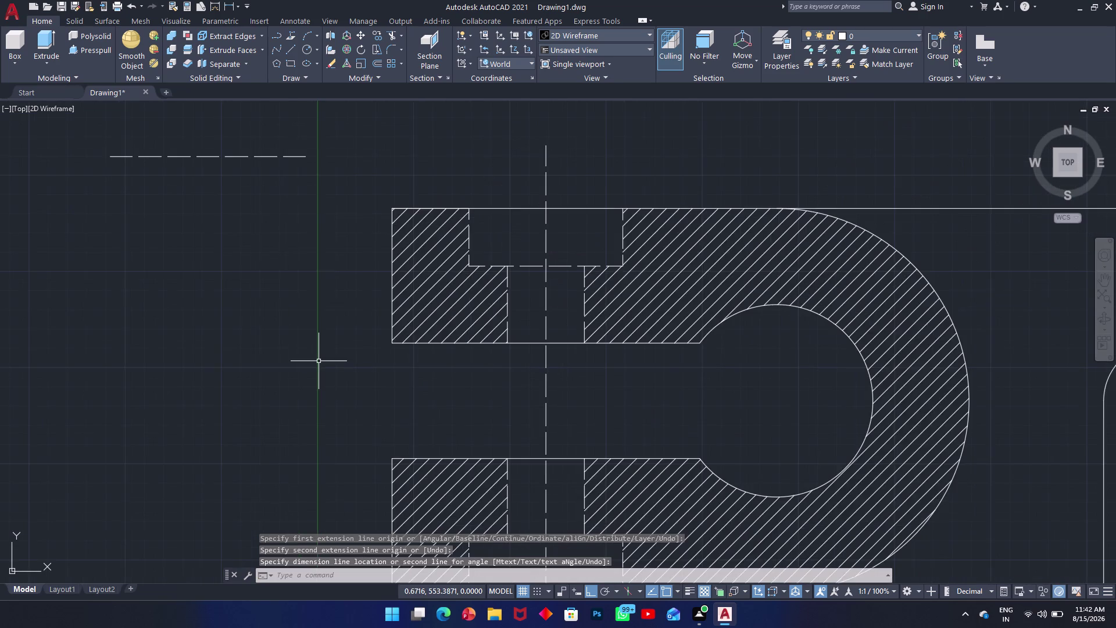
scroll(up, 3)
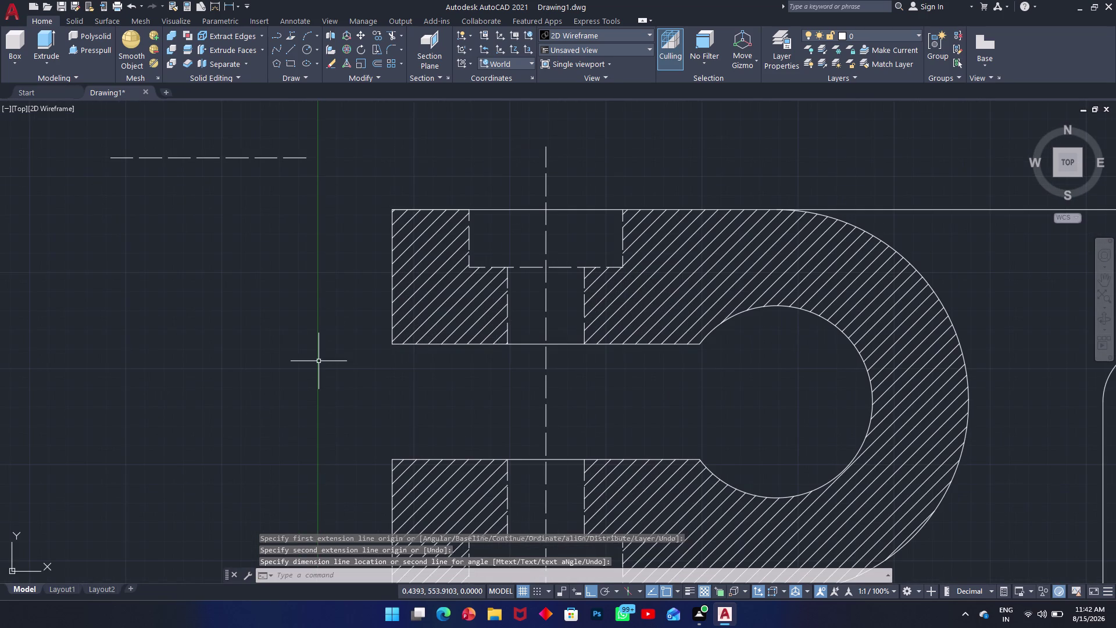
text(lt)
key(space)
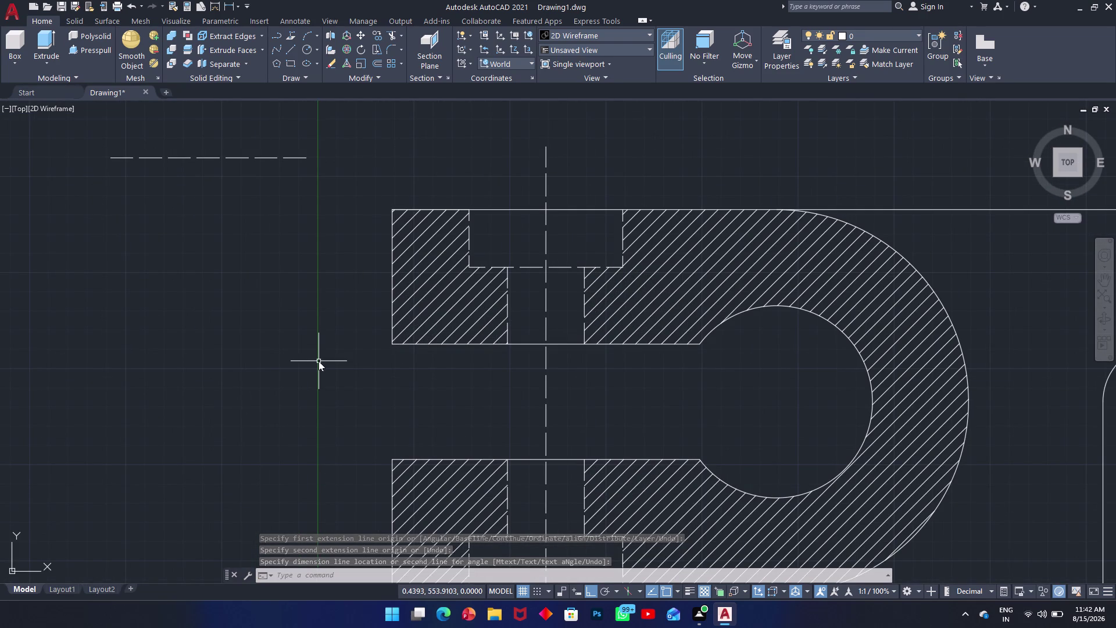
Make ByLayer the current linetype in the Linetype Manager, replacing ISO dash.
click(539, 273)
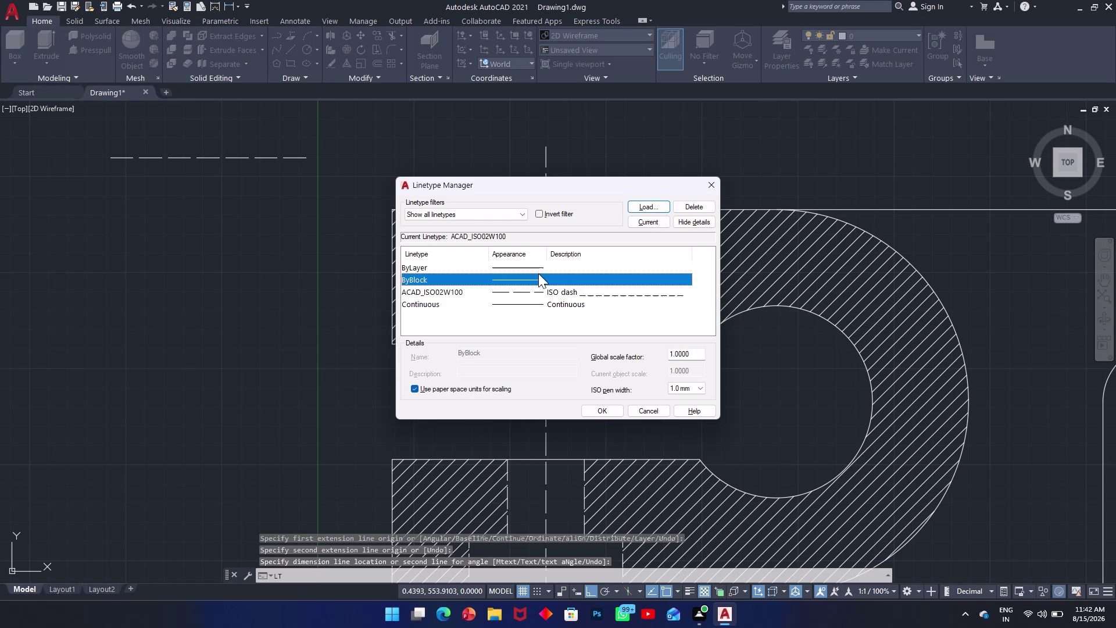
click(543, 271)
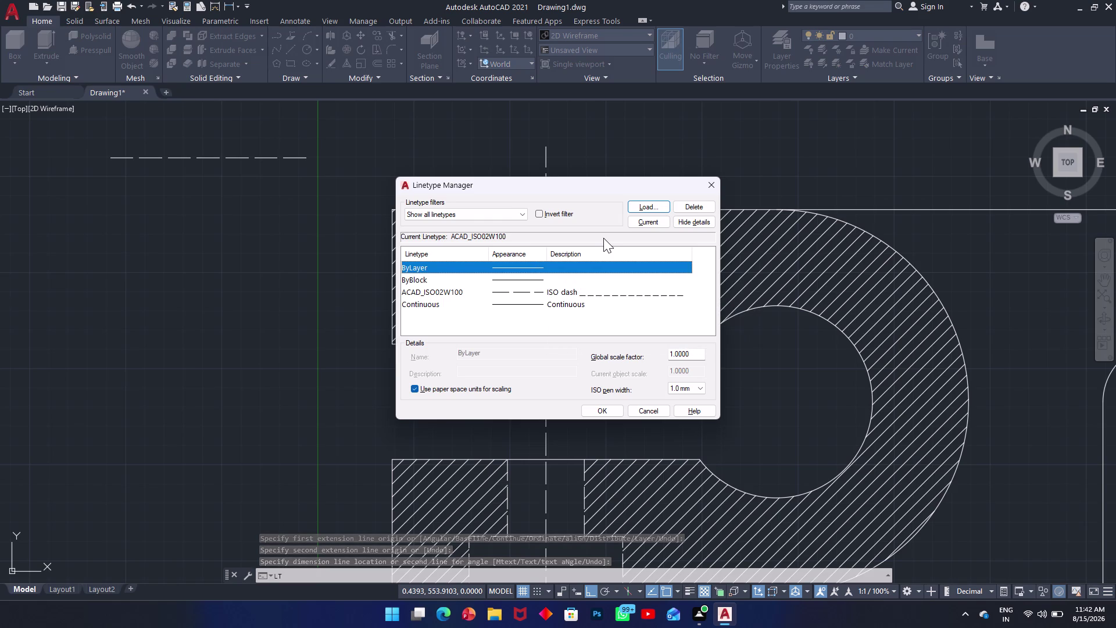
click(641, 218)
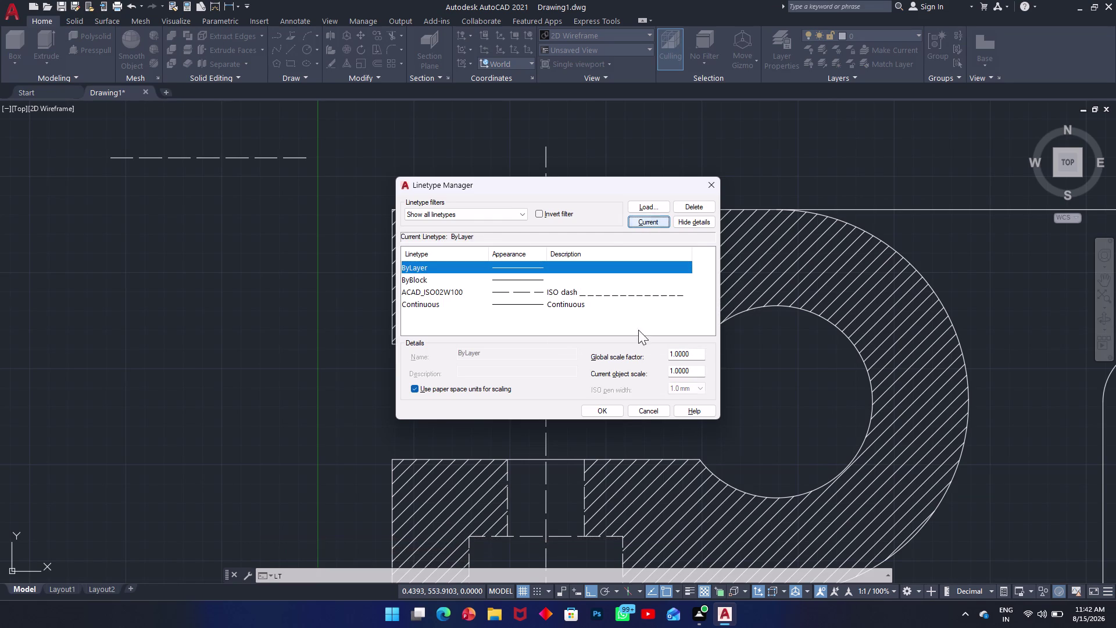
click(614, 407)
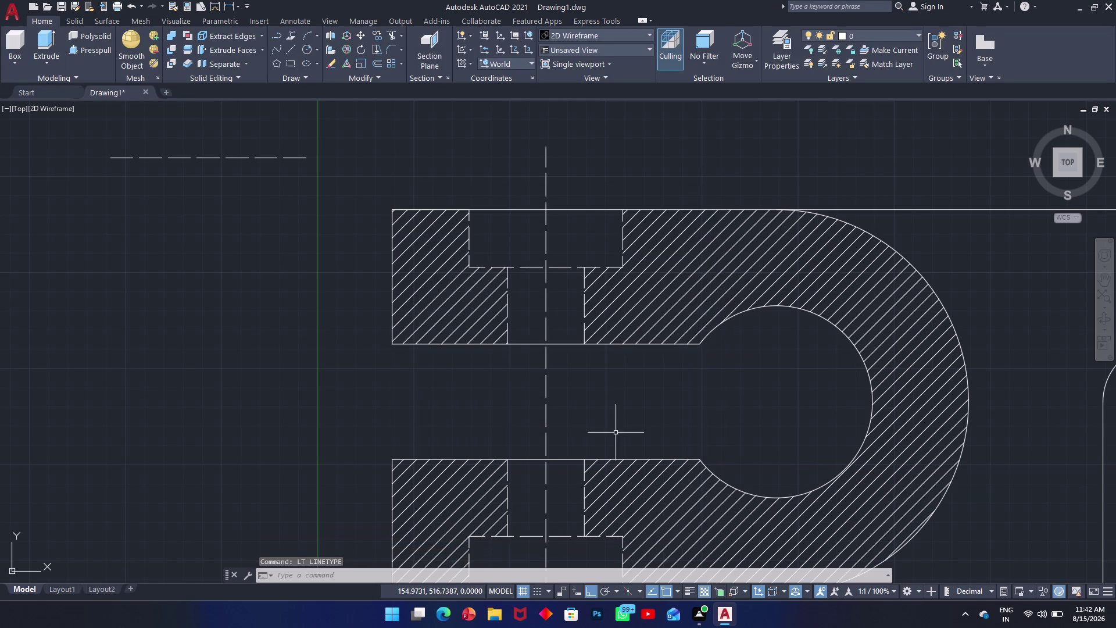
scroll(up, 3)
scroll(down, 3)
scroll(up, 3)
scroll(down, 3)
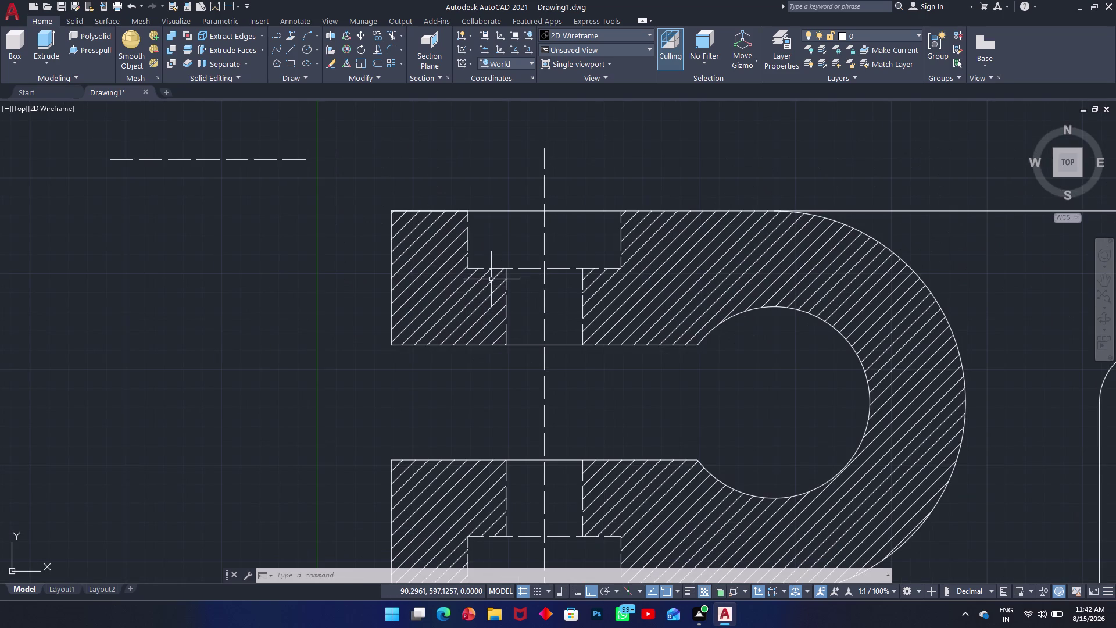
scroll(down, 3)
scroll(up, 3)
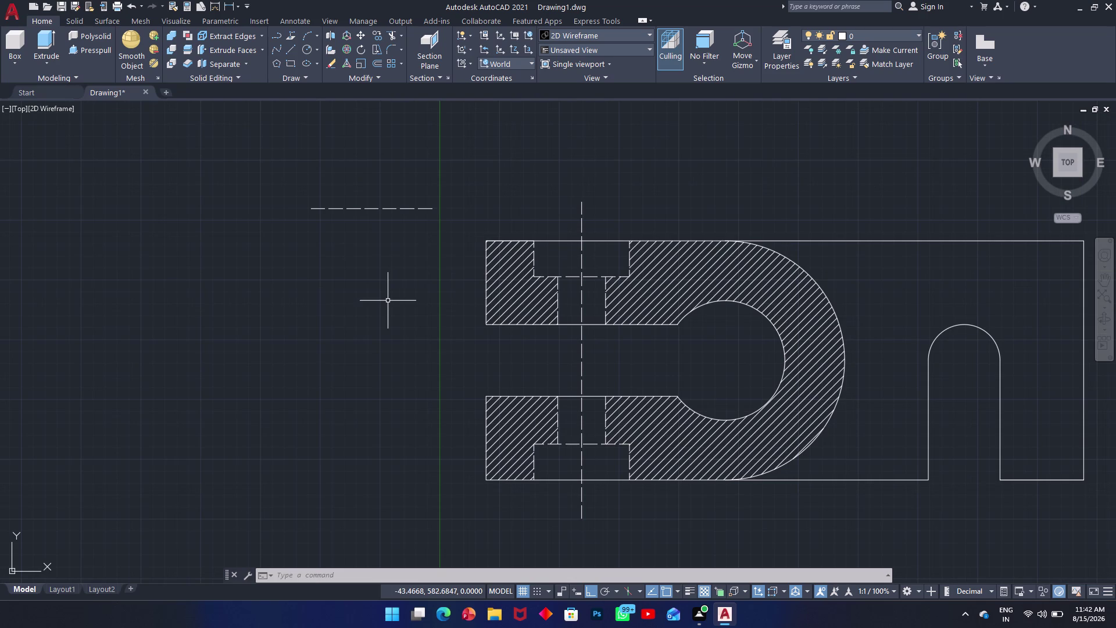
Set the drawing's length precision to 0 in Drawing Units.
text(un)
key(space)
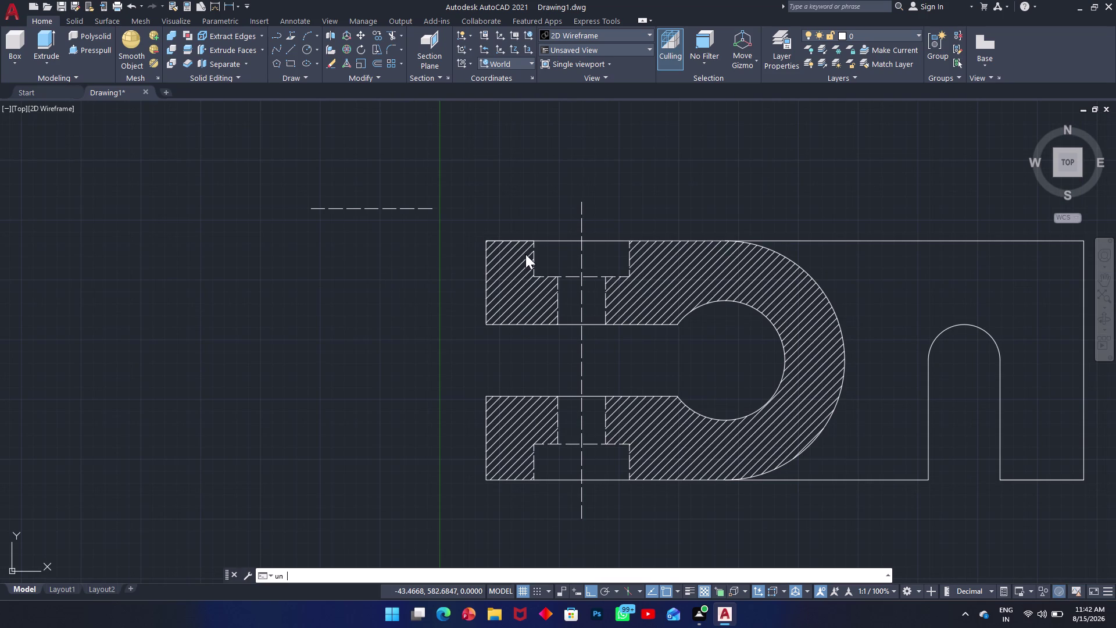
click(530, 250)
click(499, 260)
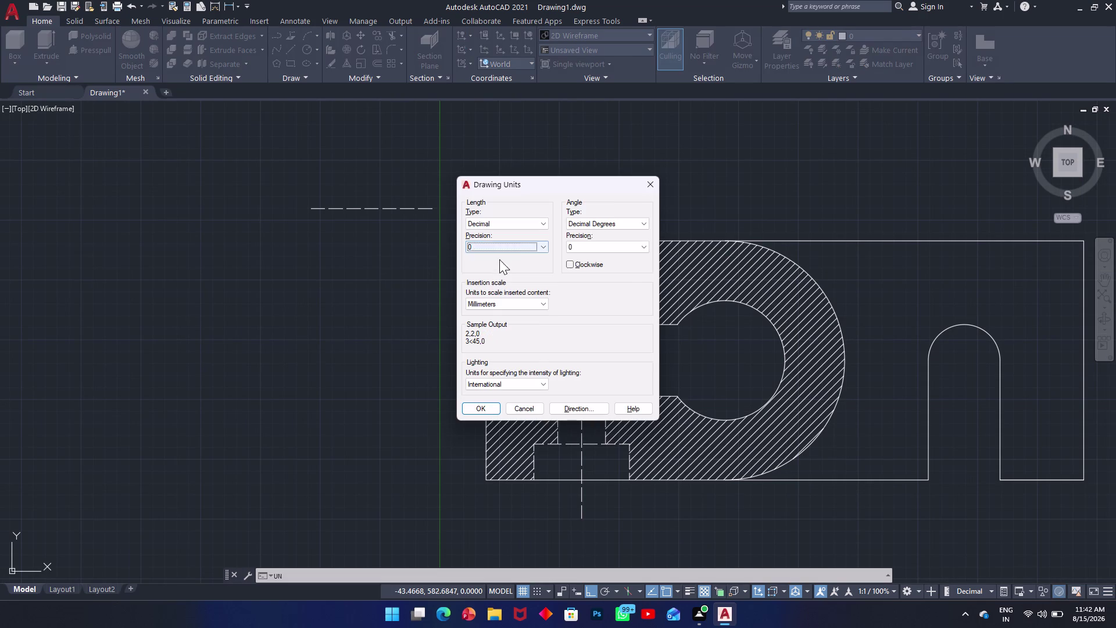
click(535, 222)
click(535, 222)
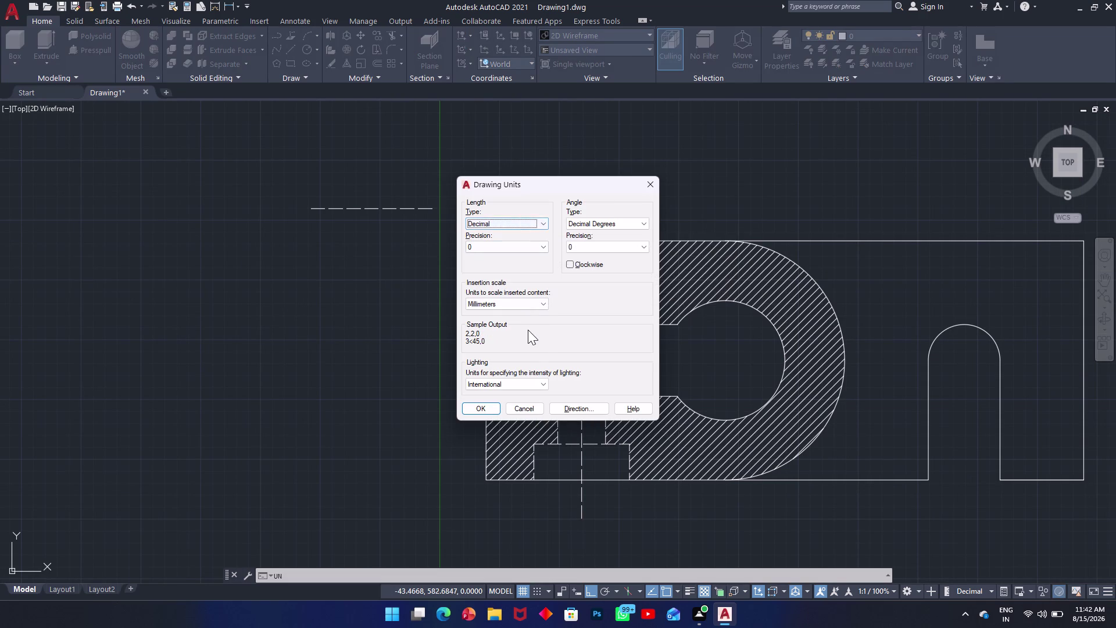
click(478, 413)
text(d)
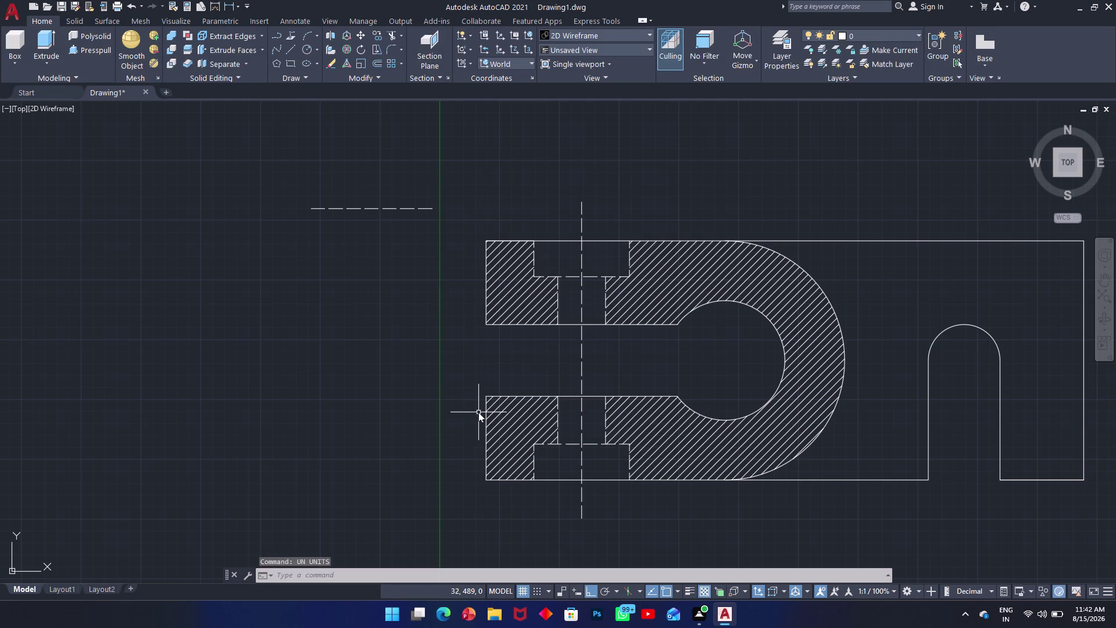
key(space)
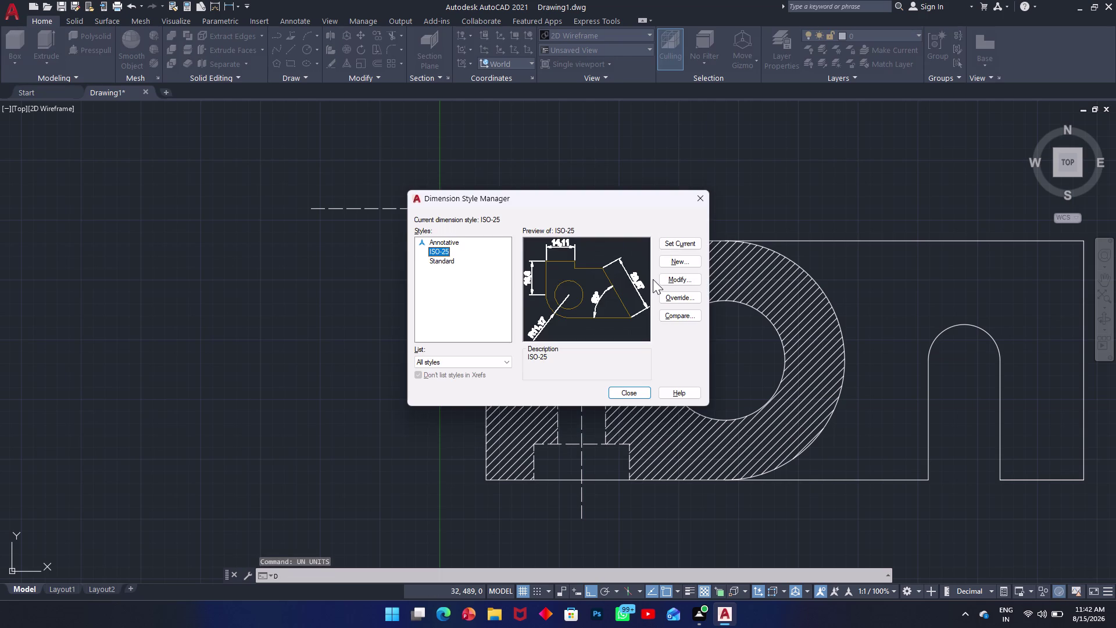
Set ISO-25 primary units to whole-number precision with a period decimal separator.
click(665, 278)
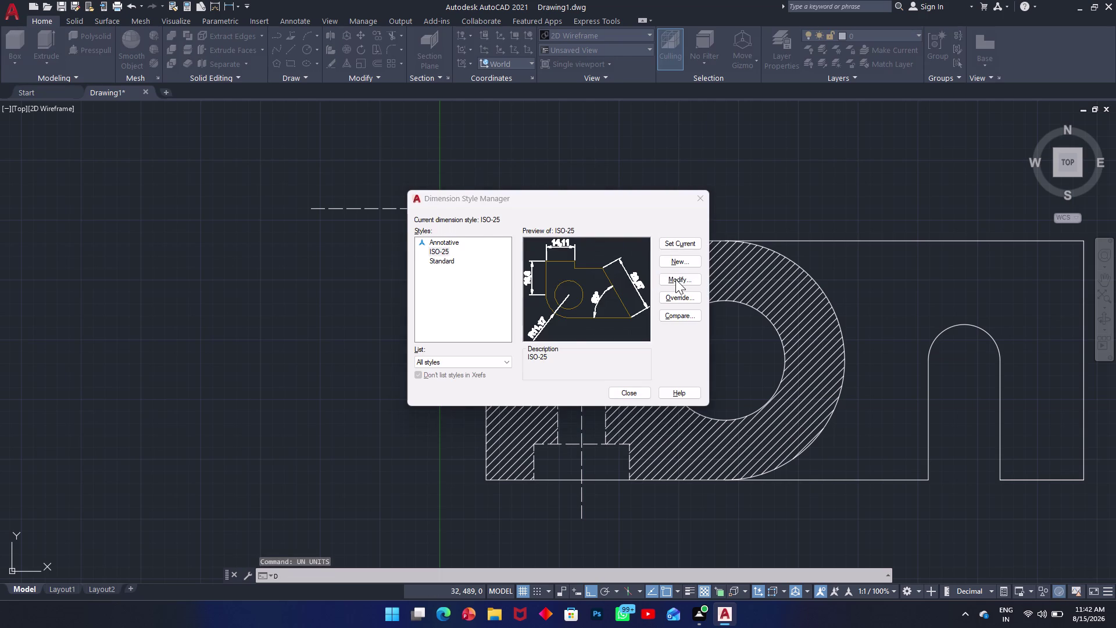
click(535, 220)
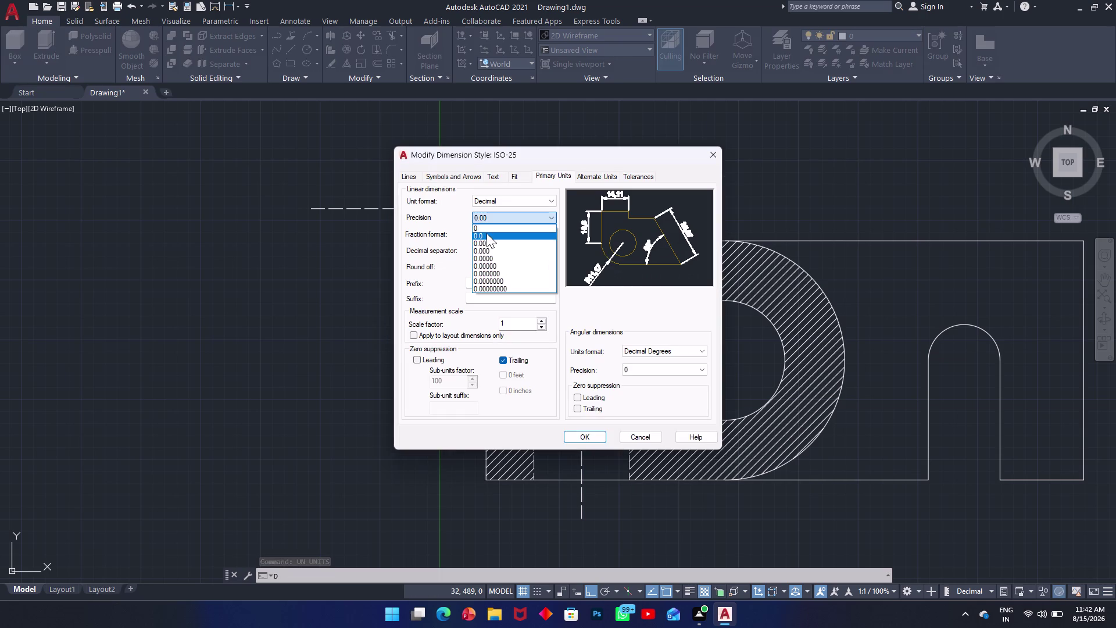
click(490, 230)
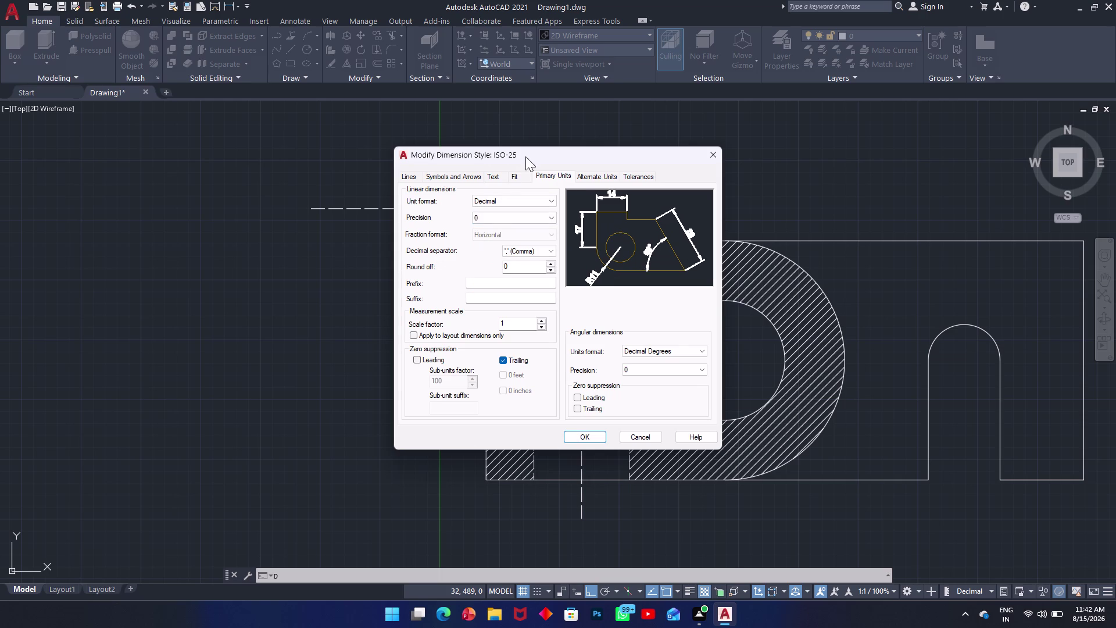
click(461, 178)
click(563, 178)
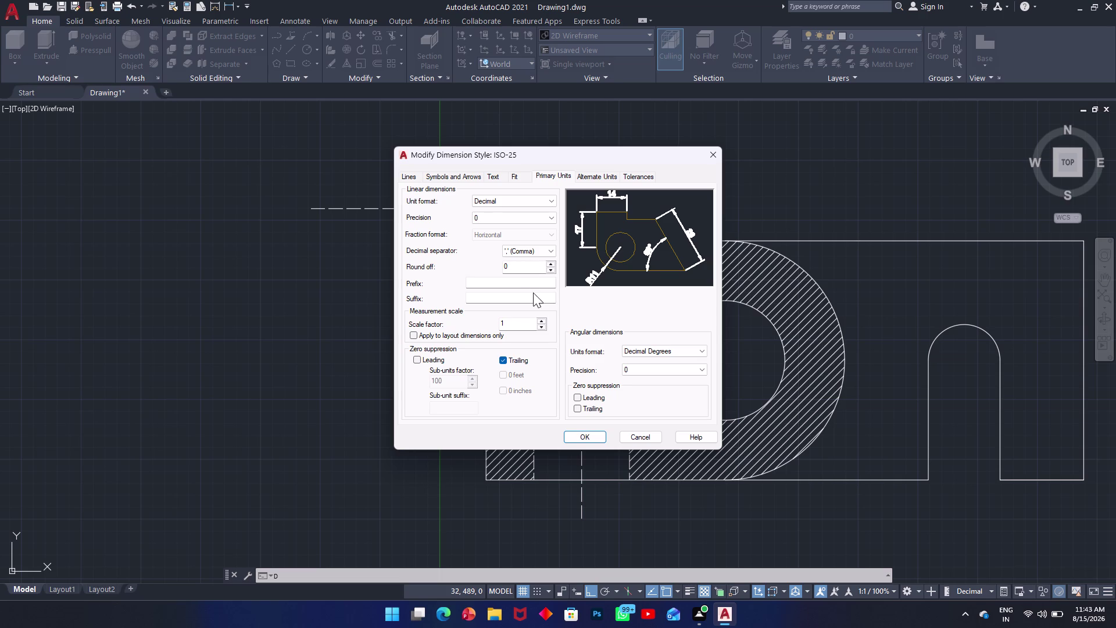
click(543, 249)
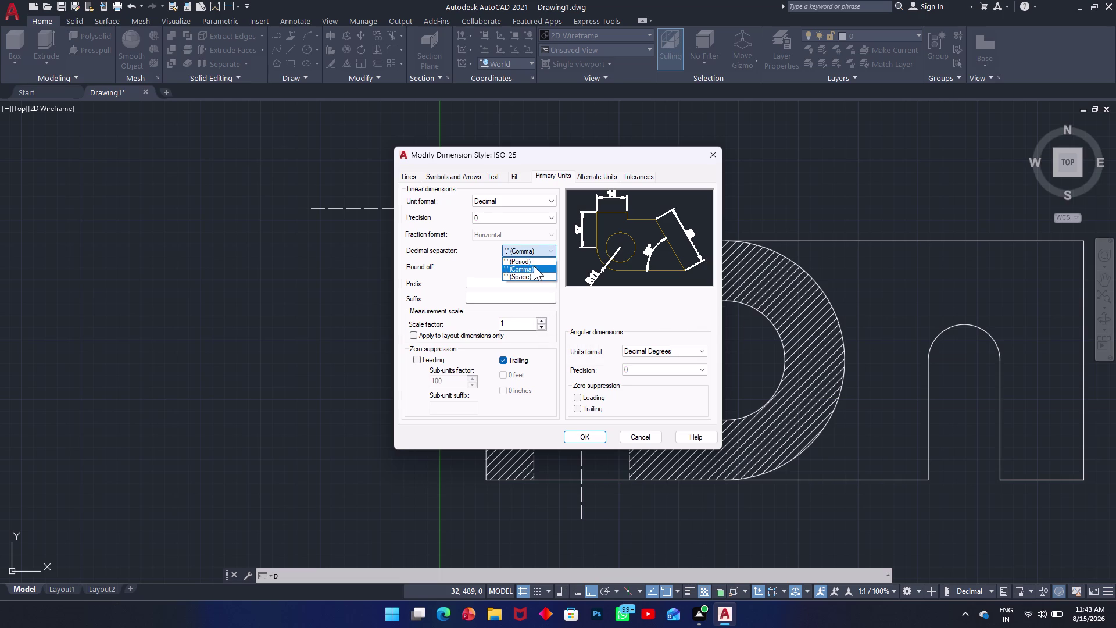
click(534, 260)
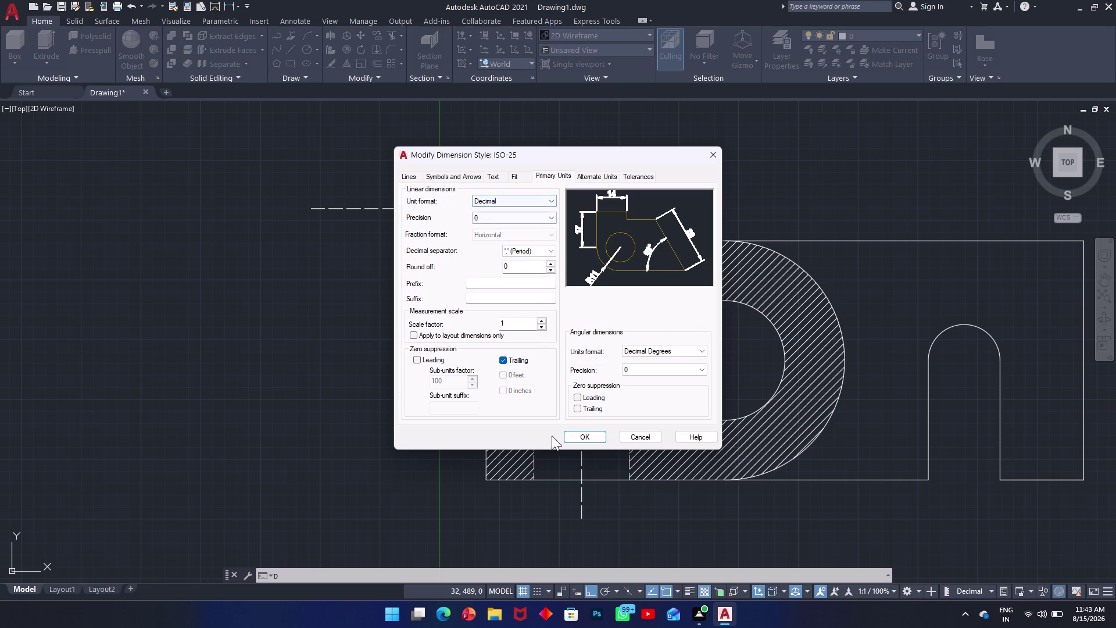
click(443, 175)
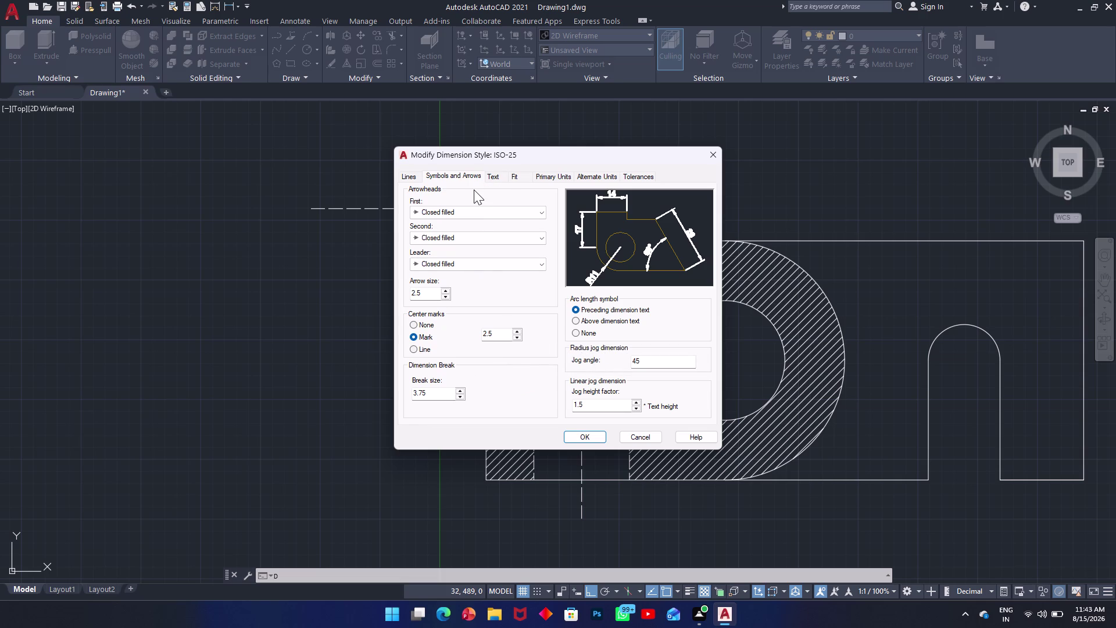
click(546, 178)
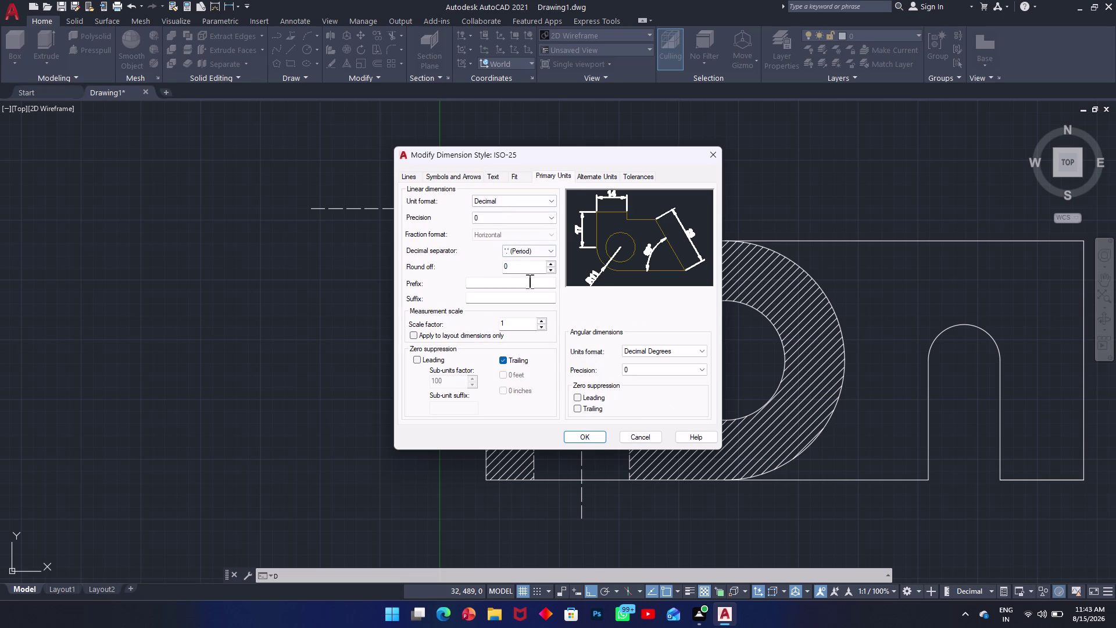
Give ISO-25 text height 5 and arrow size 3, then close the style manager.
click(494, 174)
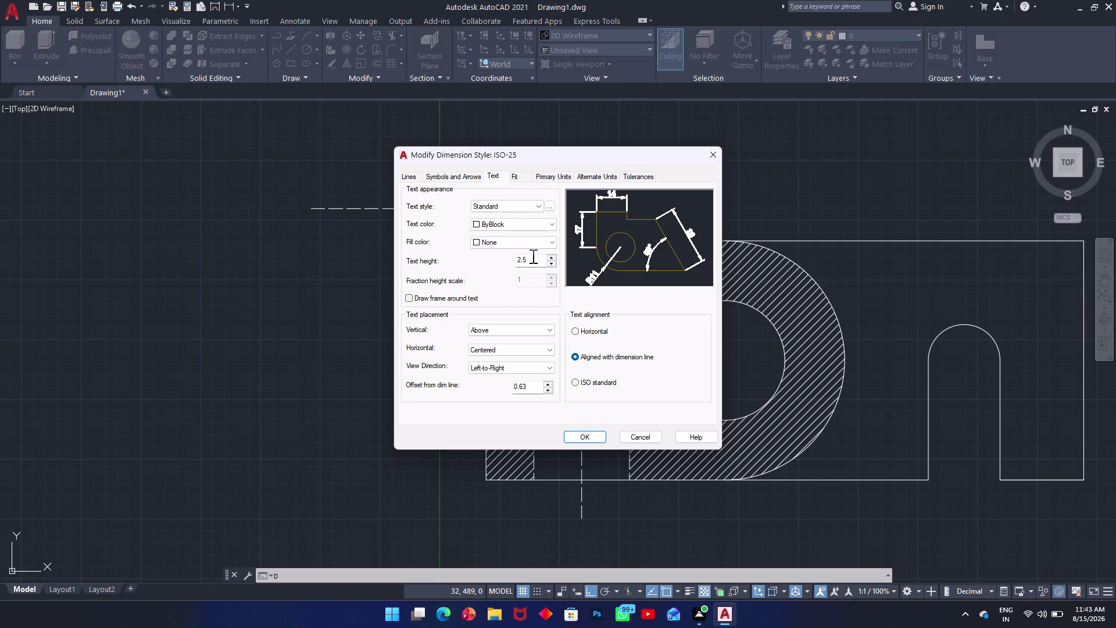
drag(531, 258, 492, 261)
key(5)
click(454, 177)
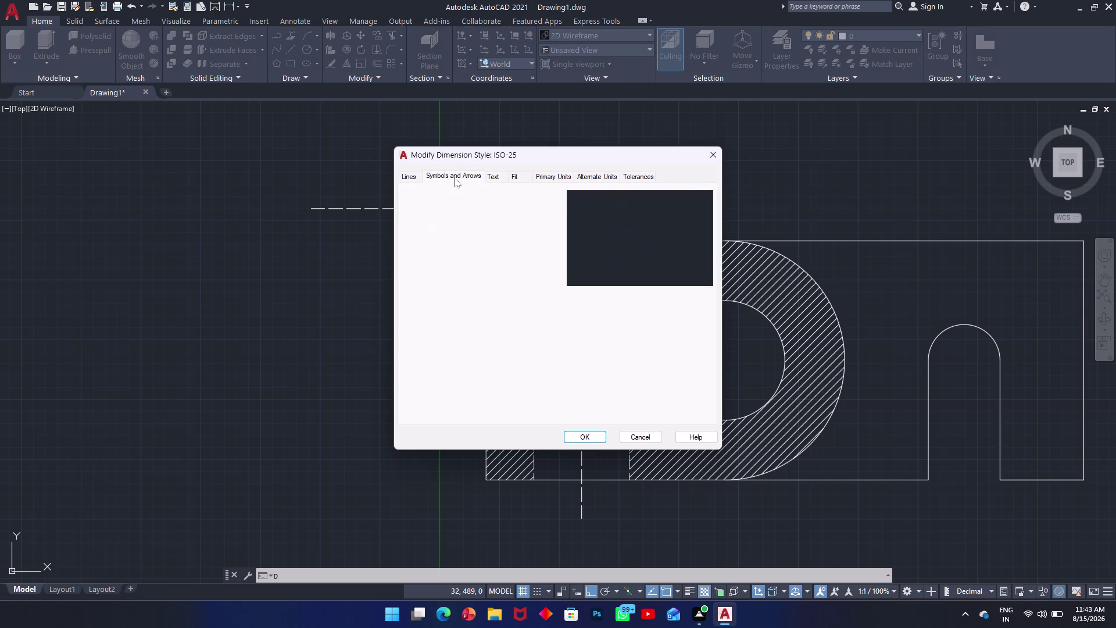
drag(425, 295, 384, 295)
key(3)
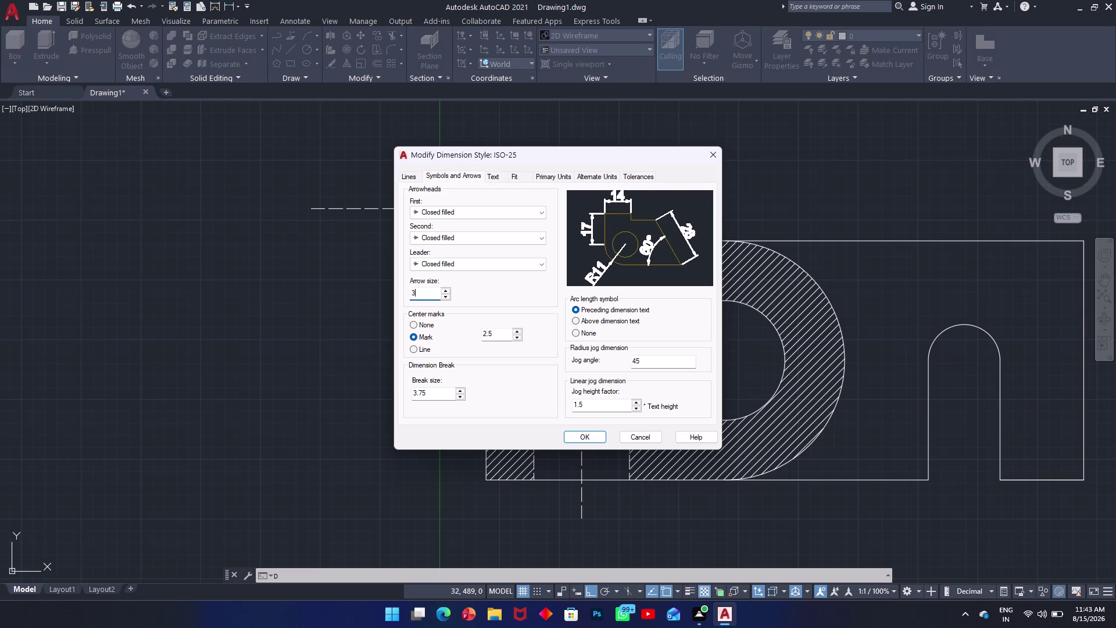
click(588, 433)
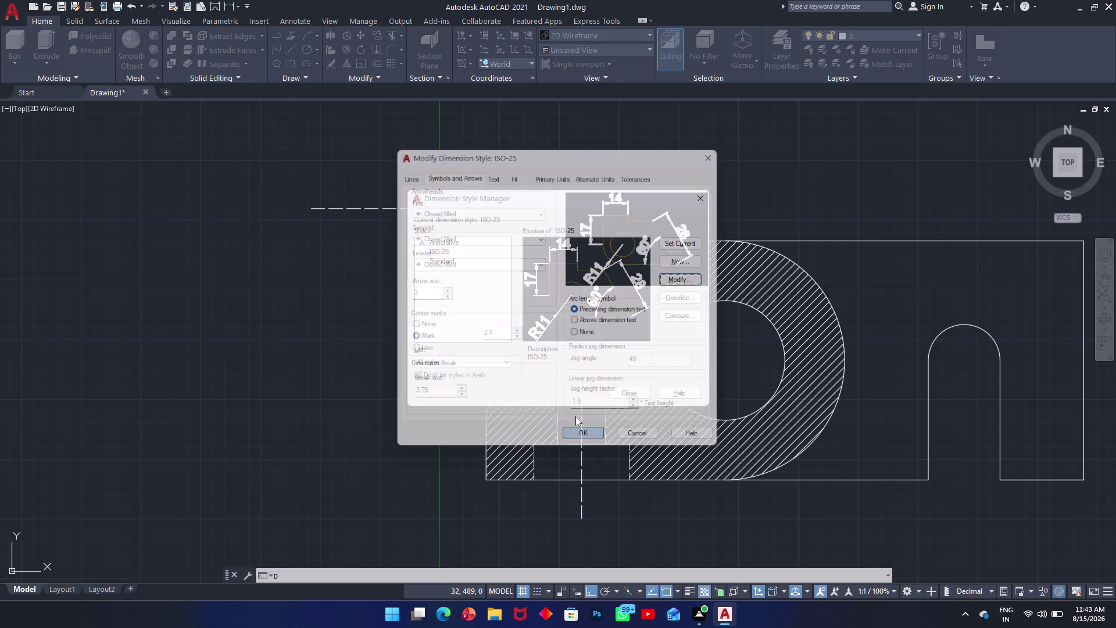
click(628, 396)
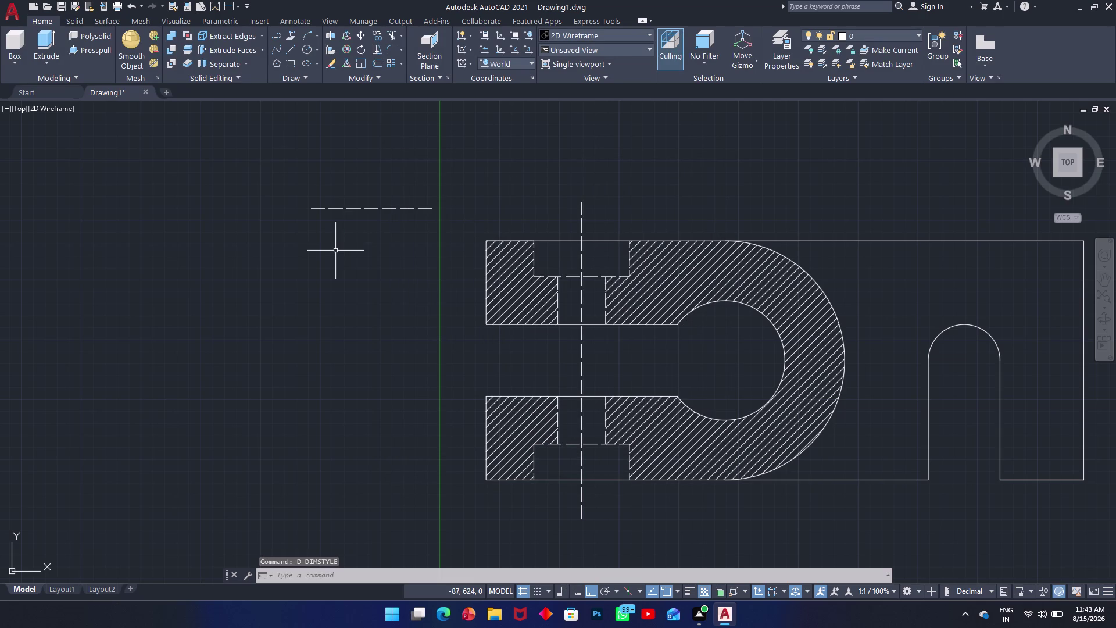
Dimension the part's upper left side with a vertical 70 using DIM.
text(dli)
key(space)
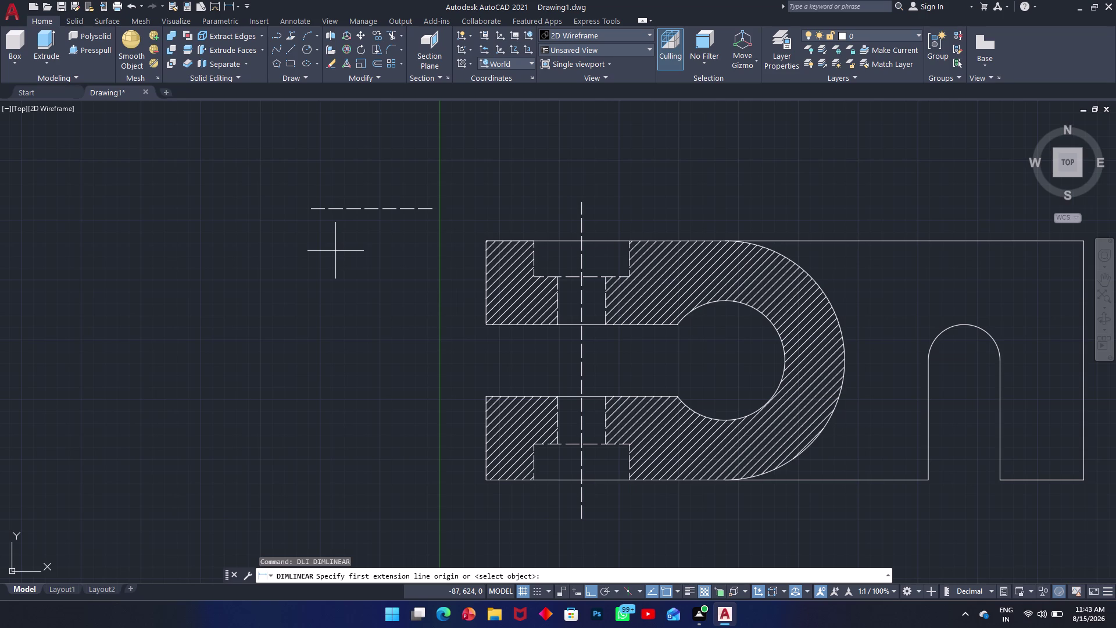
key(Escape)
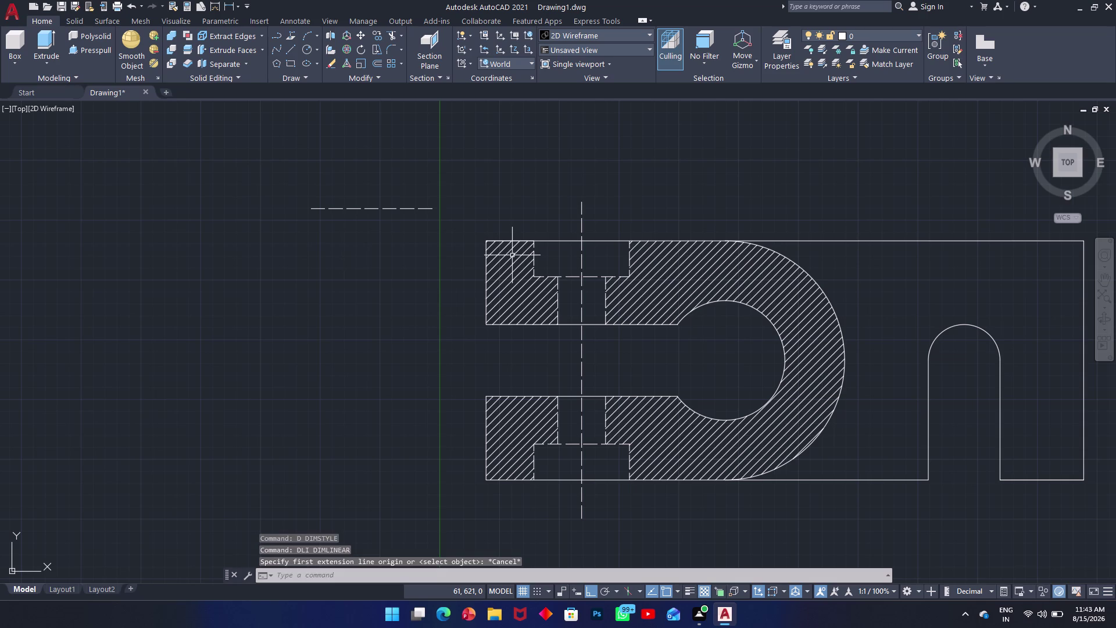
text(di)
text(m)
key(space)
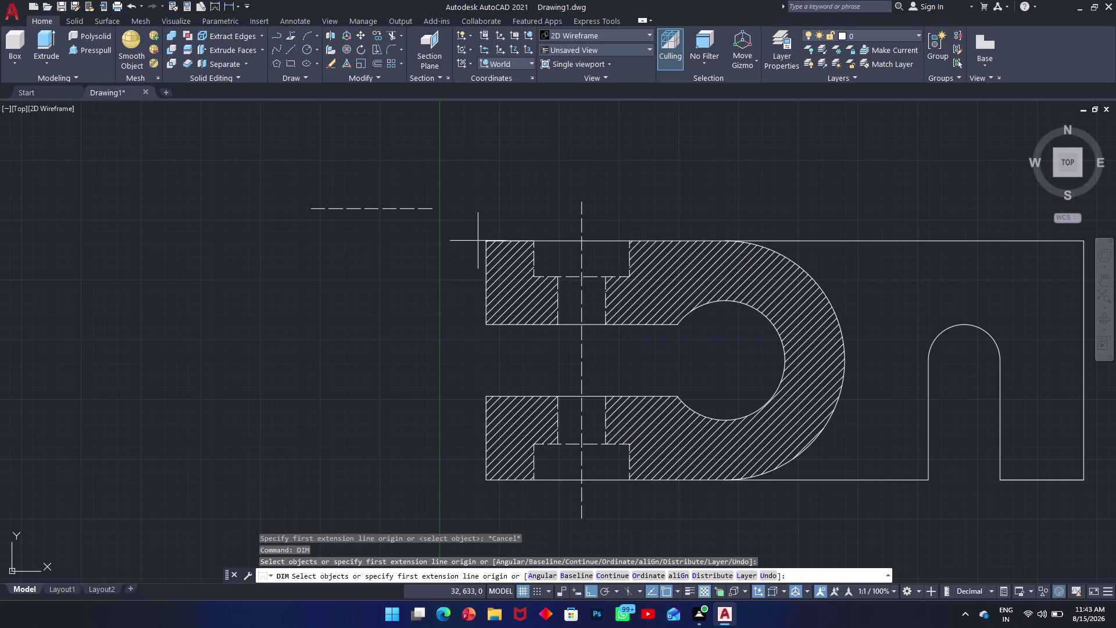
click(488, 245)
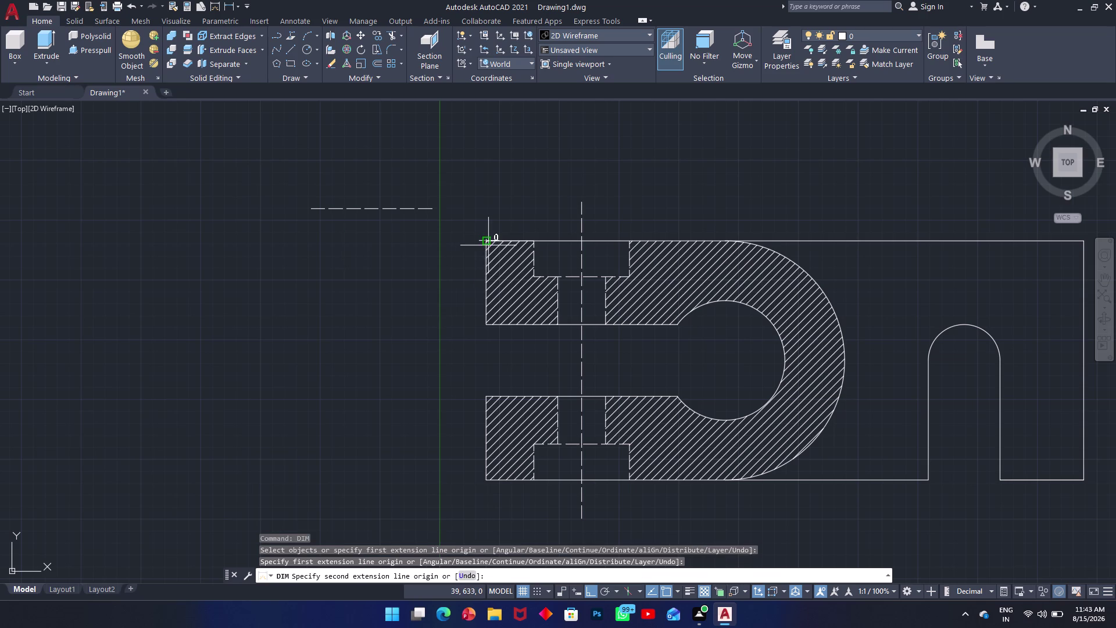
click(487, 323)
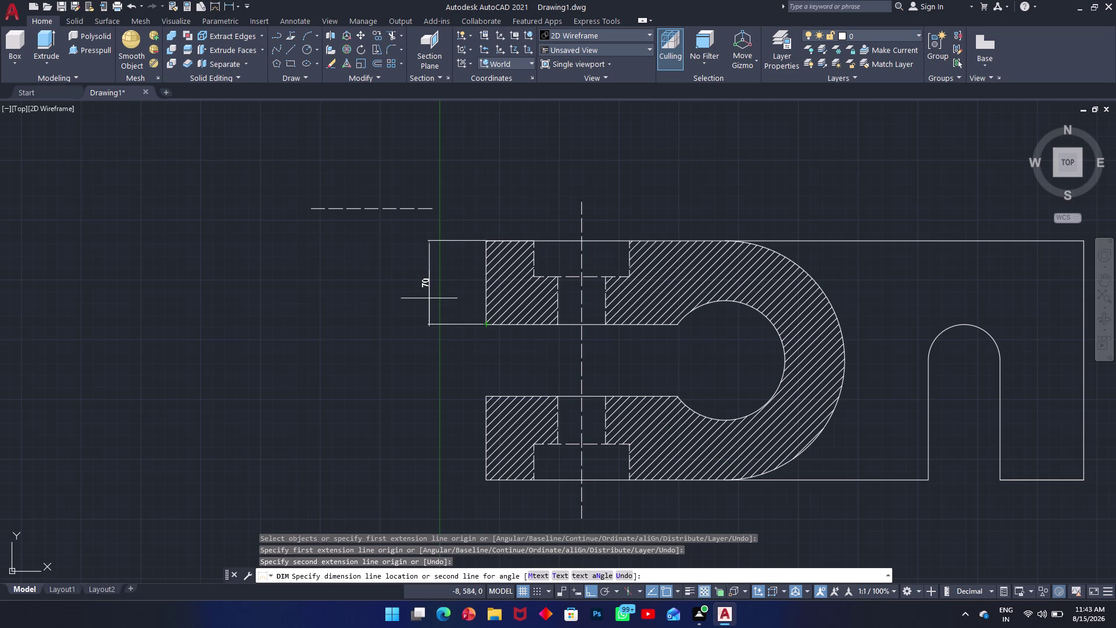
click(414, 287)
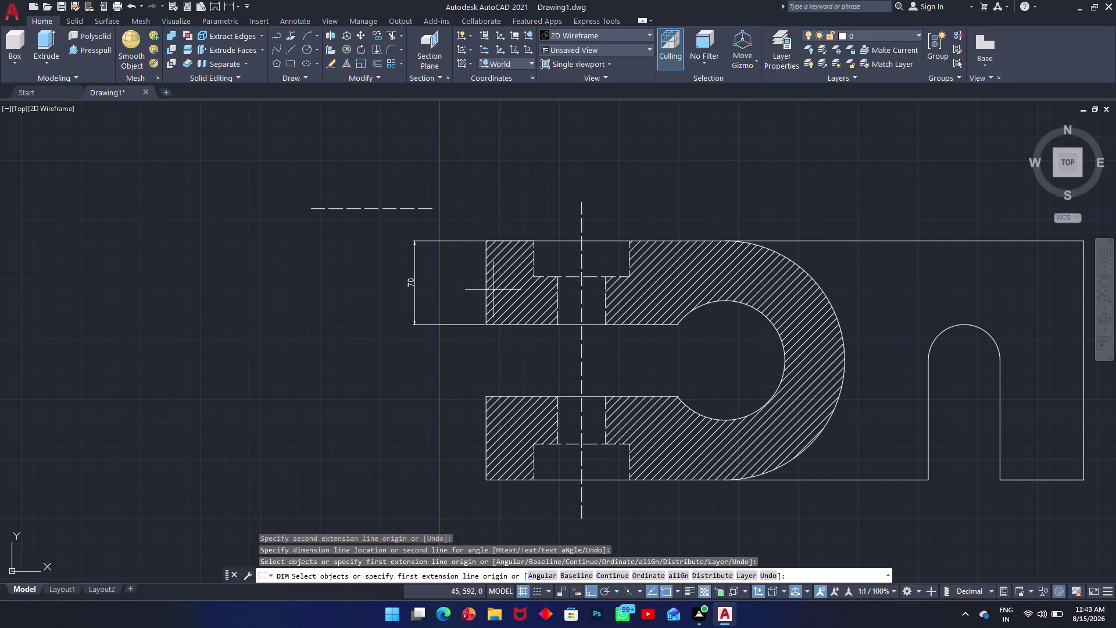
key(space)
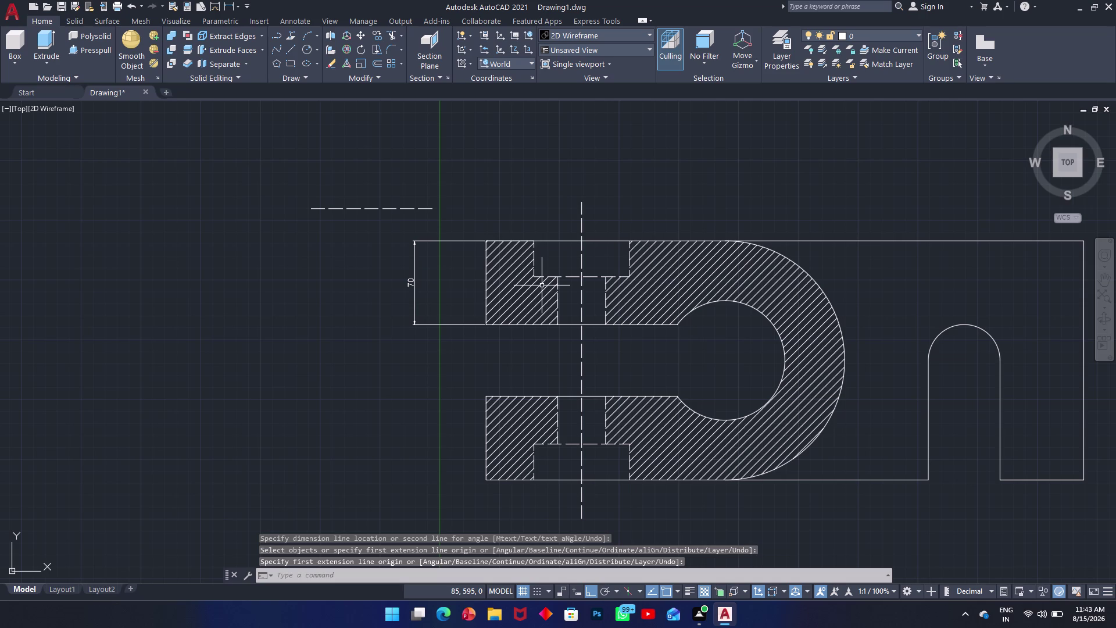
Add the vertical 40 counterbore depth dimension beside the 70.
key(space)
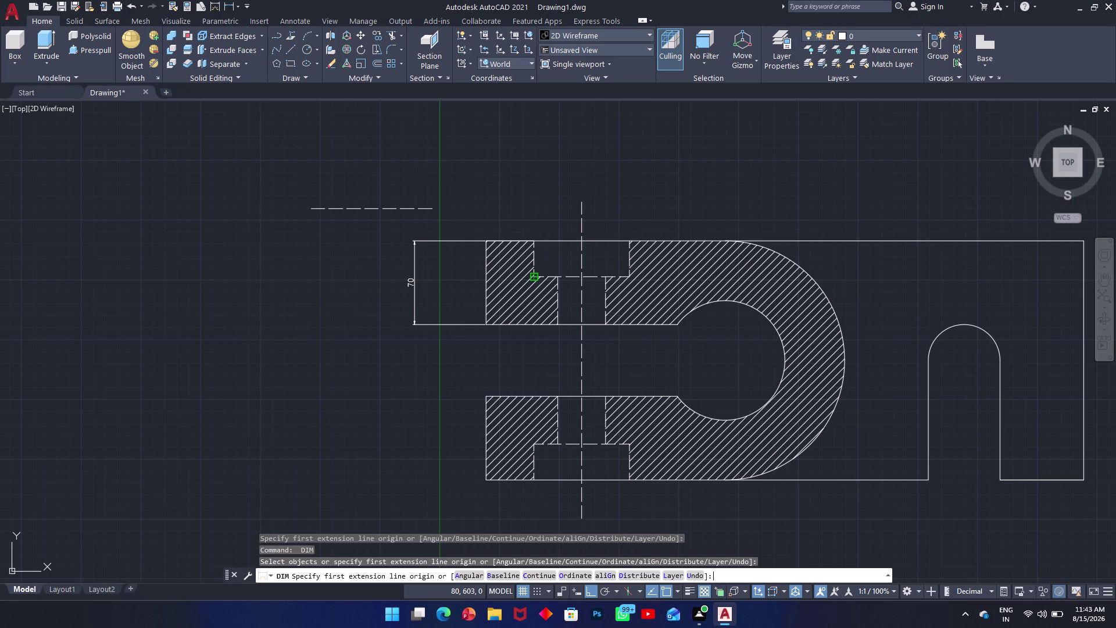
click(535, 277)
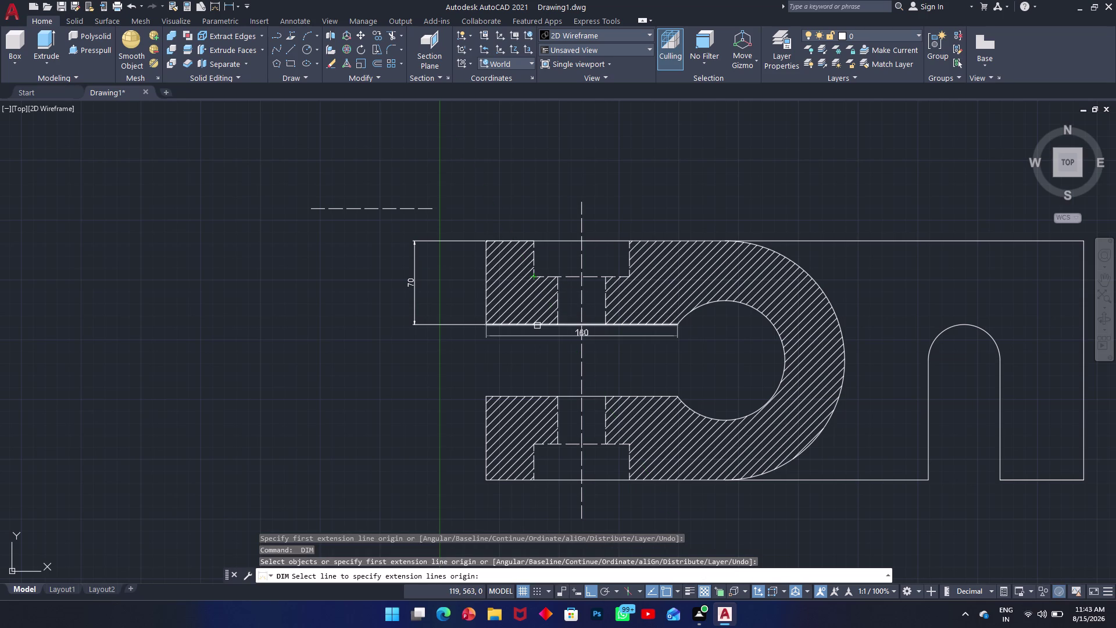
click(537, 326)
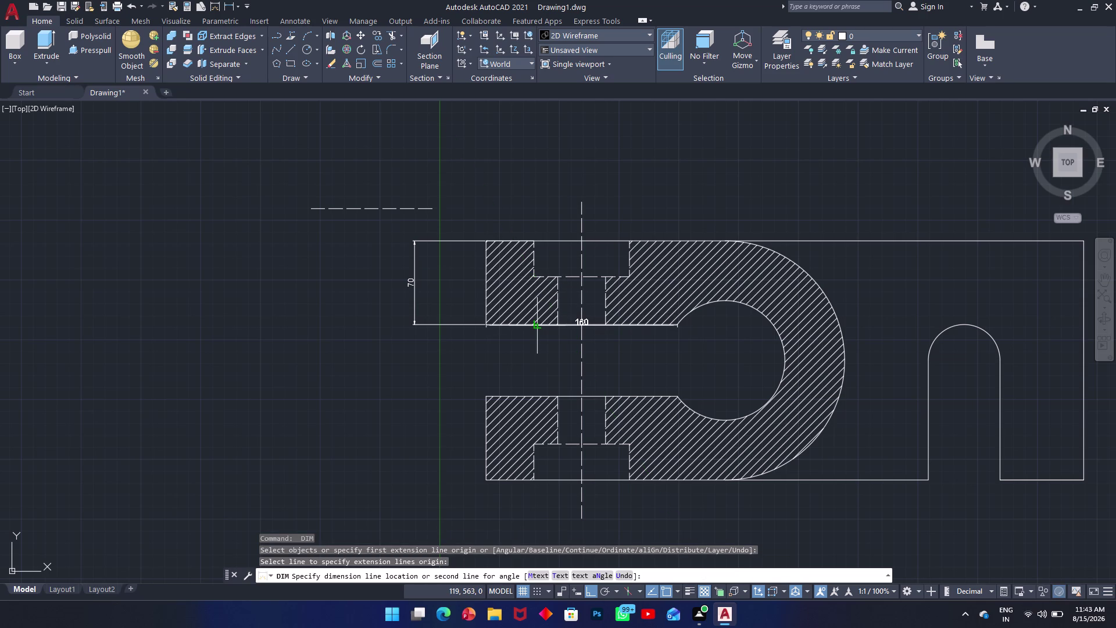
key(Escape)
key(space)
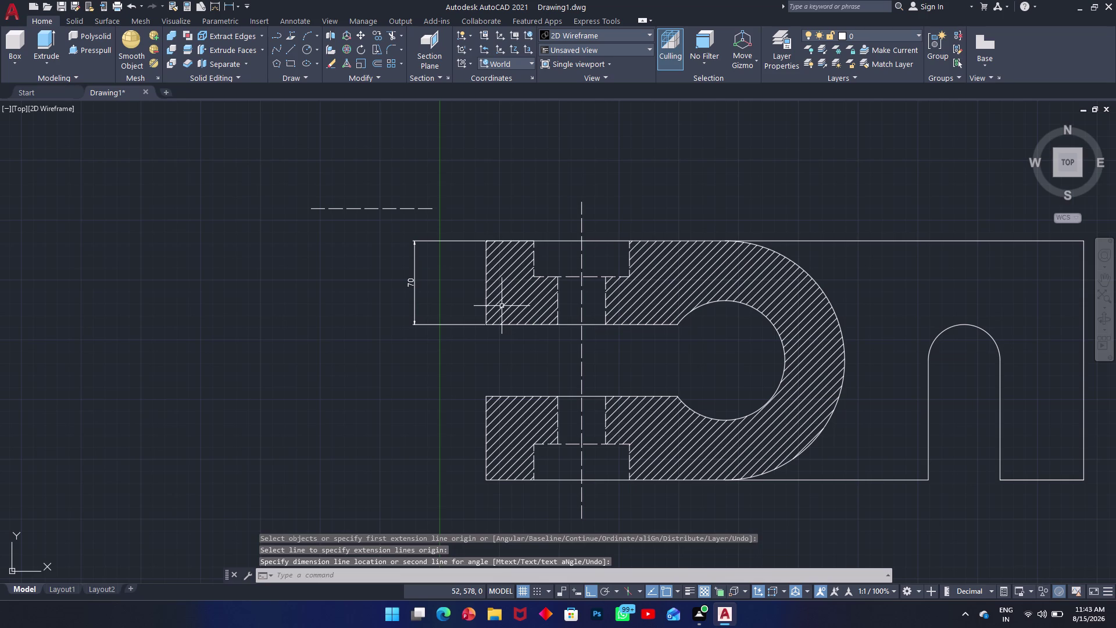
click(533, 278)
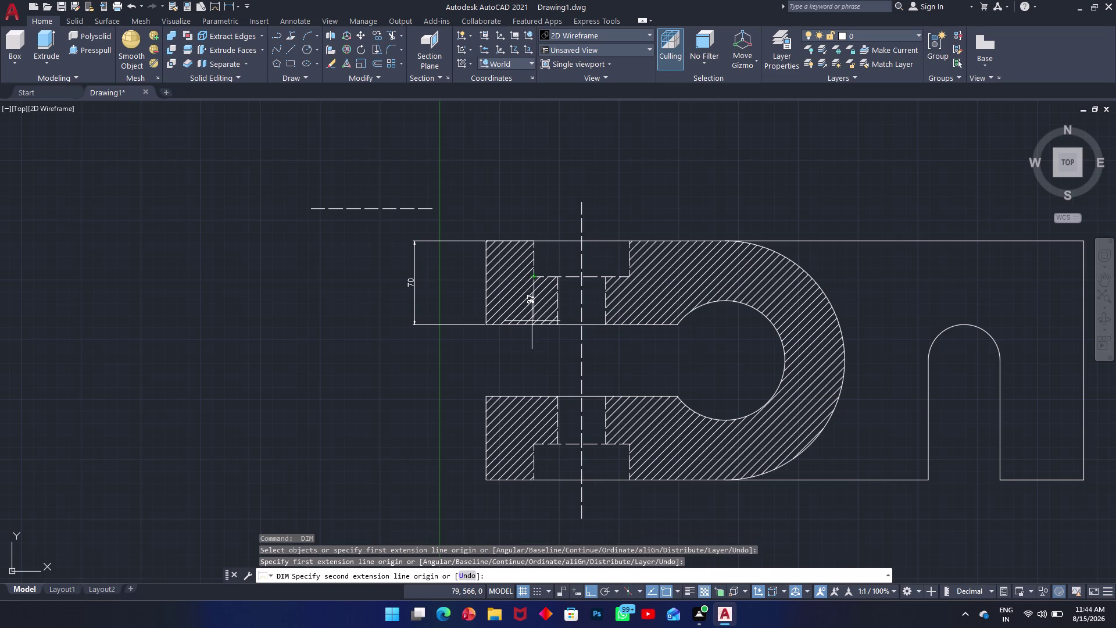
click(534, 325)
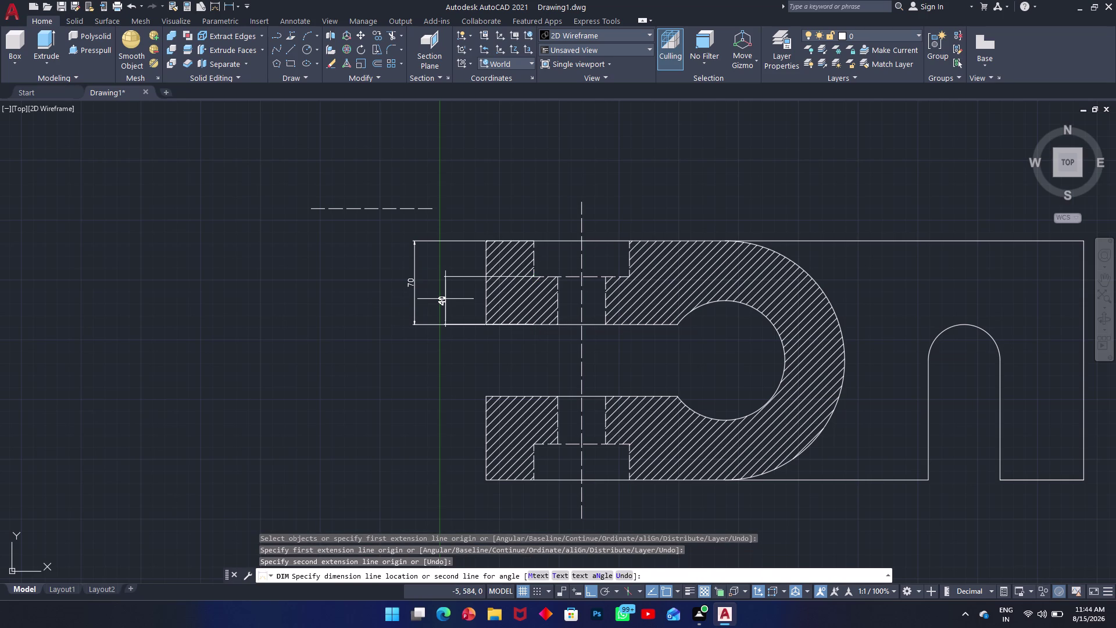
click(453, 299)
key(space)
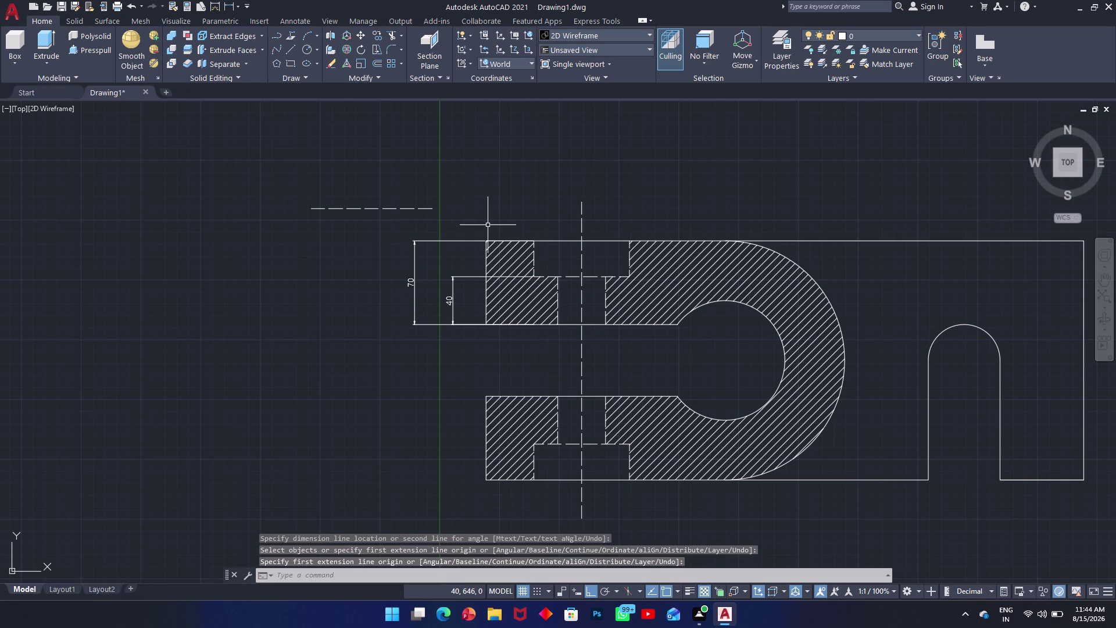
key(space)
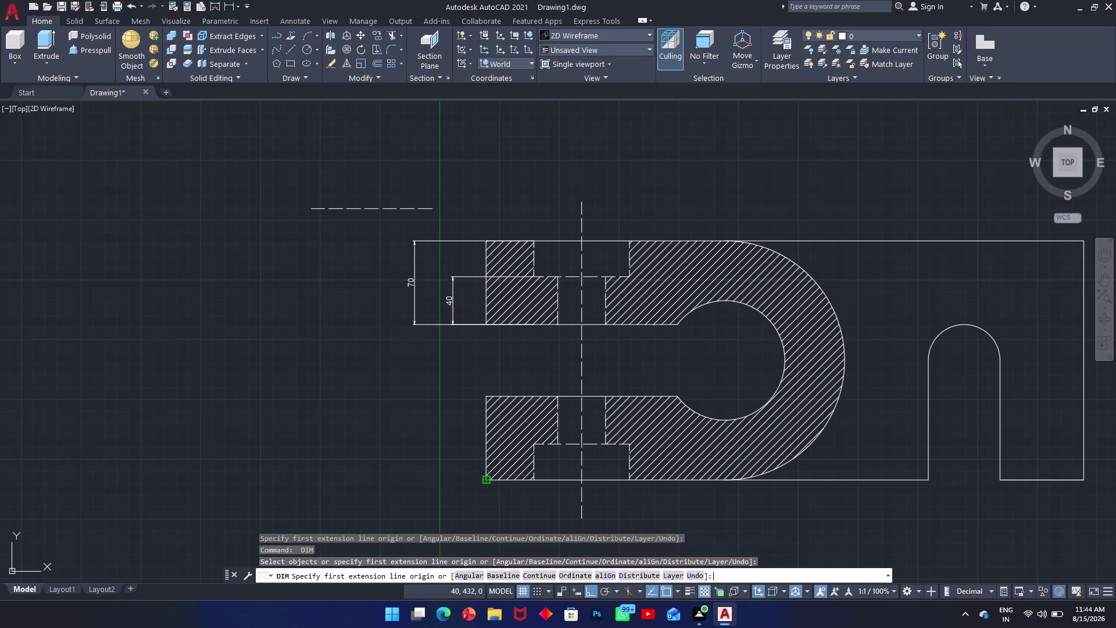
Add the overall 200 vertical height dimension left of the part.
click(487, 481)
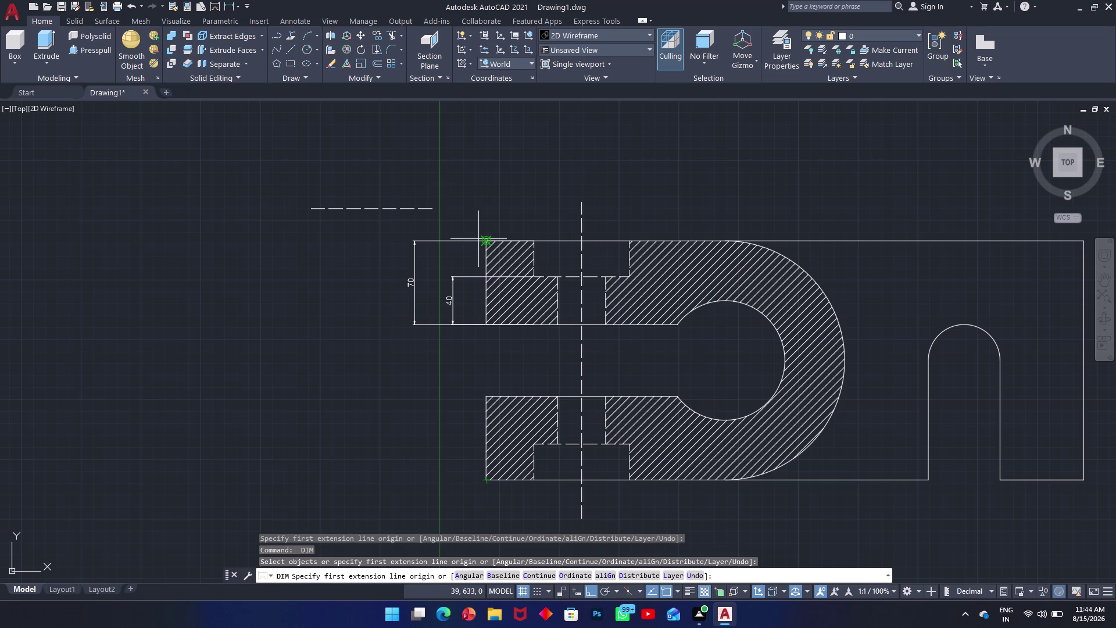
click(489, 242)
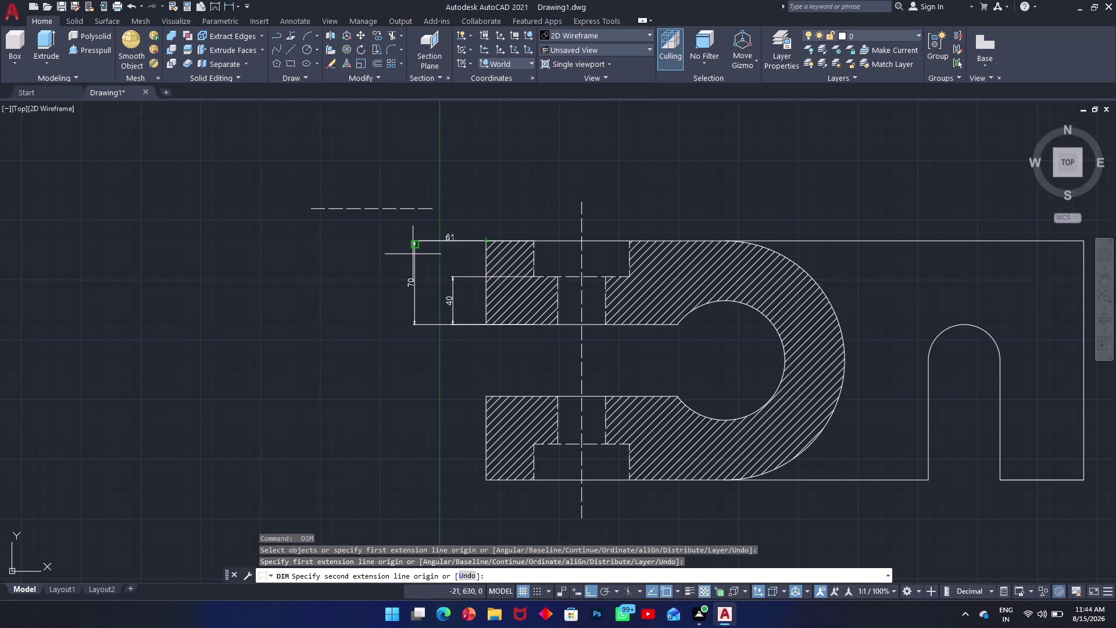
click(487, 481)
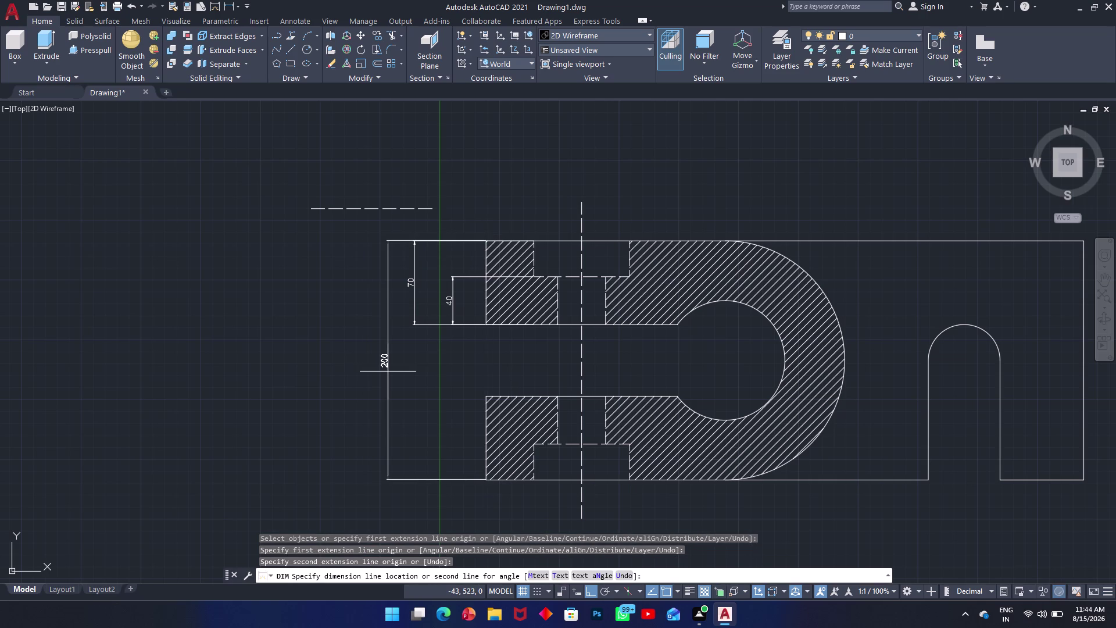
click(387, 371)
key(space)
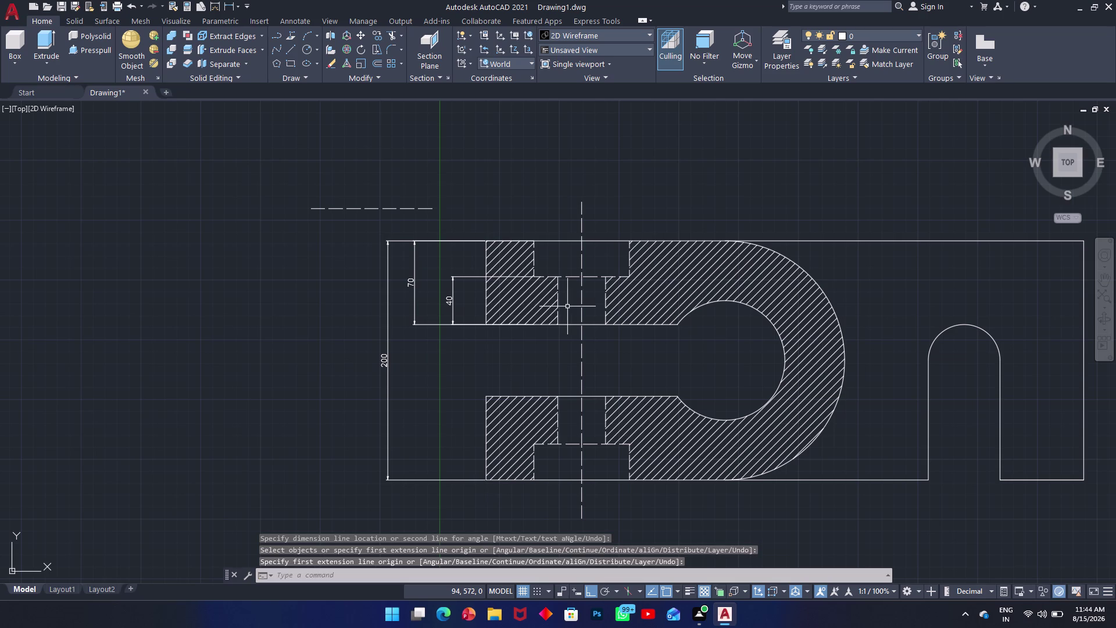
Dimension the central bore width as 40 inside the section.
key(space)
click(559, 325)
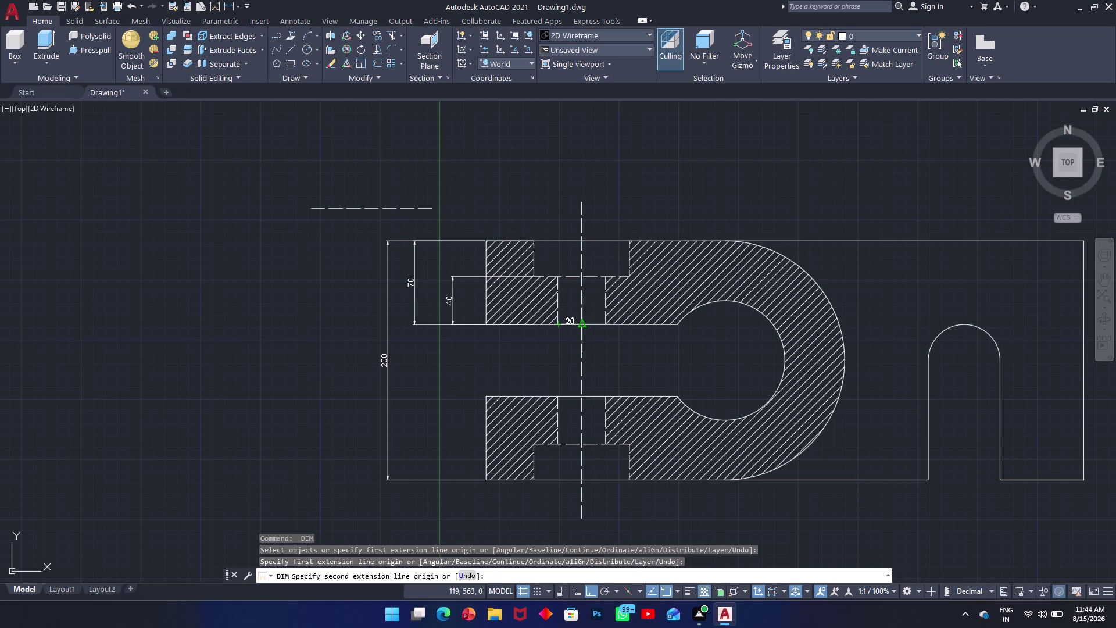
click(585, 324)
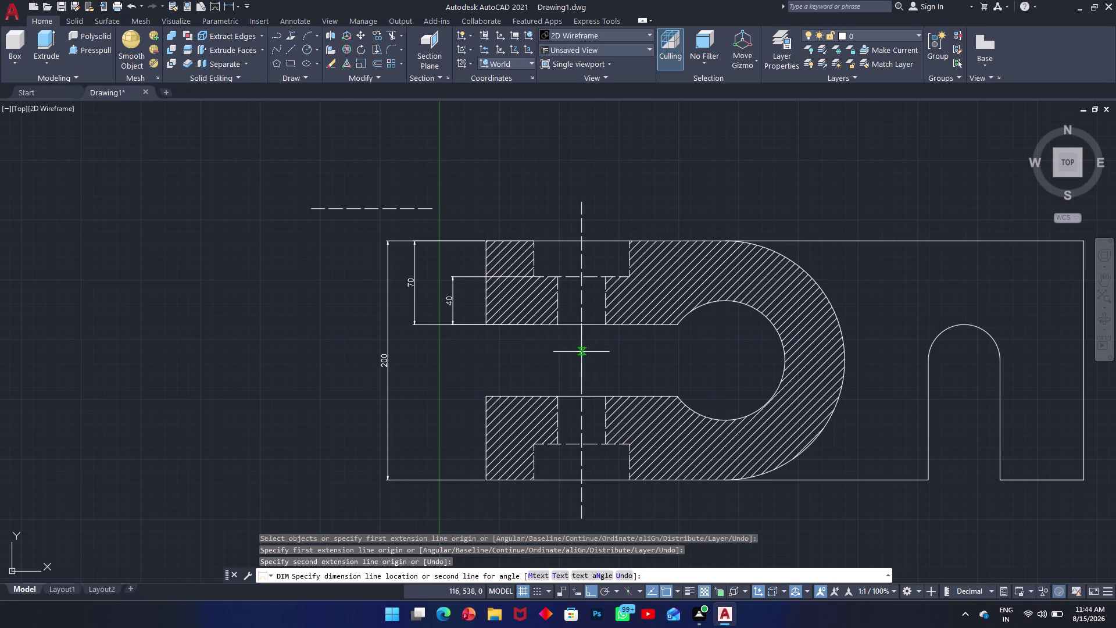
key(Escape)
key(space)
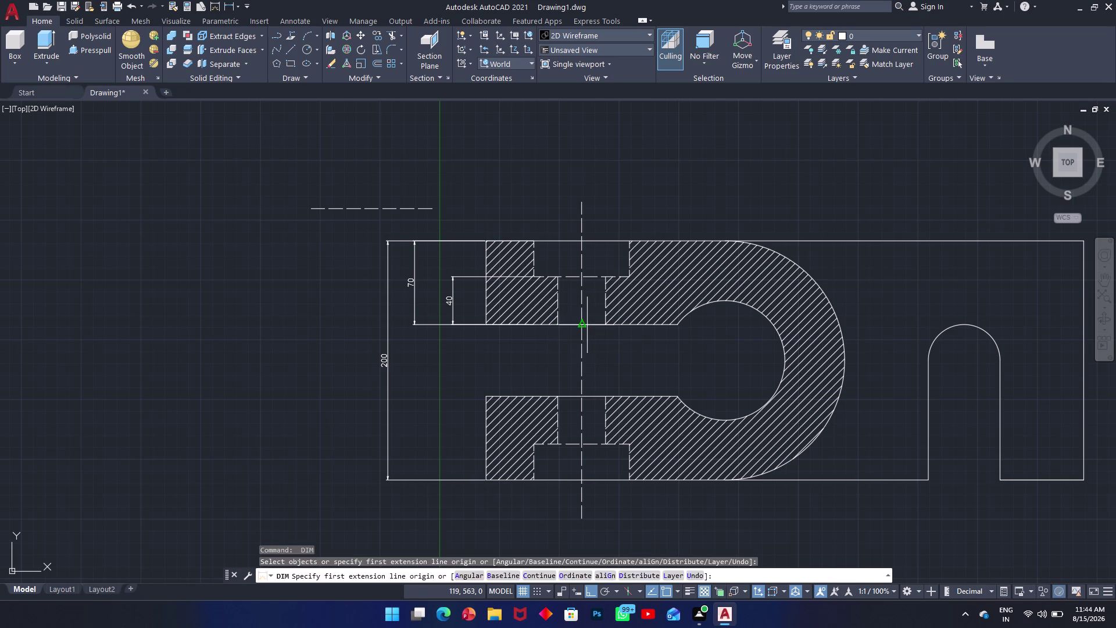
click(558, 325)
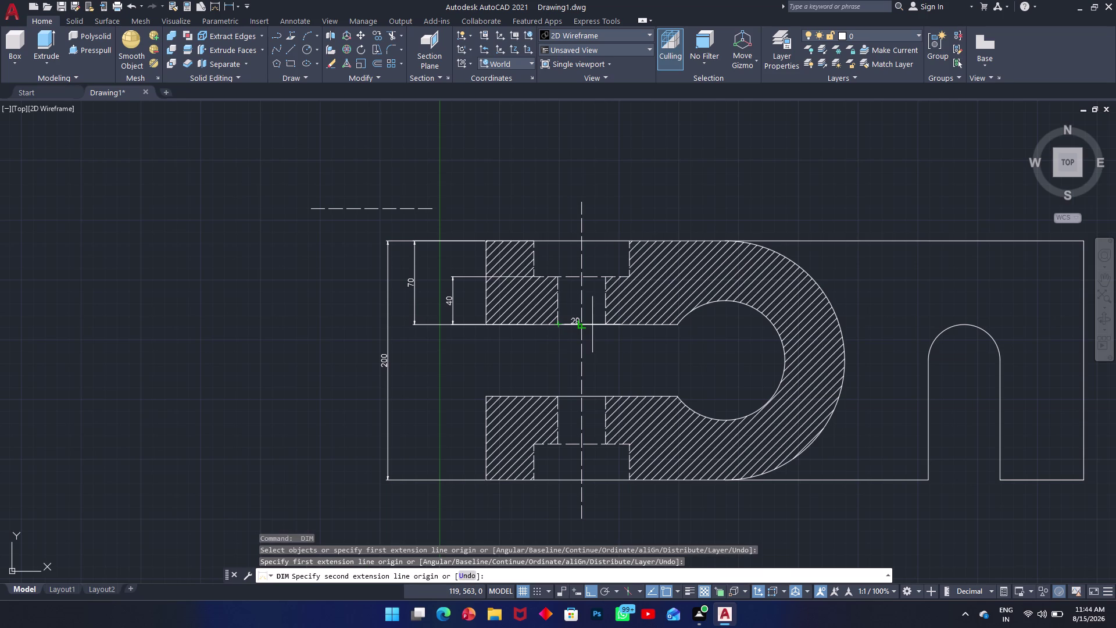
click(608, 324)
click(602, 345)
key(space)
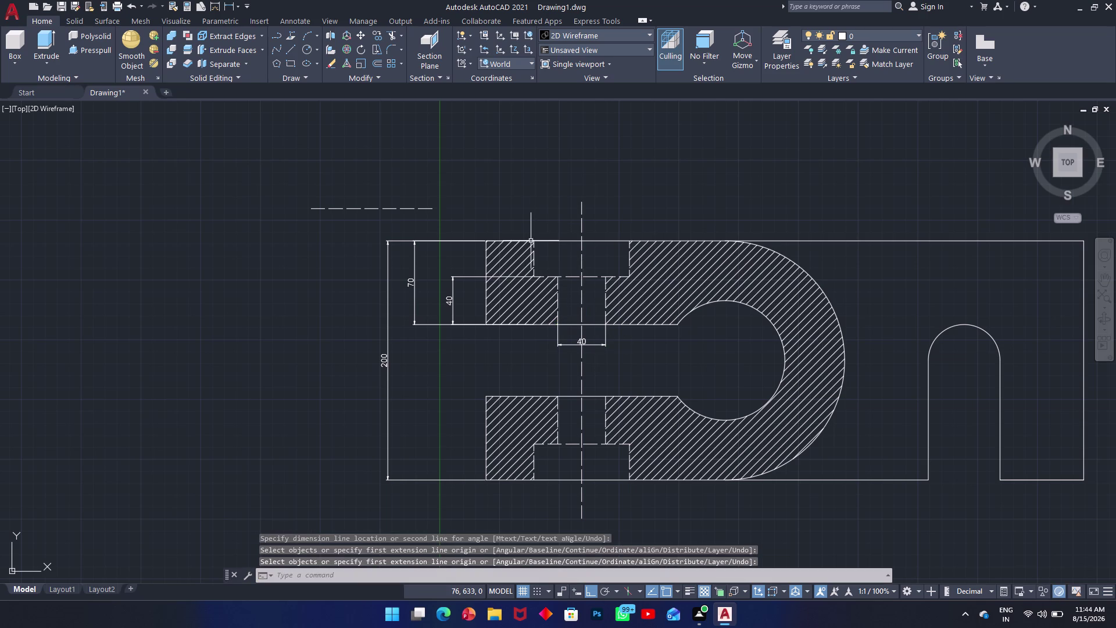
Dimension the top boss as 80 wide and the 40 offset to its left.
key(space)
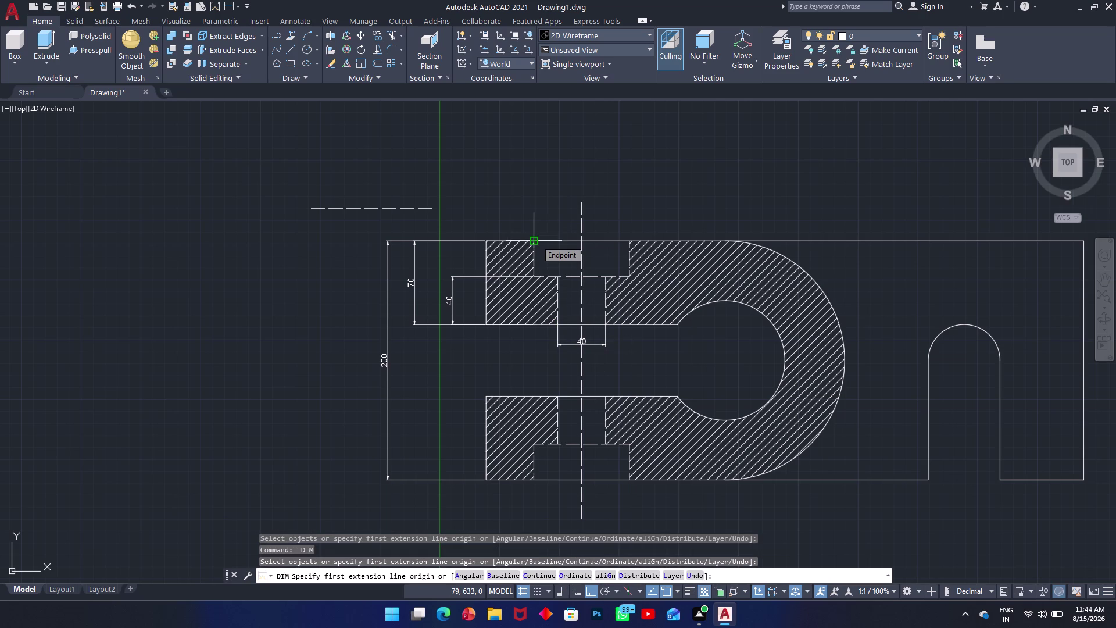
click(536, 240)
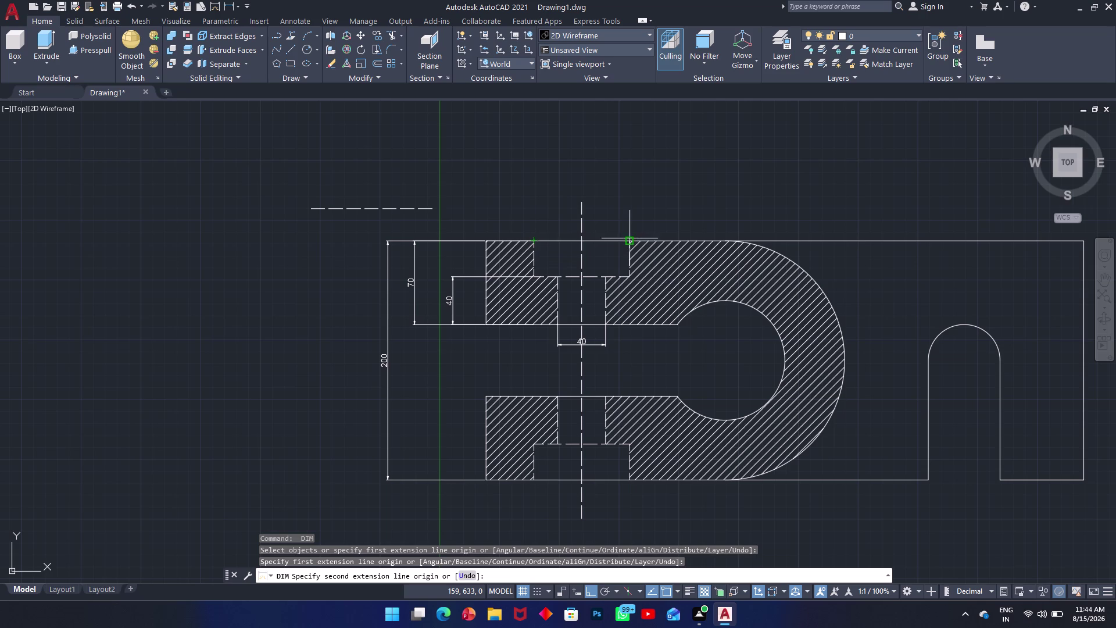
click(628, 242)
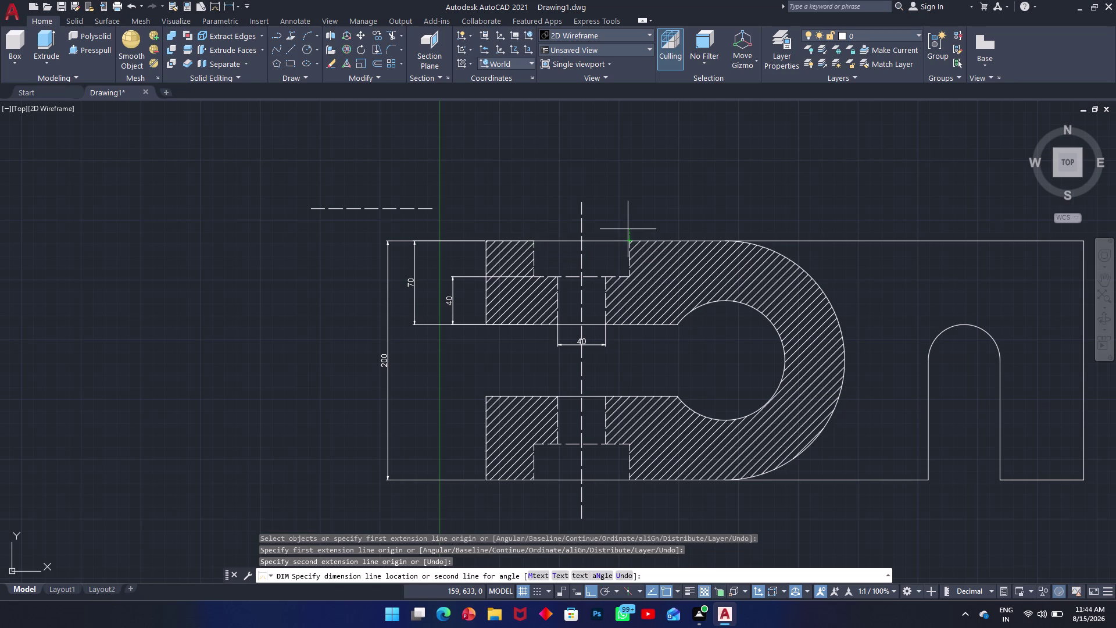
click(619, 174)
key(space)
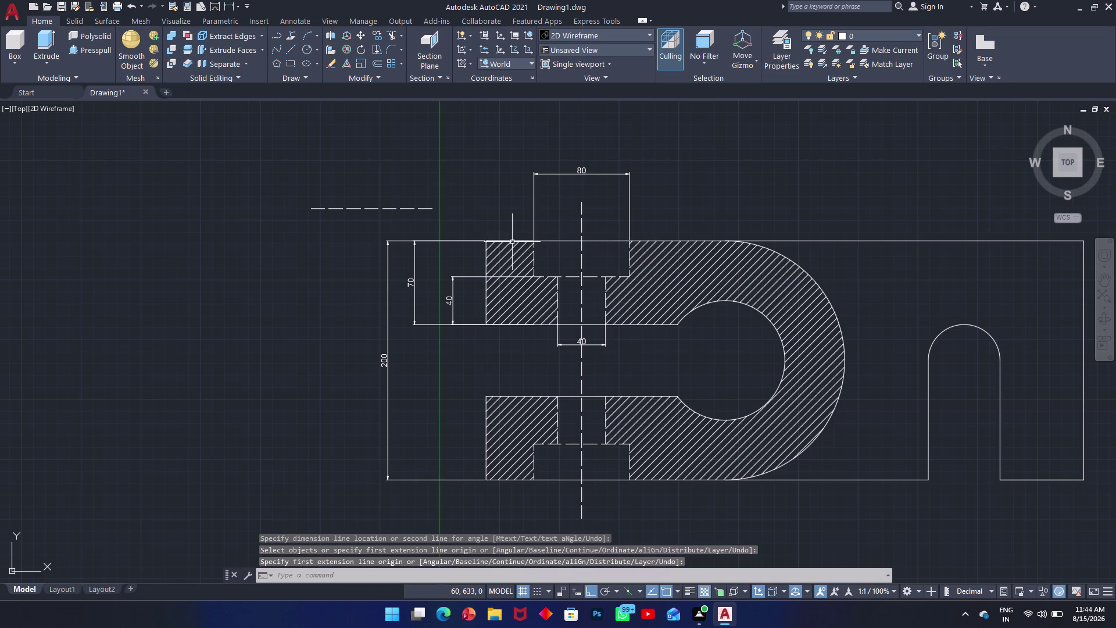
key(space)
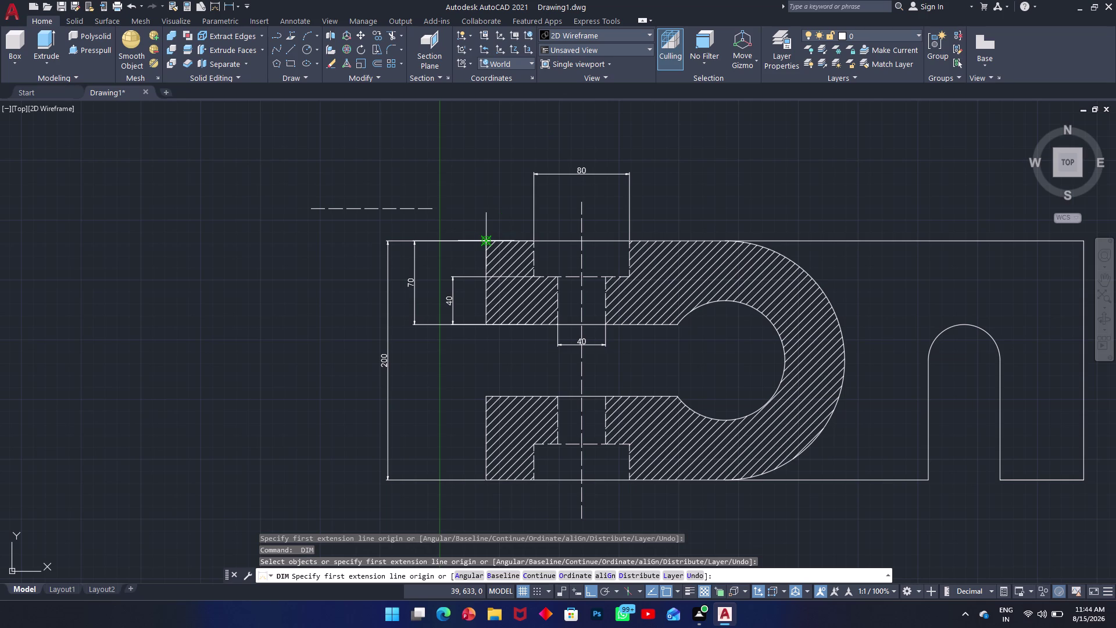
click(485, 243)
drag(537, 240, 533, 233)
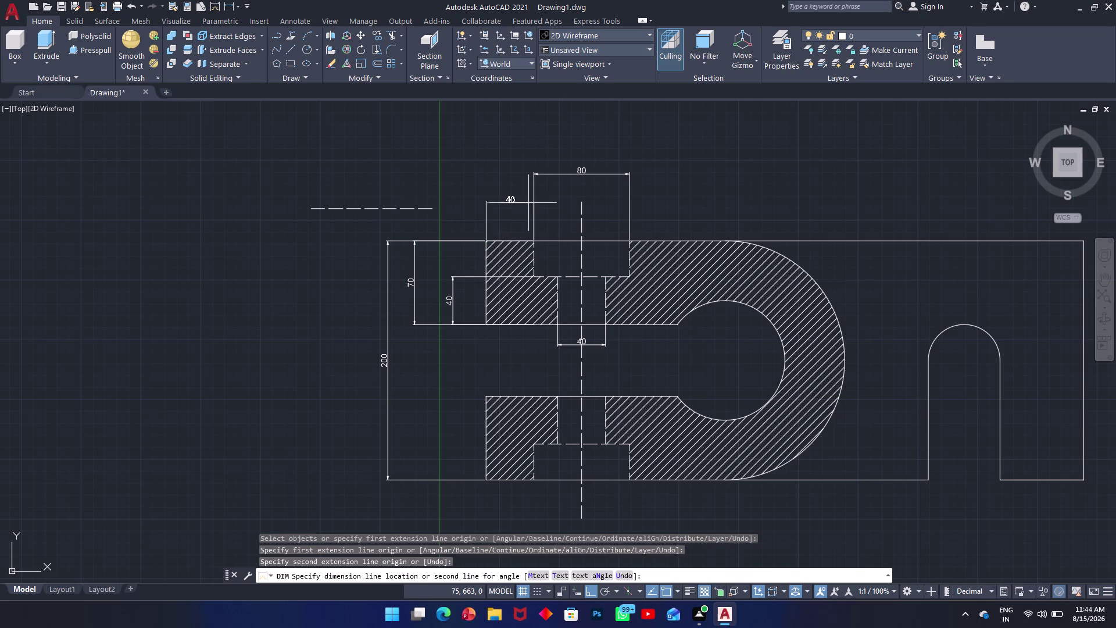
click(529, 191)
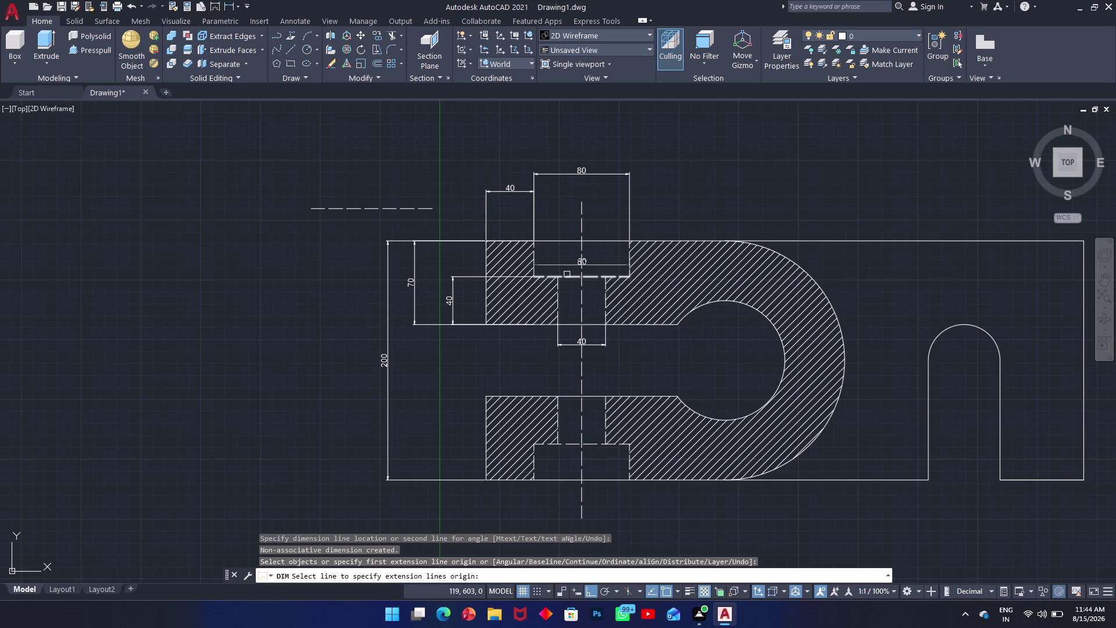
key(space)
Pan to the whole part and dimension from the bore centre to the slot corner.
middle_drag(730, 344, 617, 292)
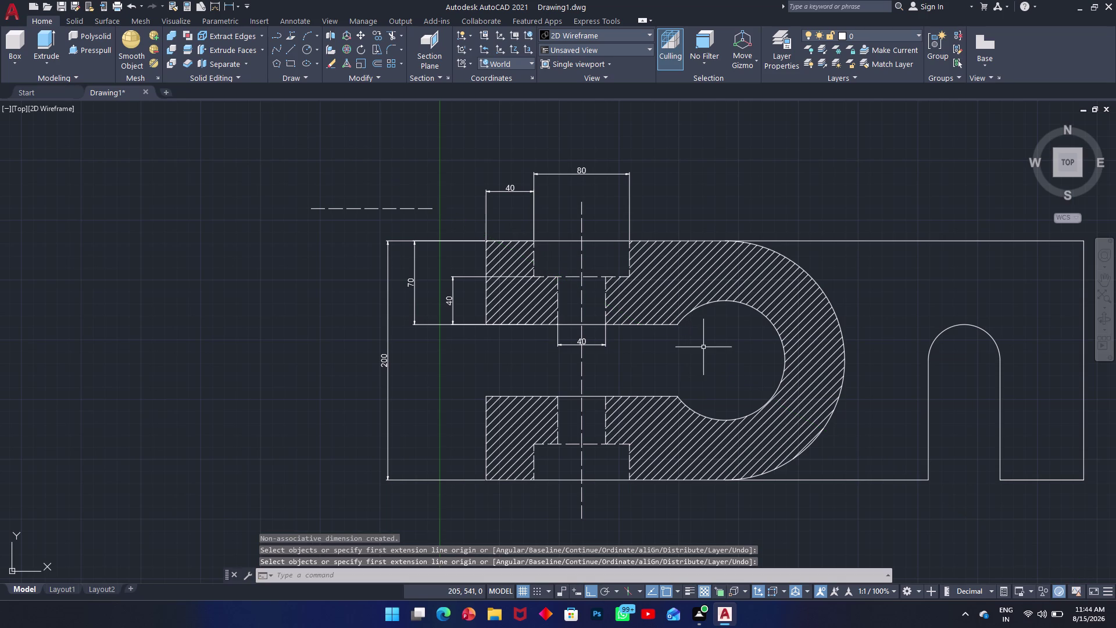
middle_drag(617, 291, 531, 259)
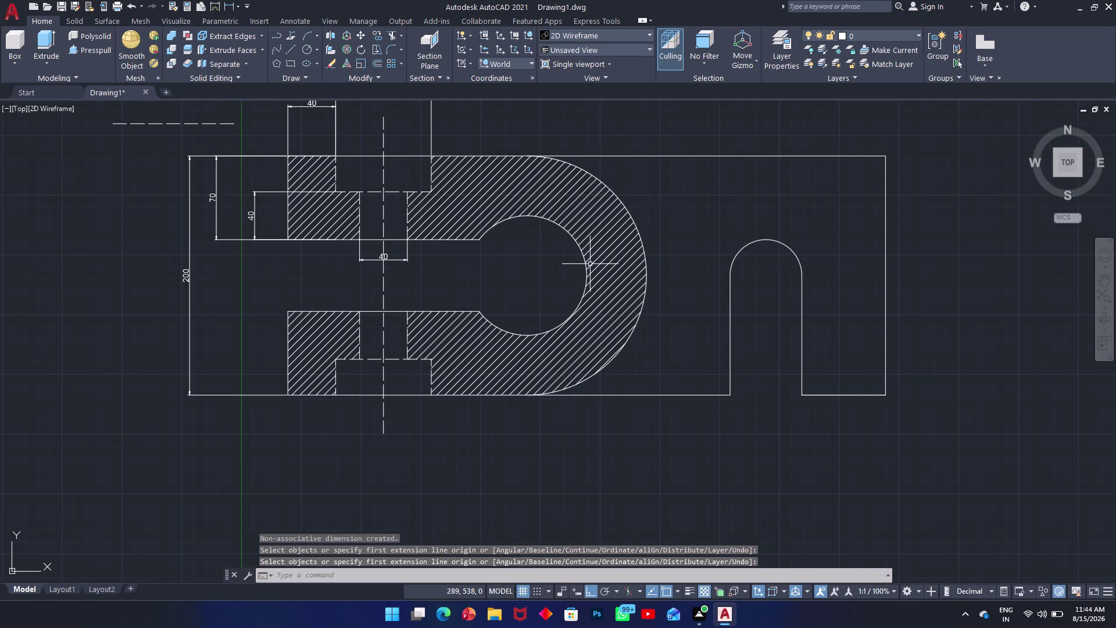
key(space)
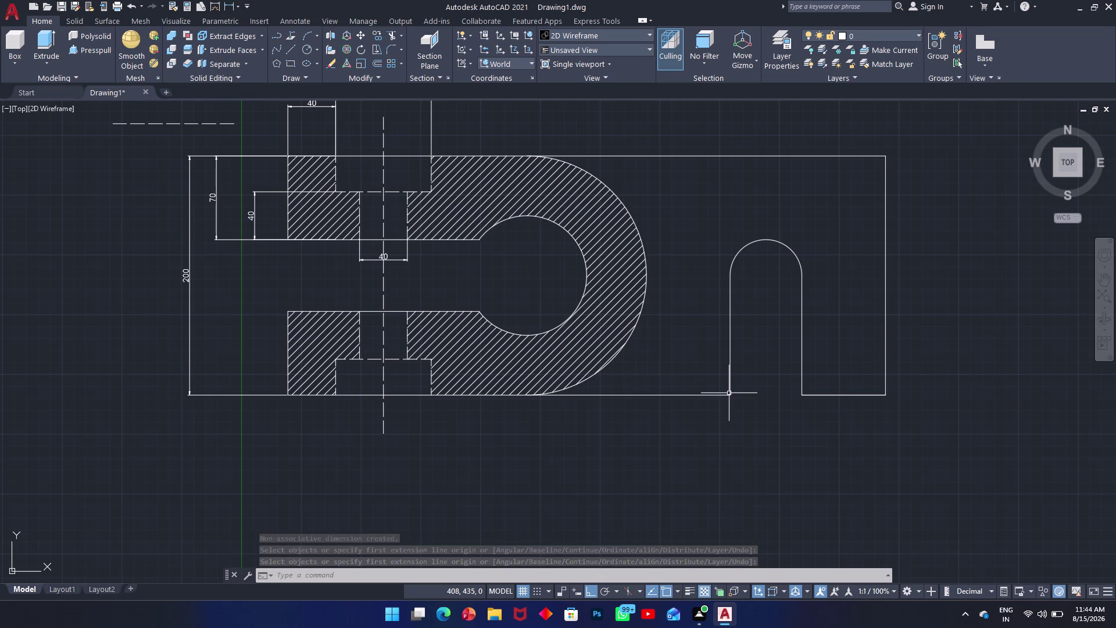
click(527, 276)
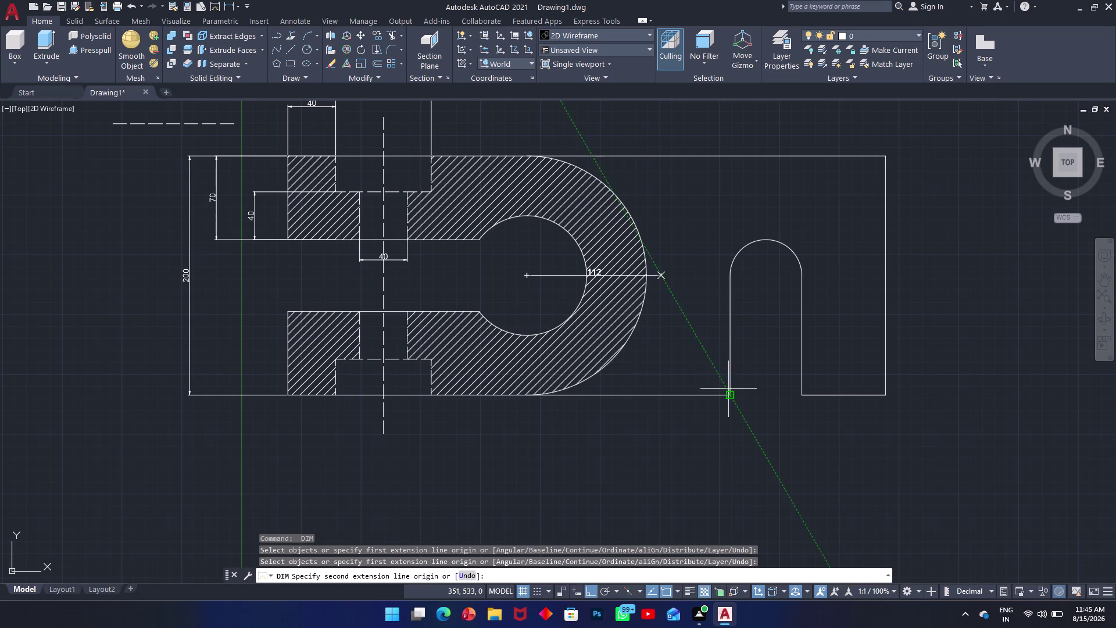
click(730, 275)
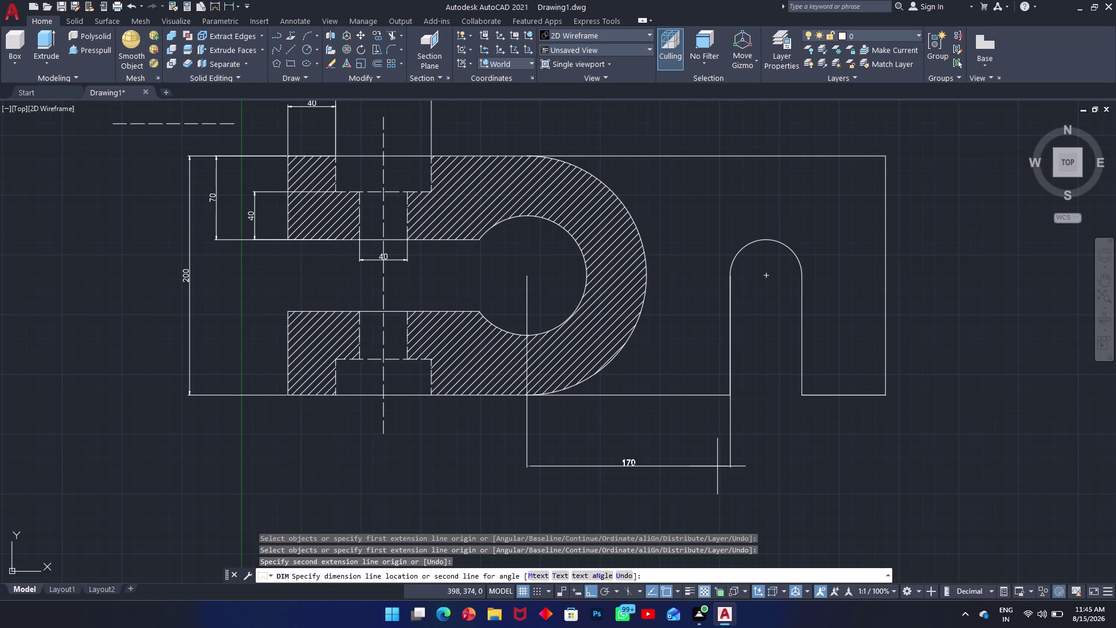
Place the 170 dimension below the part and the 60 slot width in line.
click(716, 433)
key(space)
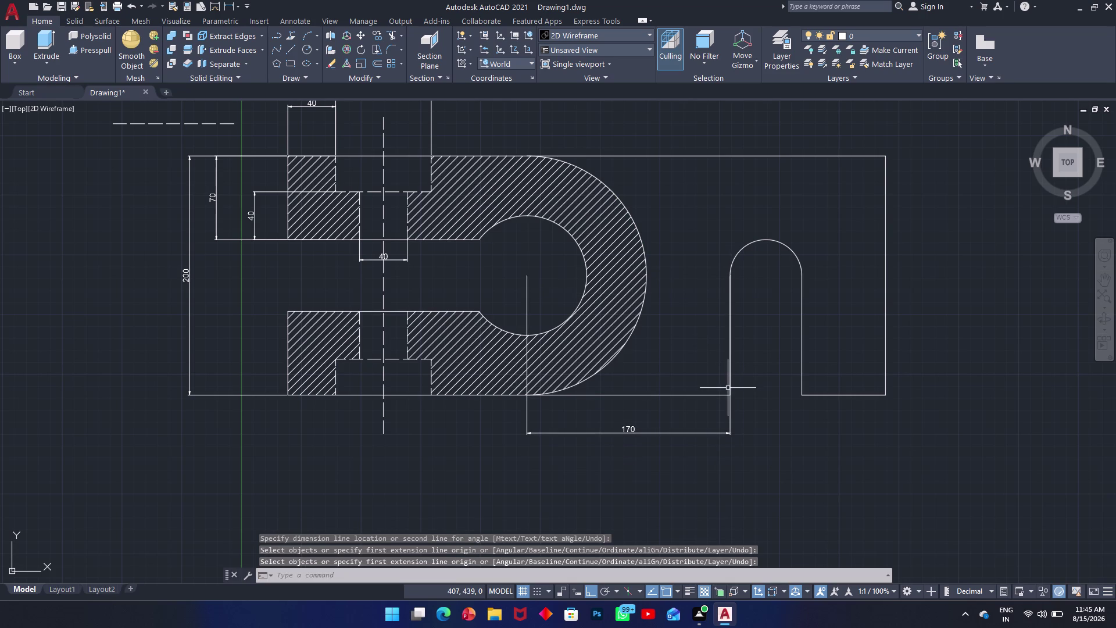
key(space)
click(730, 396)
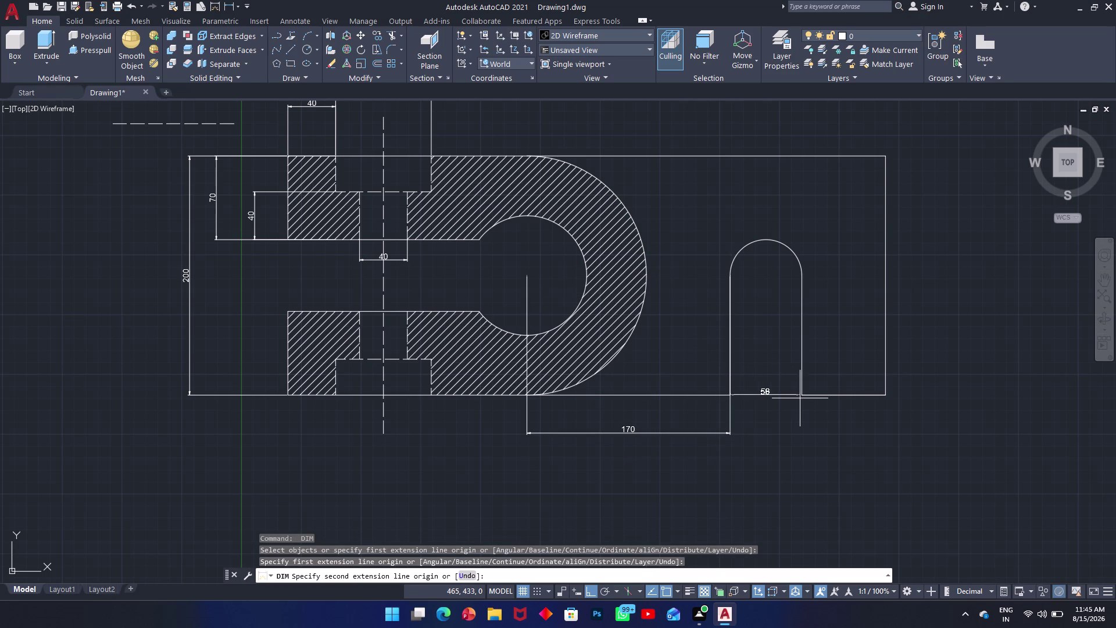
click(802, 392)
click(796, 434)
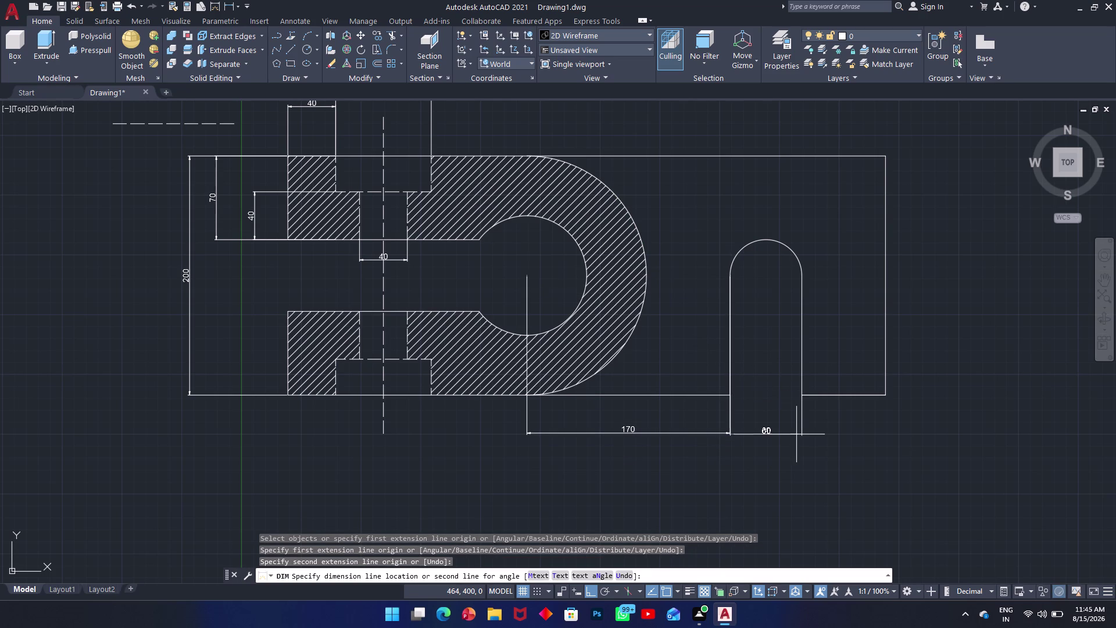
key(space)
Add the 70 dimension from the slot to the part's right end.
key(space)
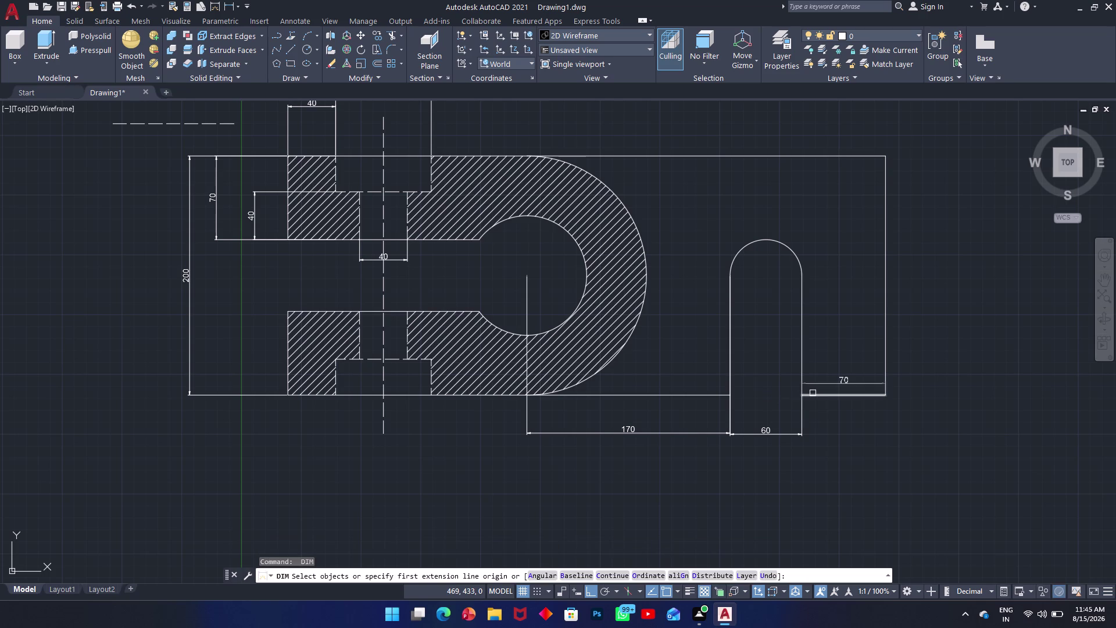
click(799, 397)
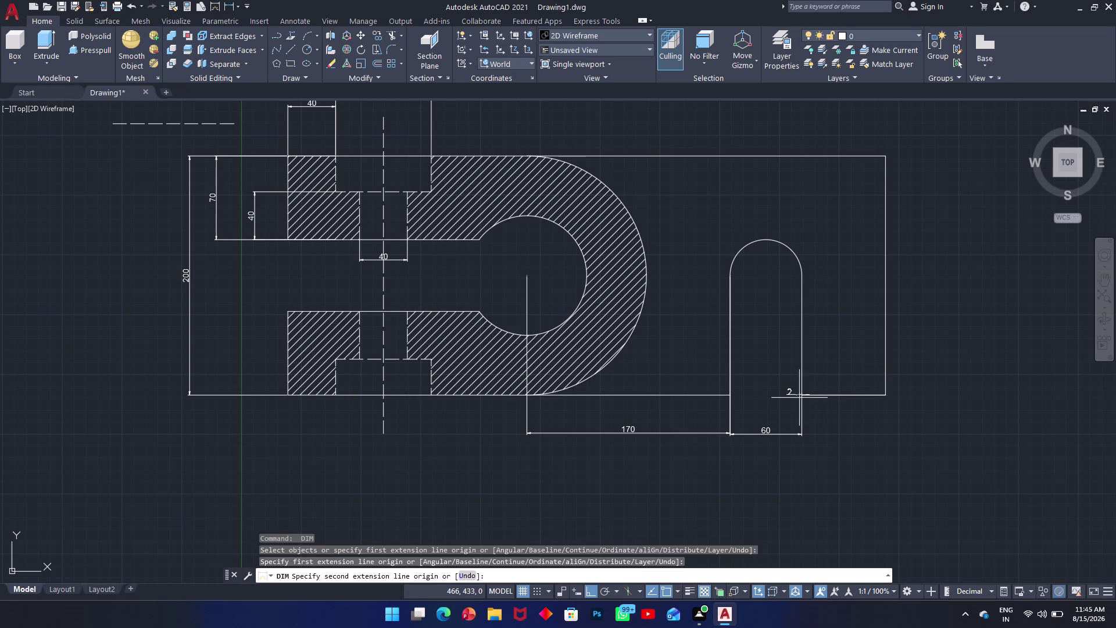
click(884, 396)
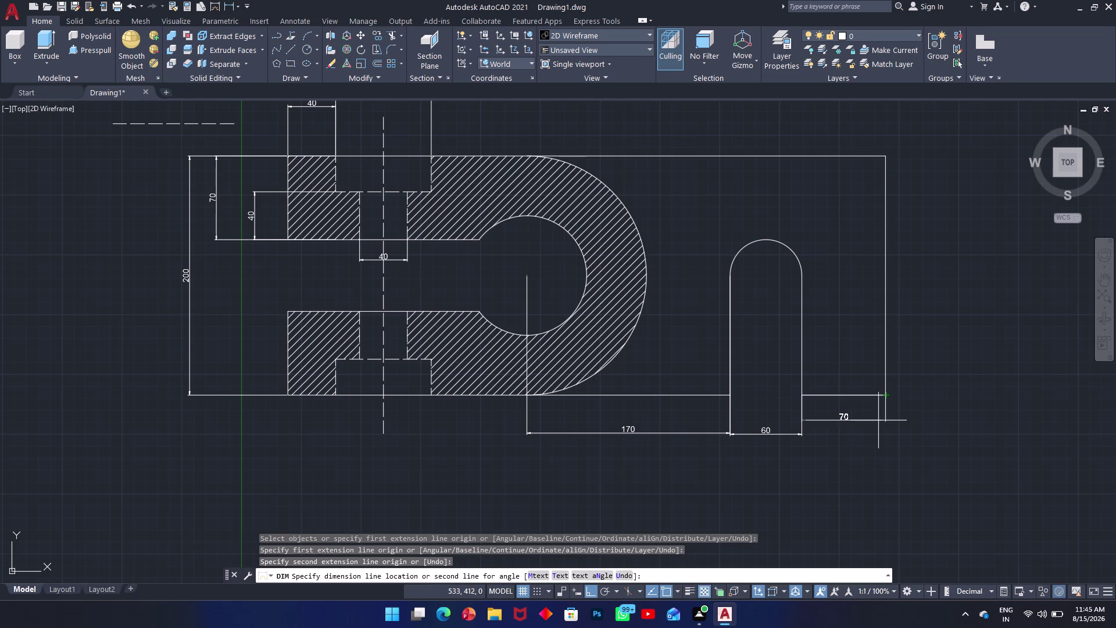
click(880, 435)
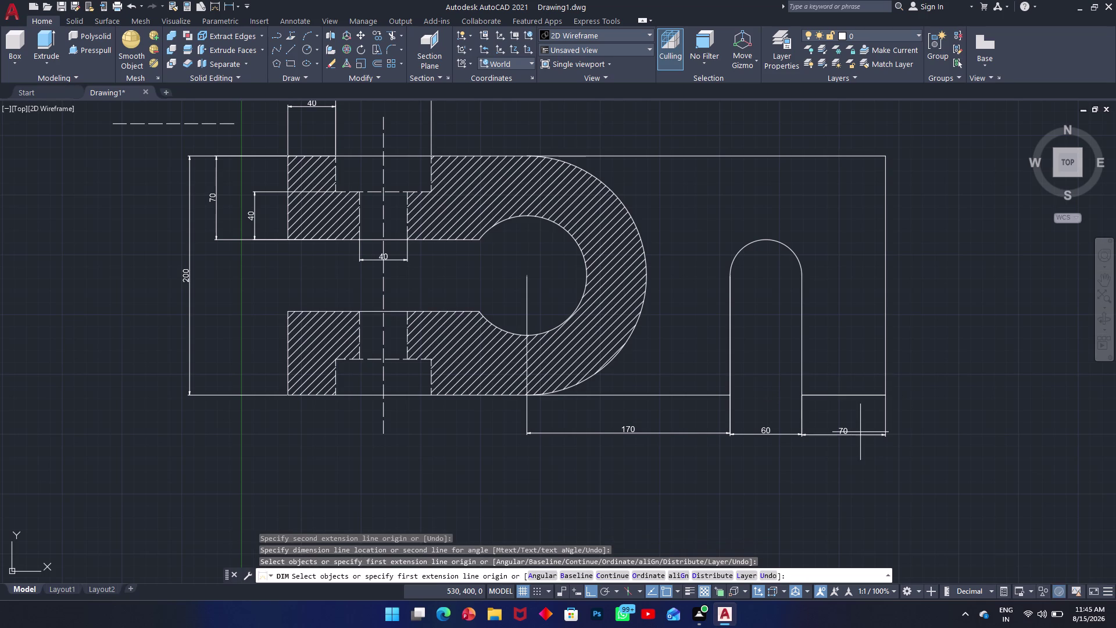
key(space)
middle_drag(457, 379, 470, 379)
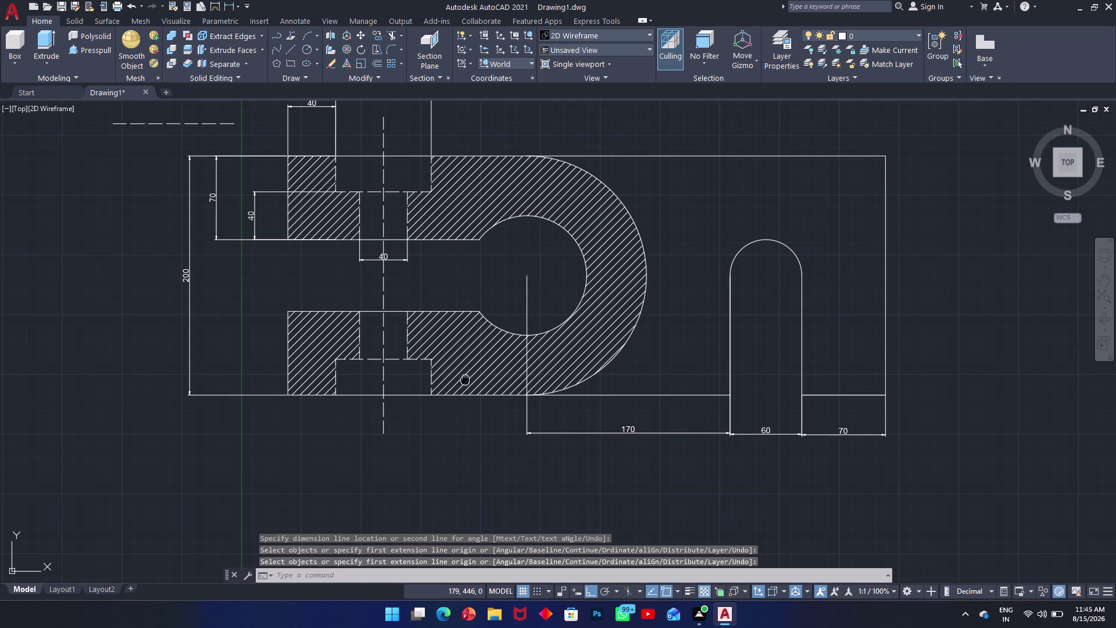
middle_drag(469, 380, 621, 350)
key(space)
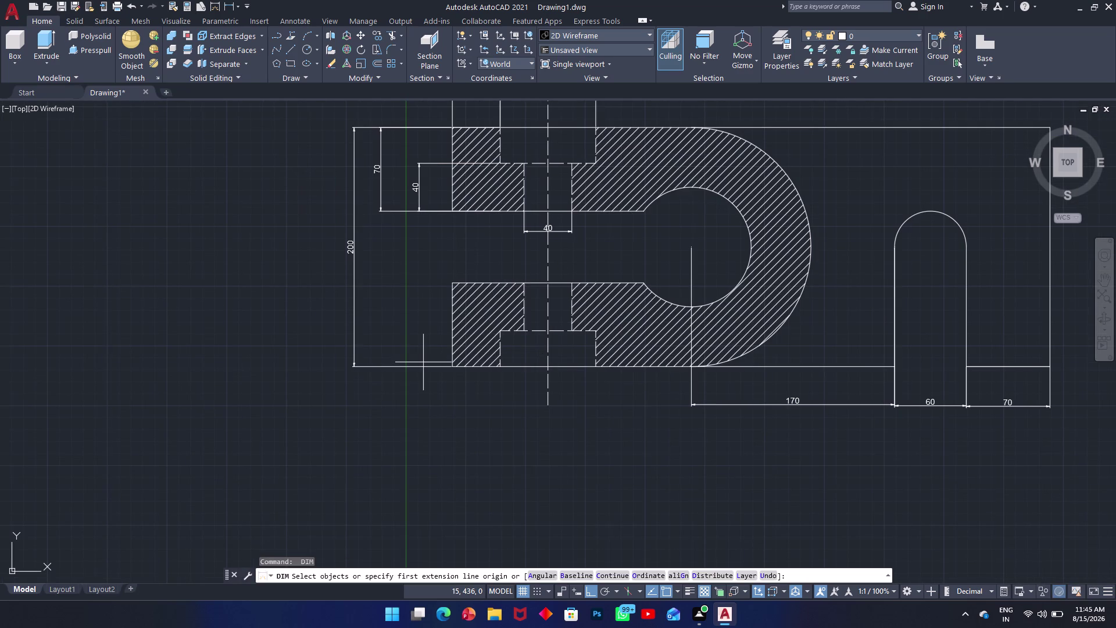
Dimension the part's overall 500 length beneath it.
click(454, 367)
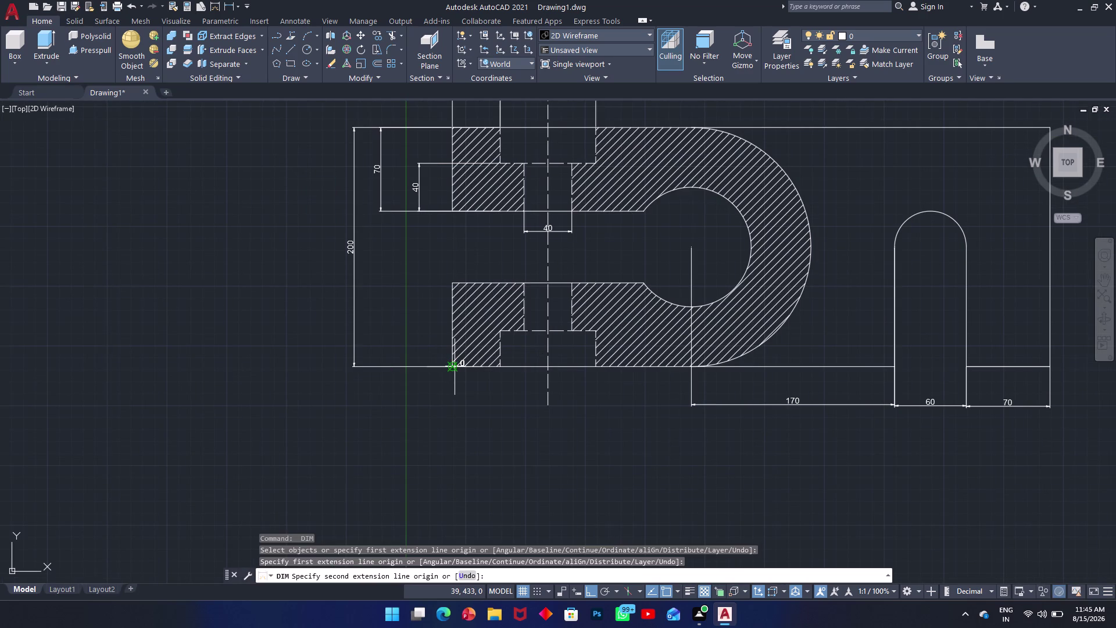
click(1050, 365)
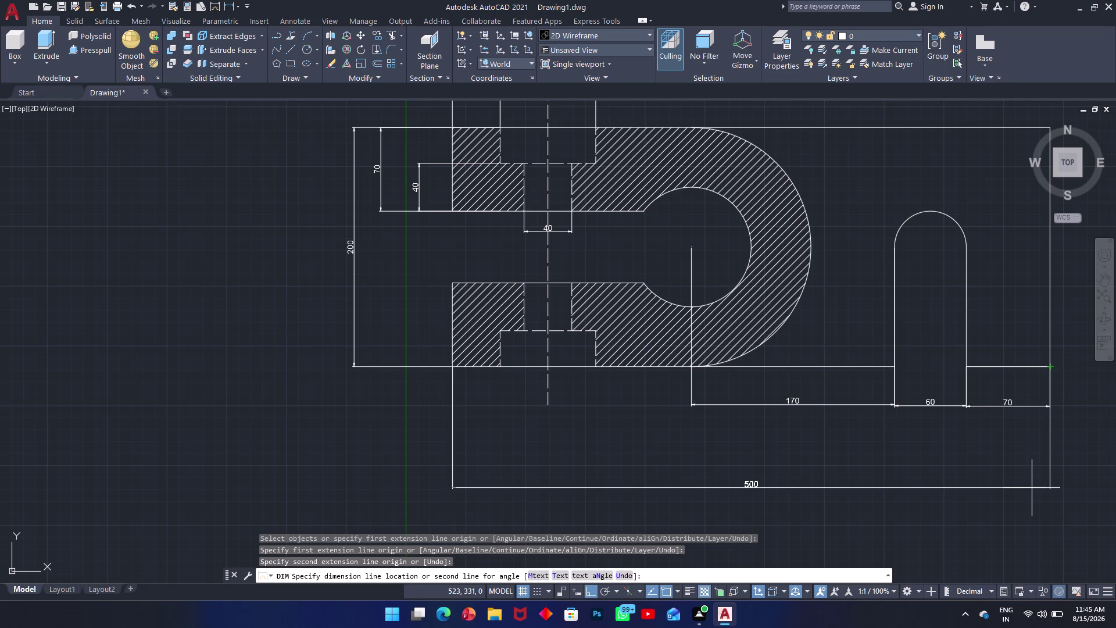
click(1037, 465)
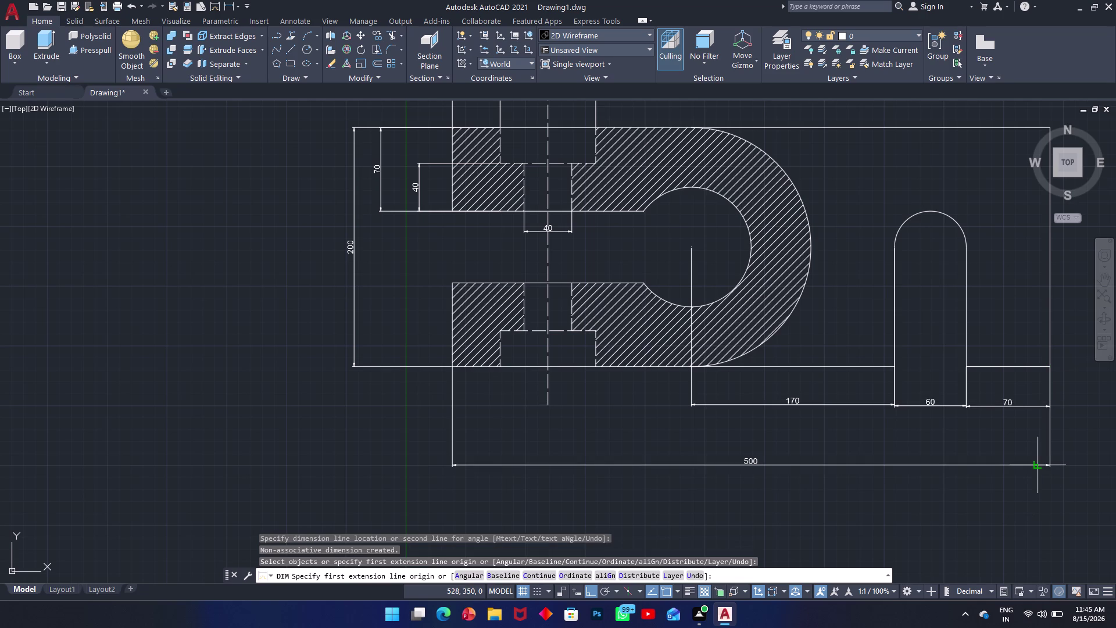
scroll(up, 3)
scroll(down, 3)
scroll(down, 3)
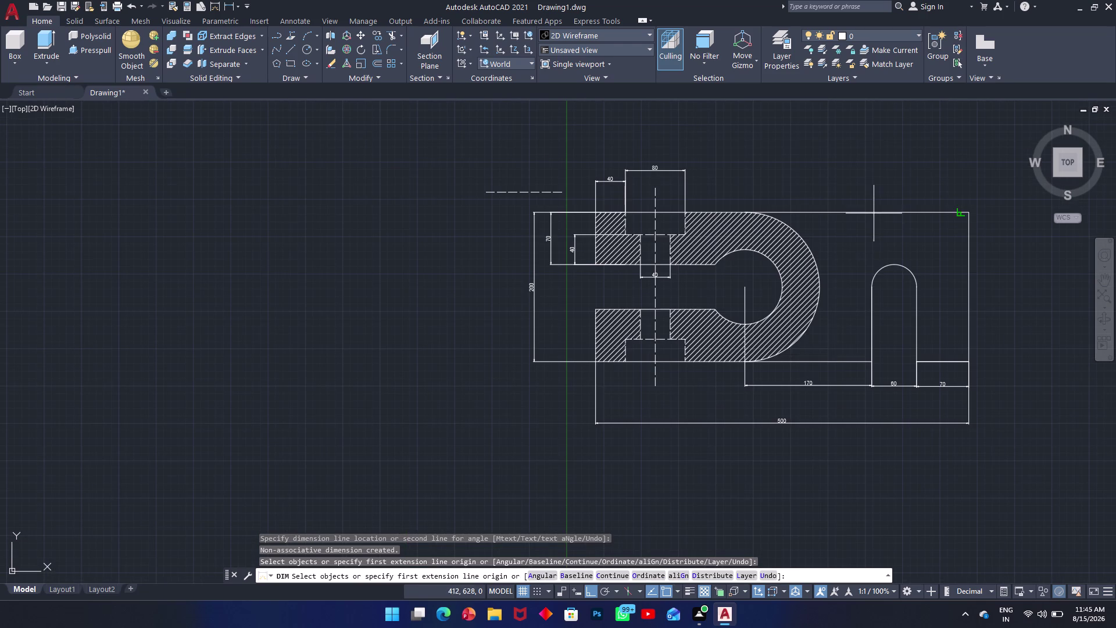
Add a vertical 100 dimension for the slot height on the right.
key(space)
key(space)
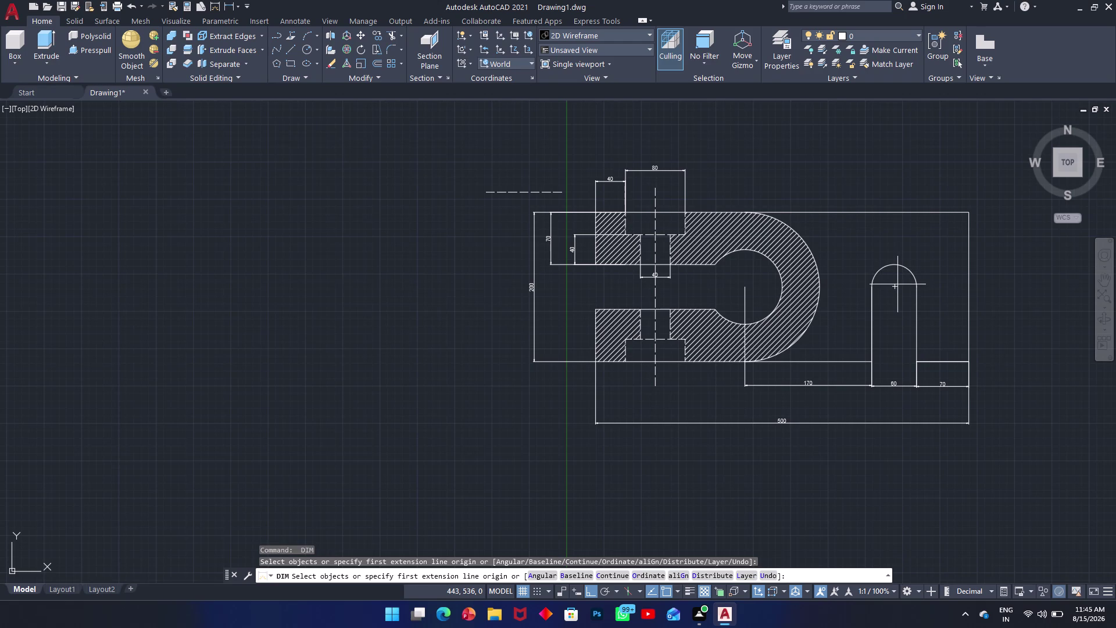
click(892, 288)
click(896, 211)
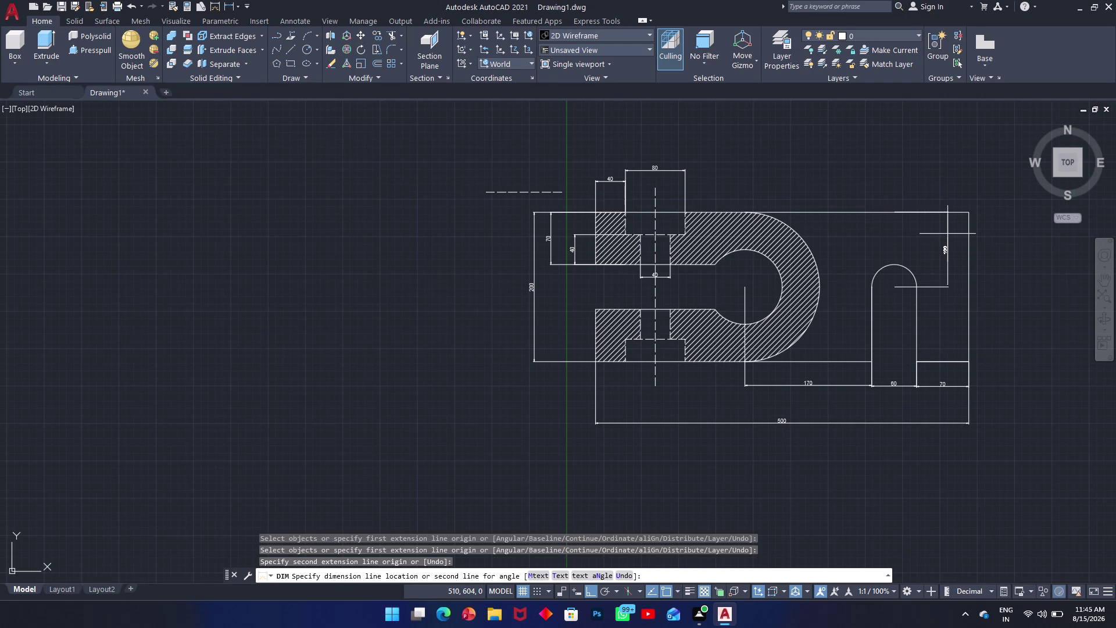
click(947, 234)
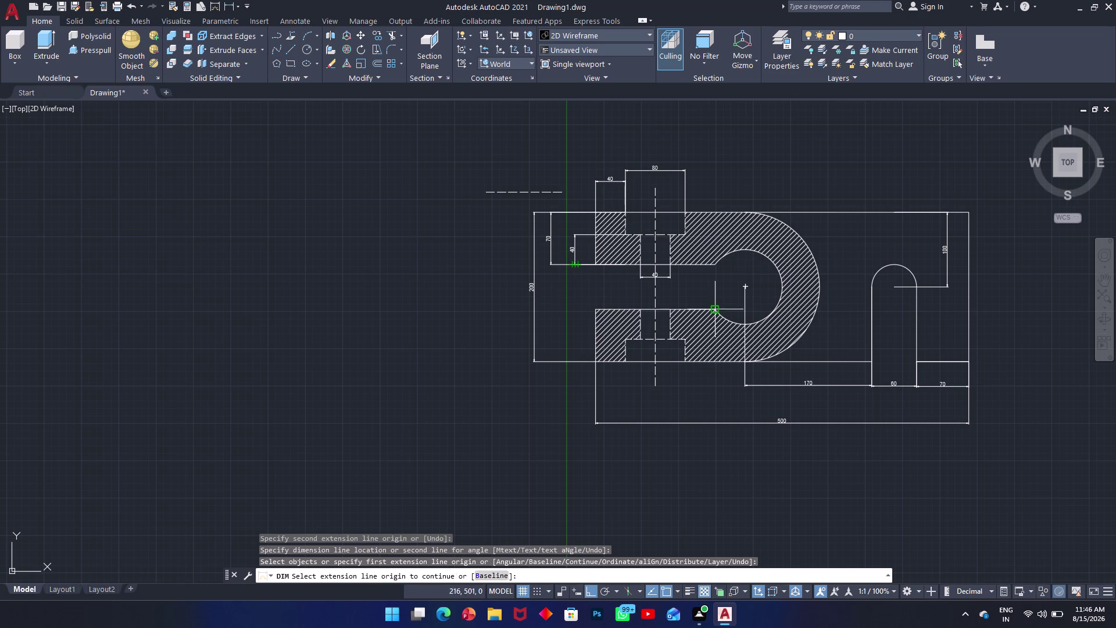
Clear the mistyped entries and start DIMDIAMETER at the command line.
key(d)
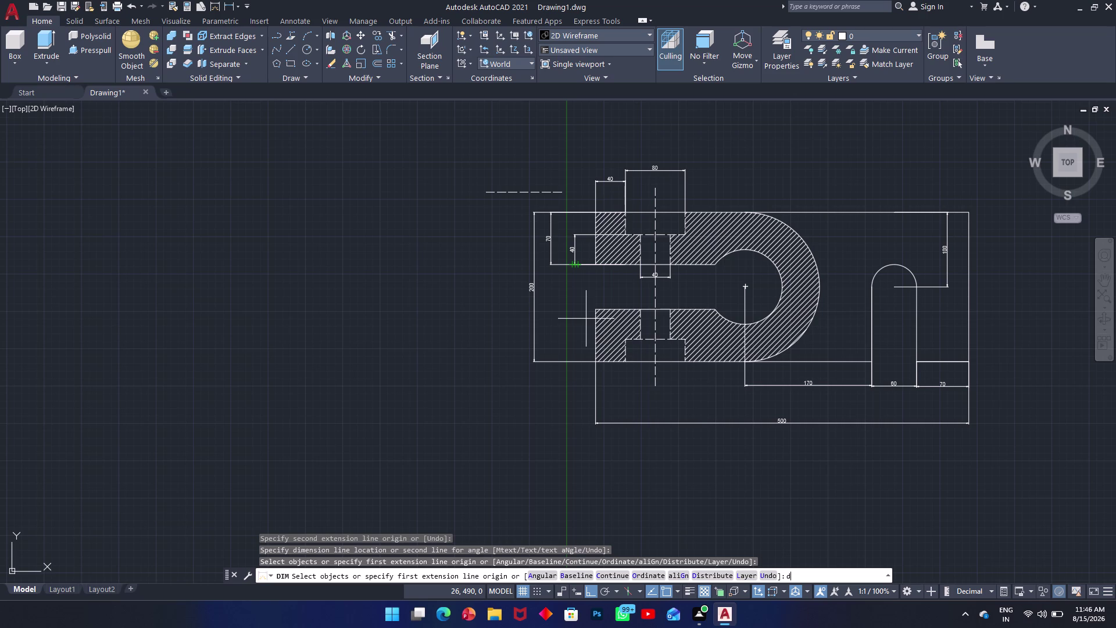
key(a)
key(Escape)
text(da)
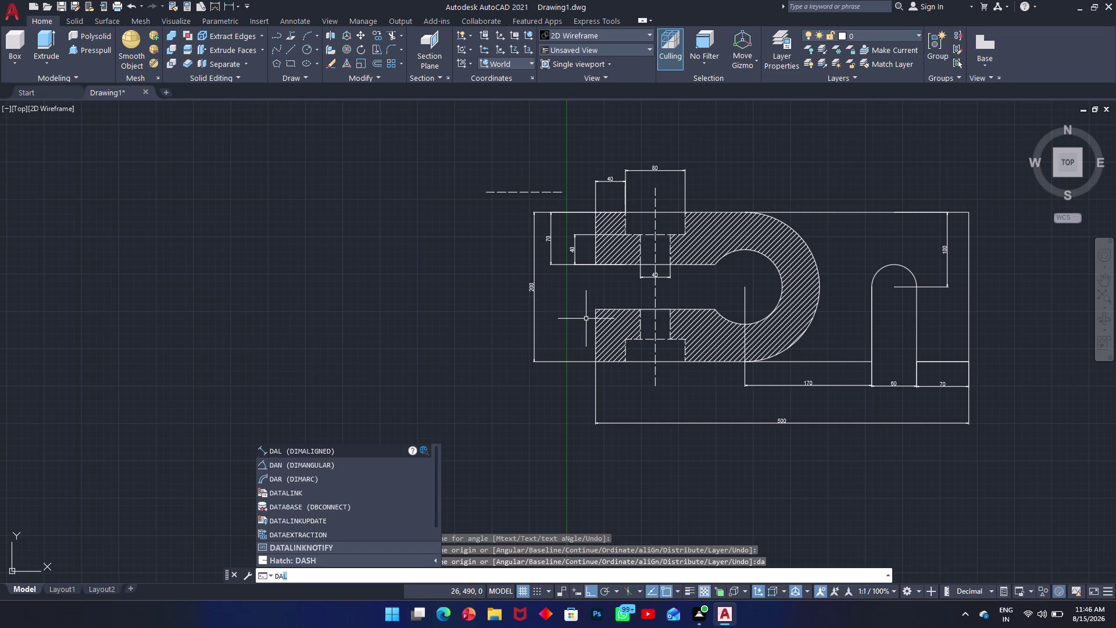
key(BackSpace)
text(da)
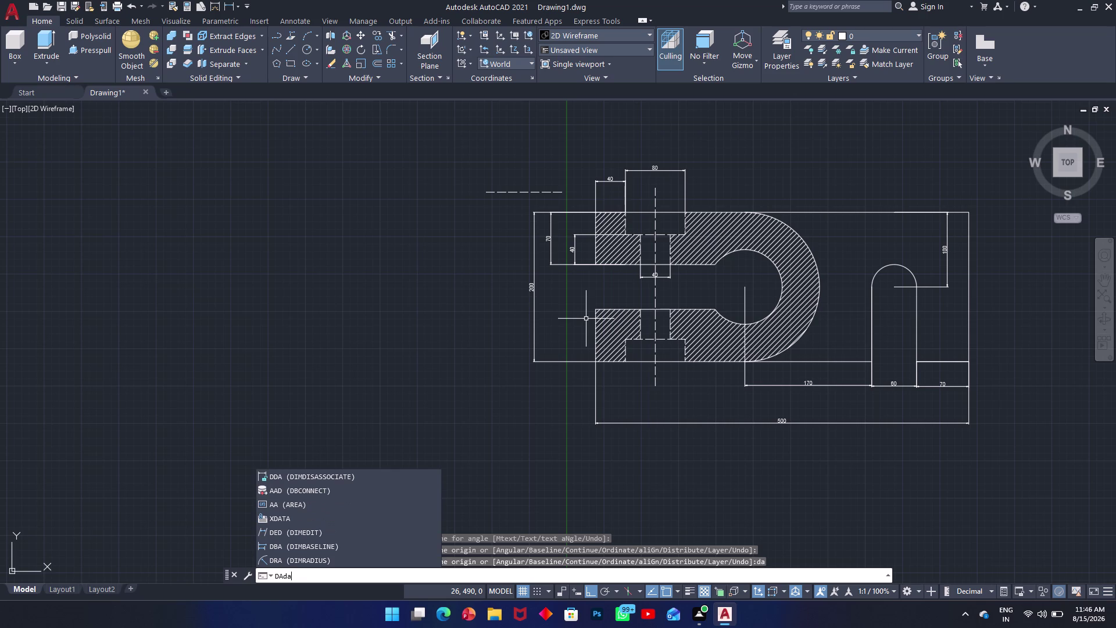
key(BackSpace)
key(BackSpace)
key(BackSpace)
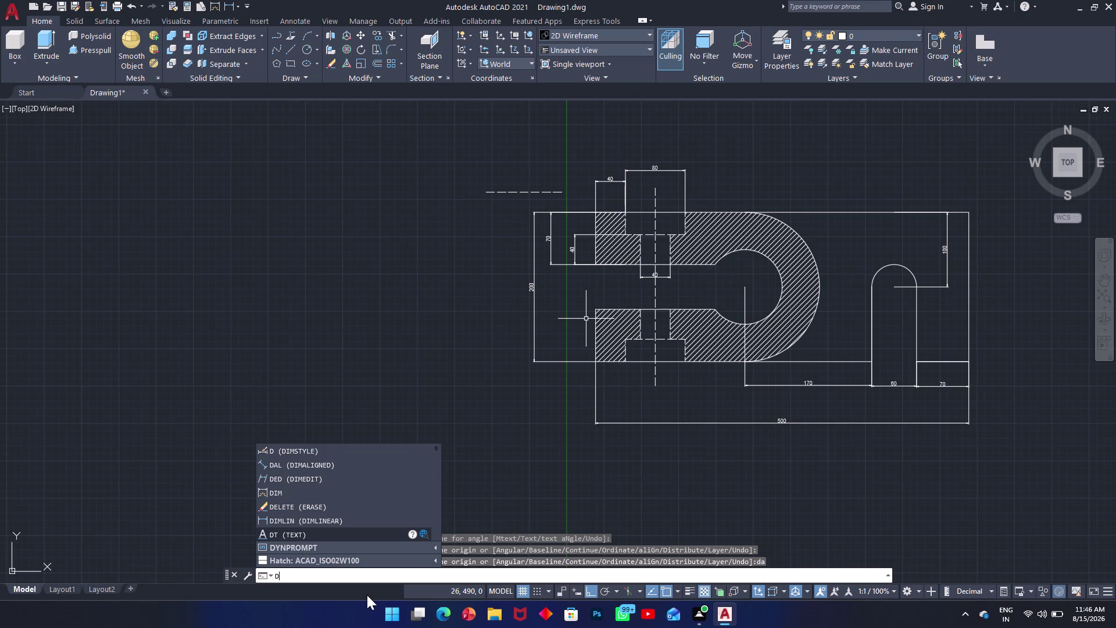
text(dd)
key(i)
key(Return)
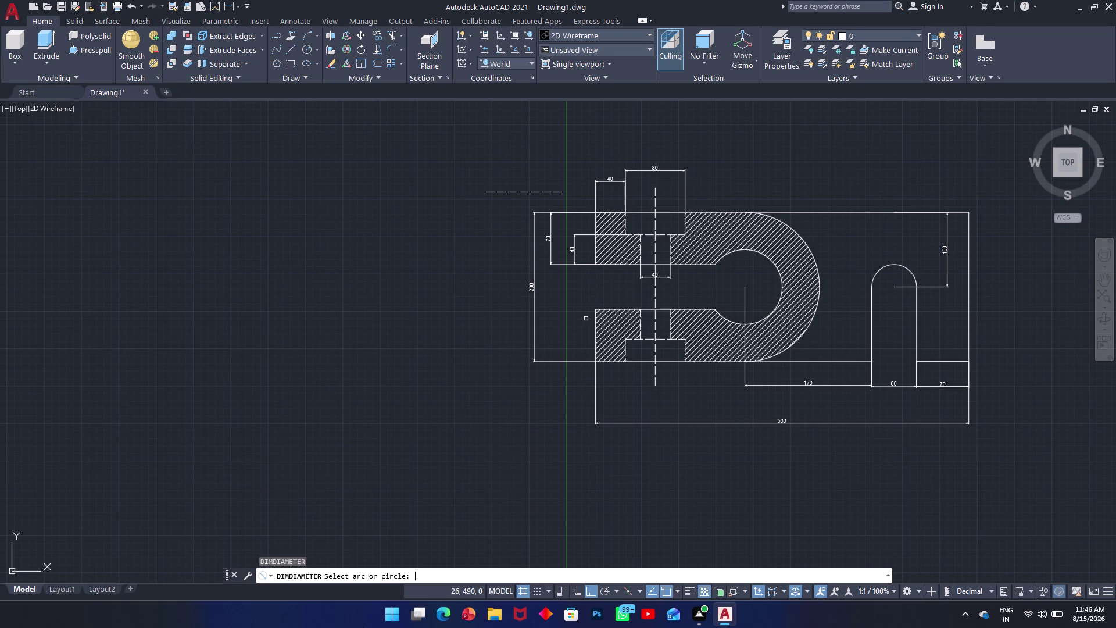
Add a 100 diameter dimension to the inner hole.
click(782, 290)
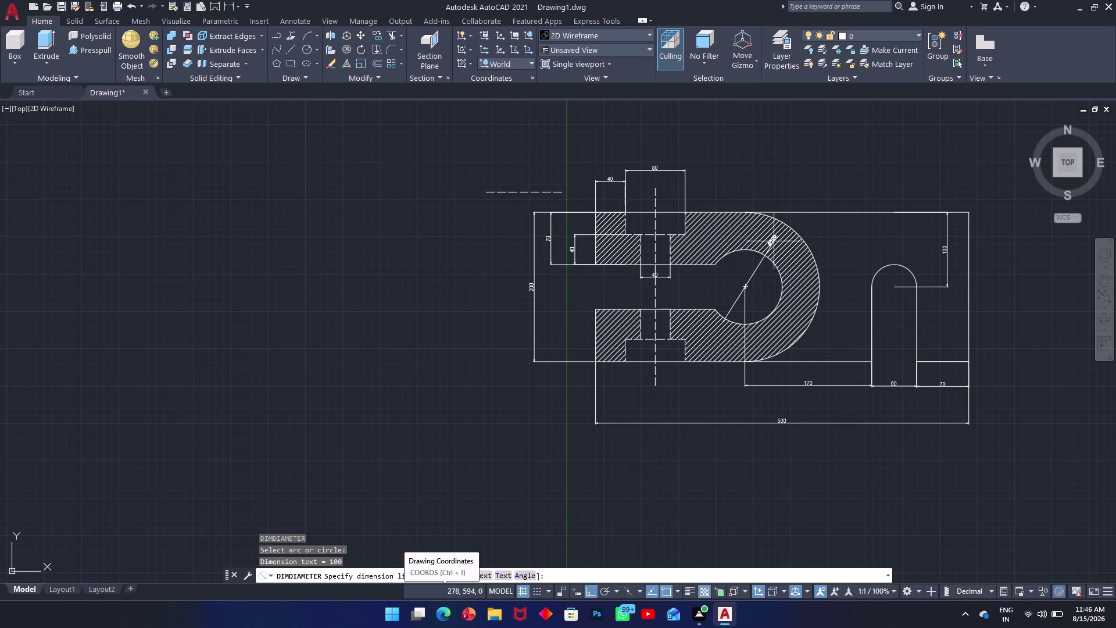
click(736, 274)
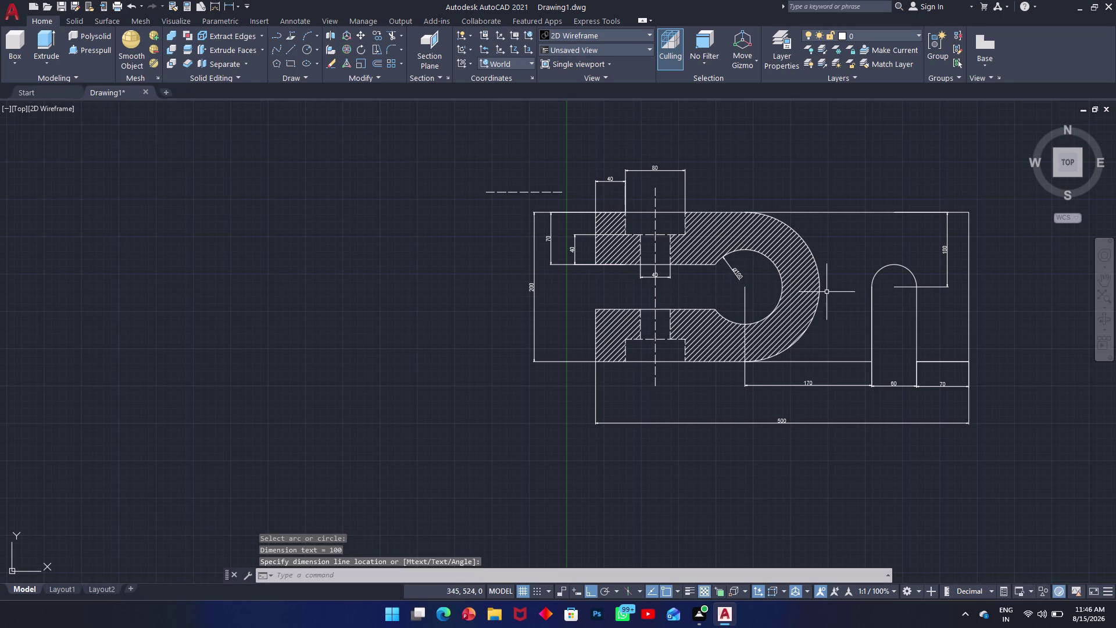
key(v)
key(v)
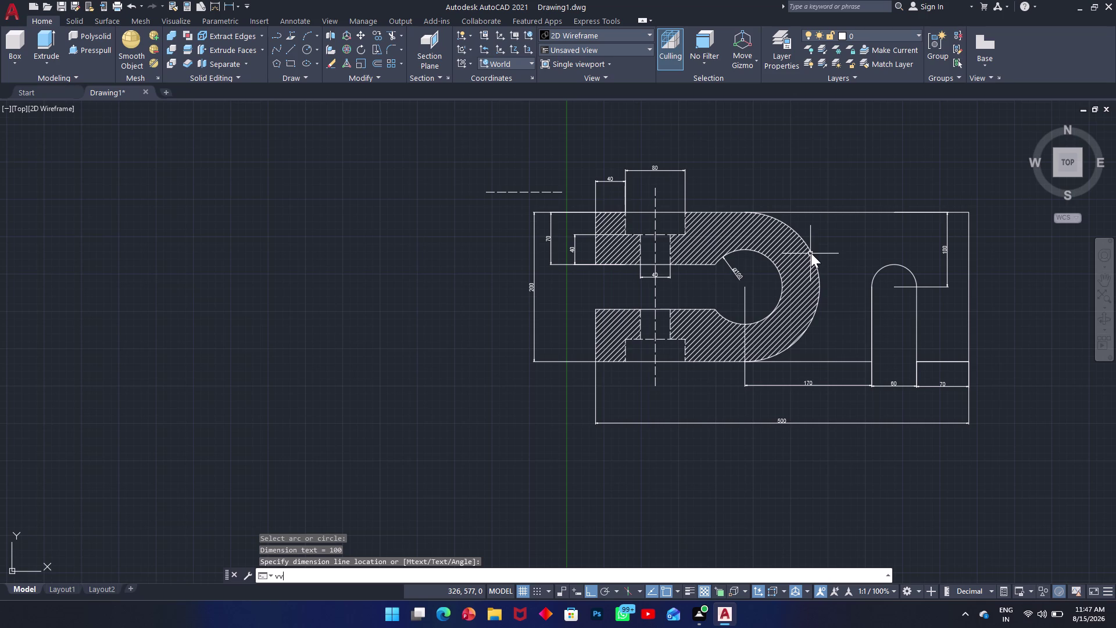
key(BackSpace)
key(BackSpace)
key(BackSpace)
Add a 200 diameter dimension to the outer arc.
key(space)
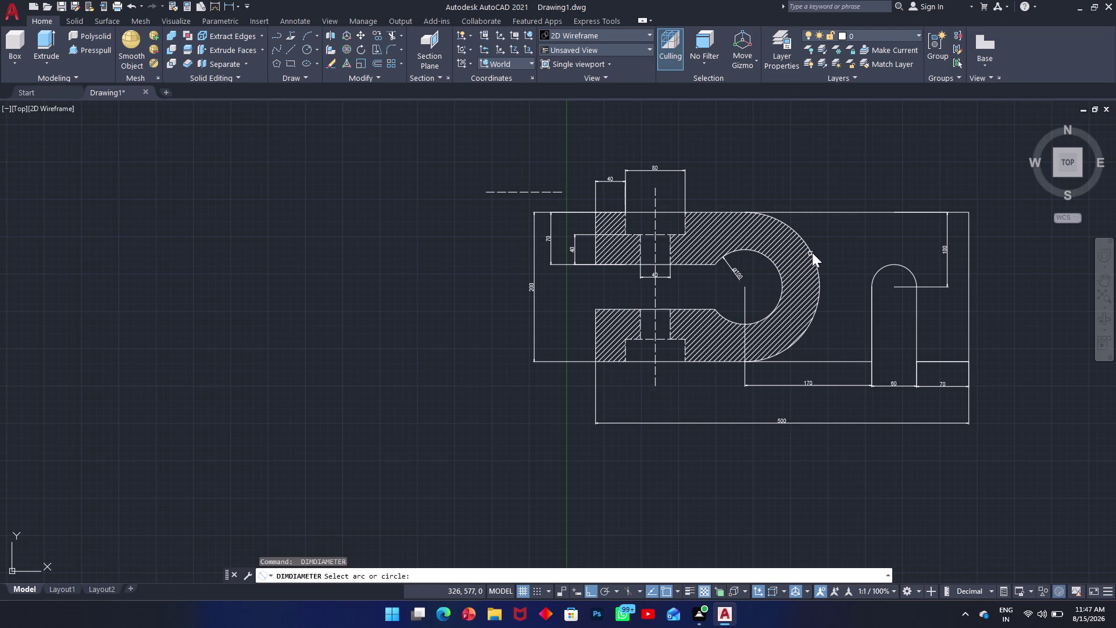
click(812, 252)
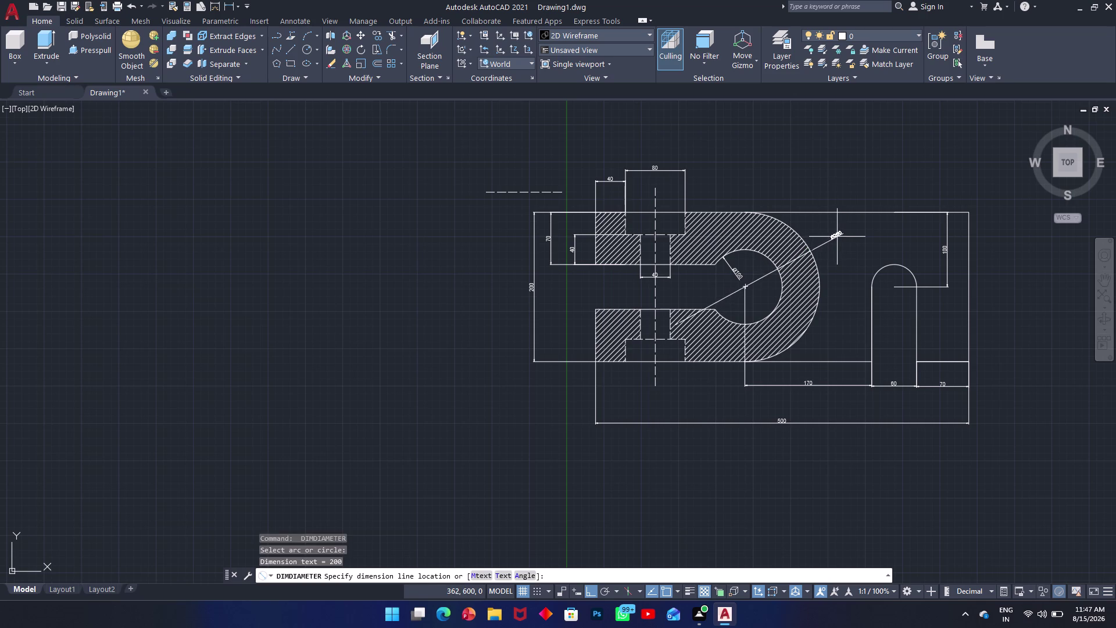
click(830, 221)
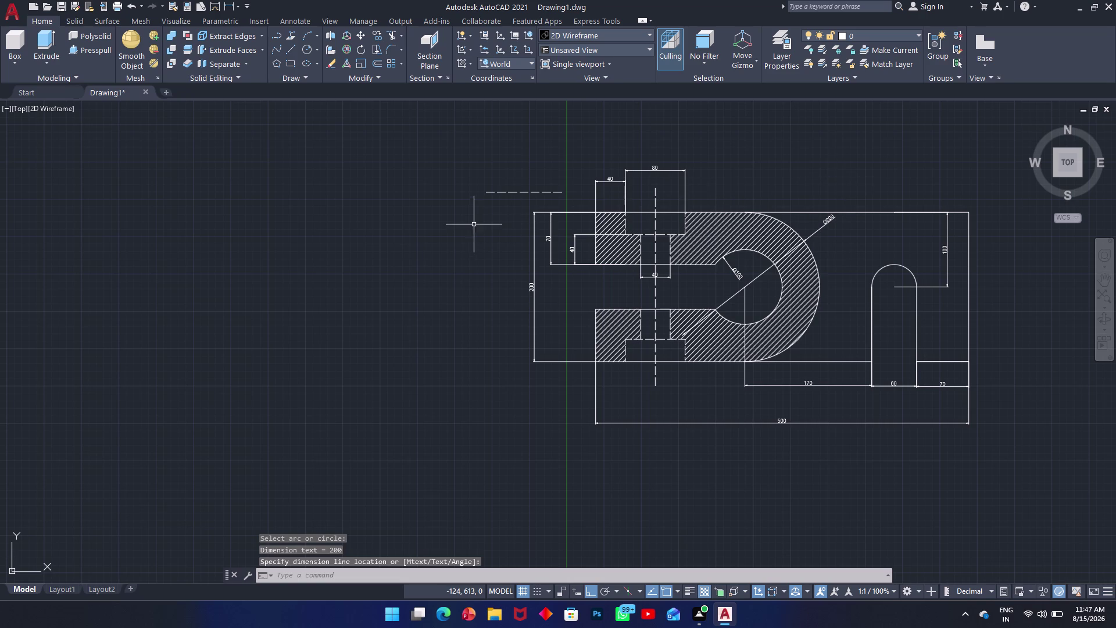
click(510, 195)
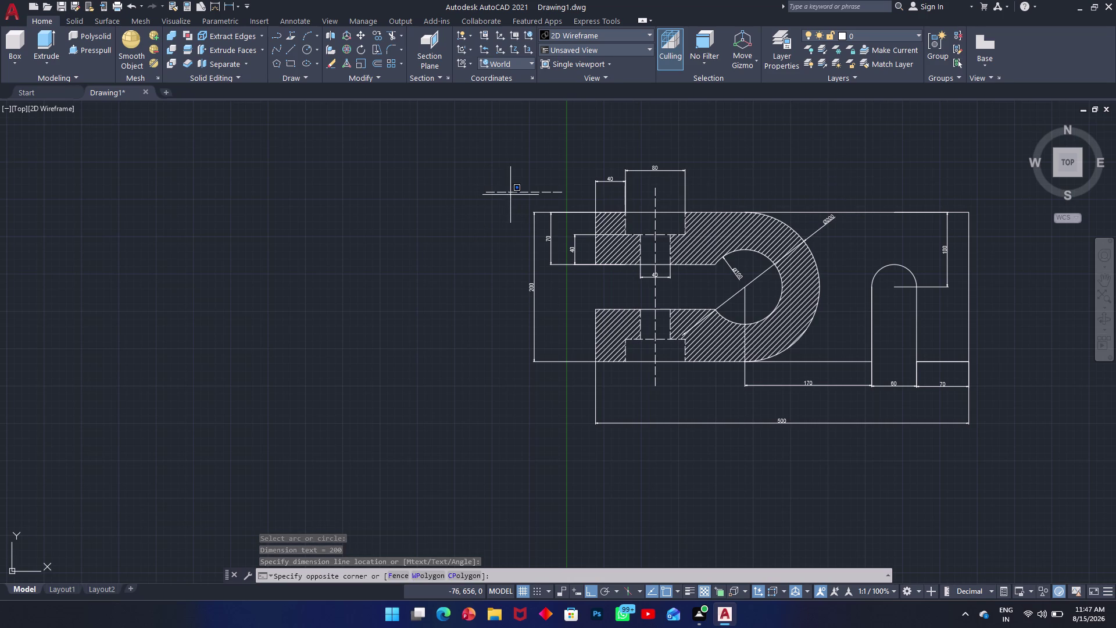
Select the stray dashed line left of the part and try deleting it.
click(503, 185)
key(BackSpace)
key(Delete)
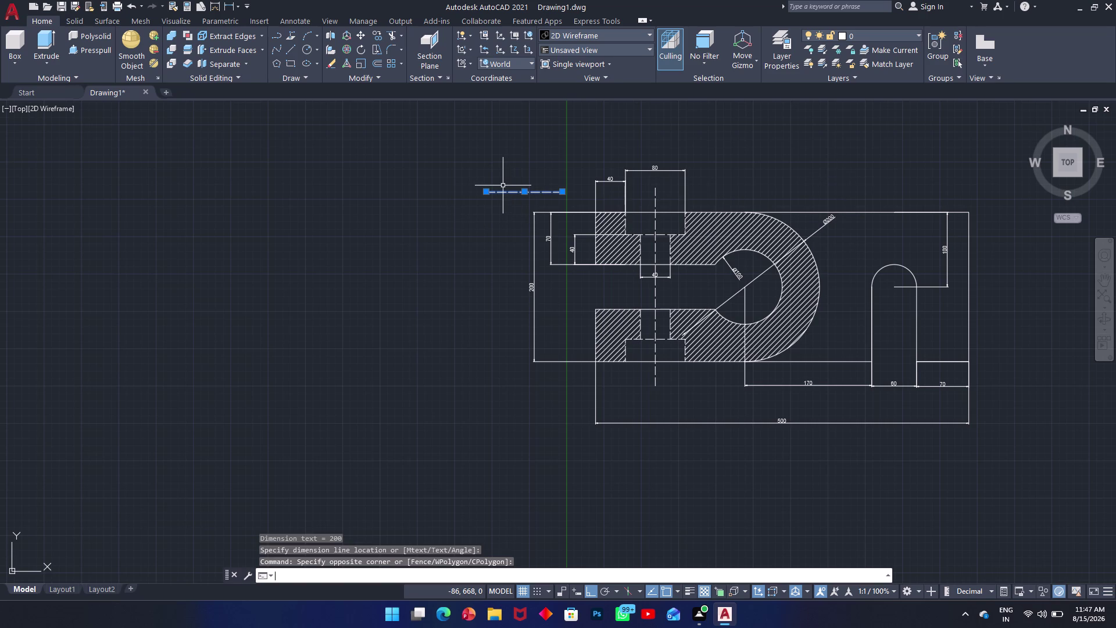
key(Delete)
key(Delete)
key(Delete)
click(535, 186)
click(491, 203)
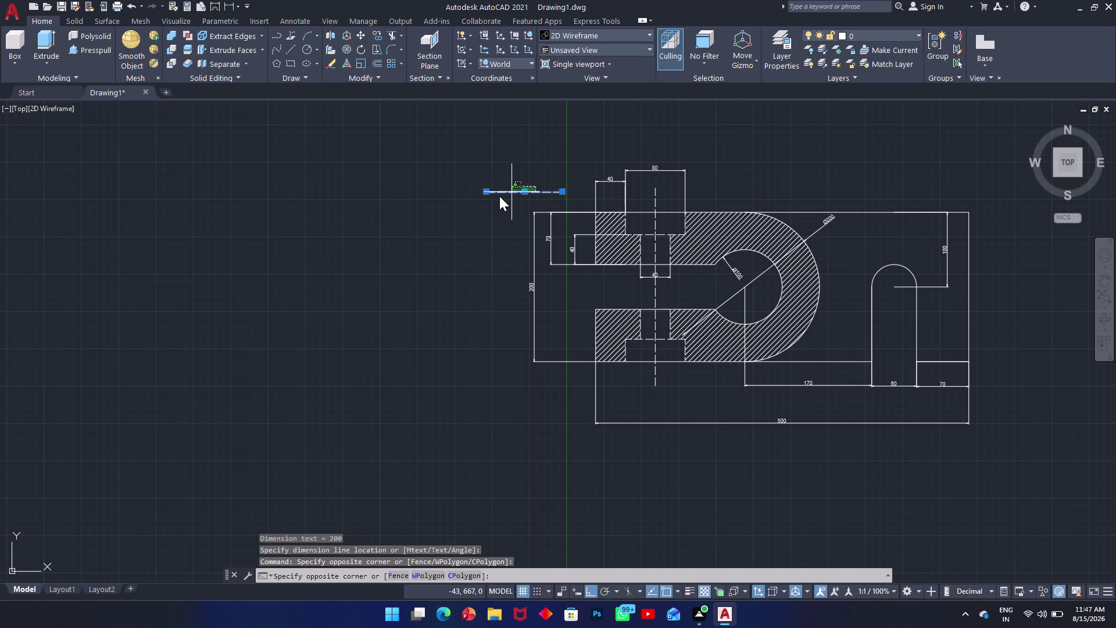
key(Escape)
Trim away the stray dashed line, then open the Dimension Style Manager.
text(tr)
key(space)
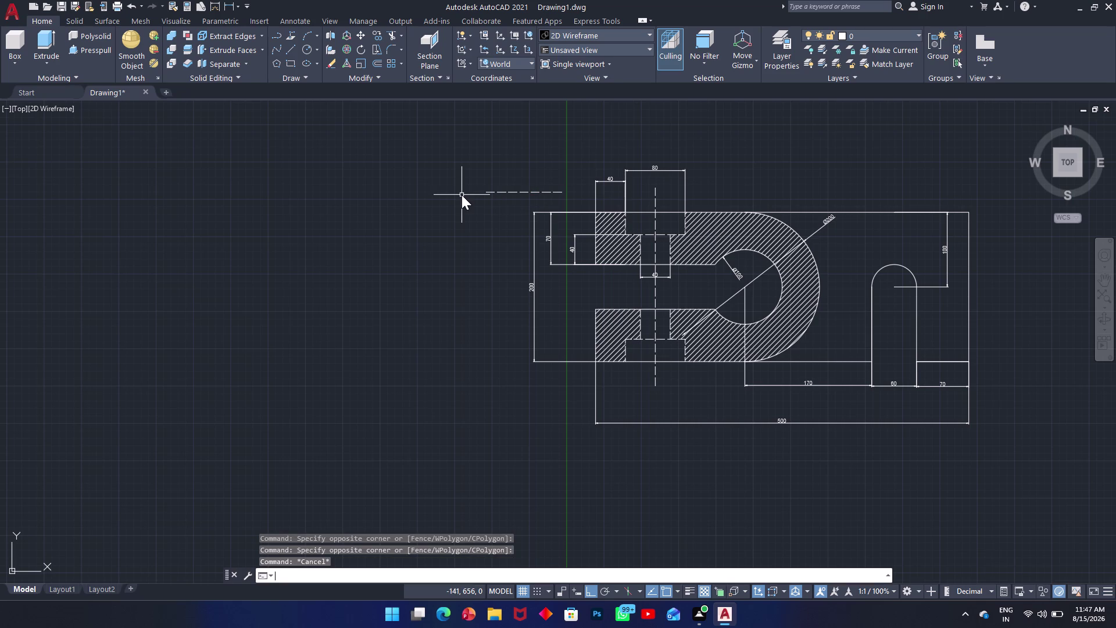
click(522, 193)
key(Escape)
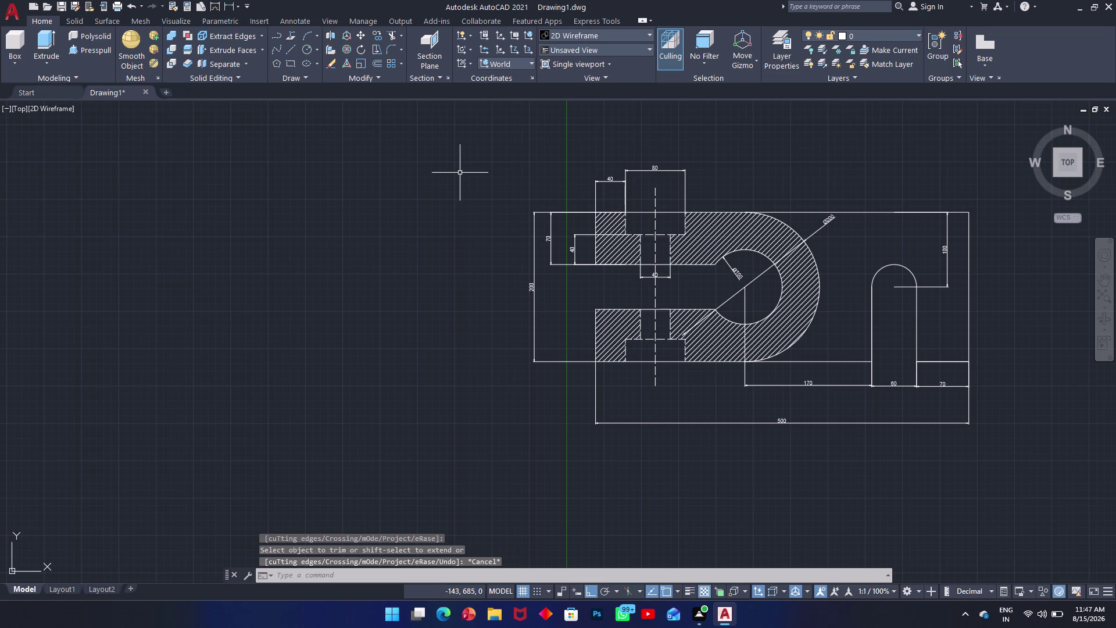
text(d)
key(space)
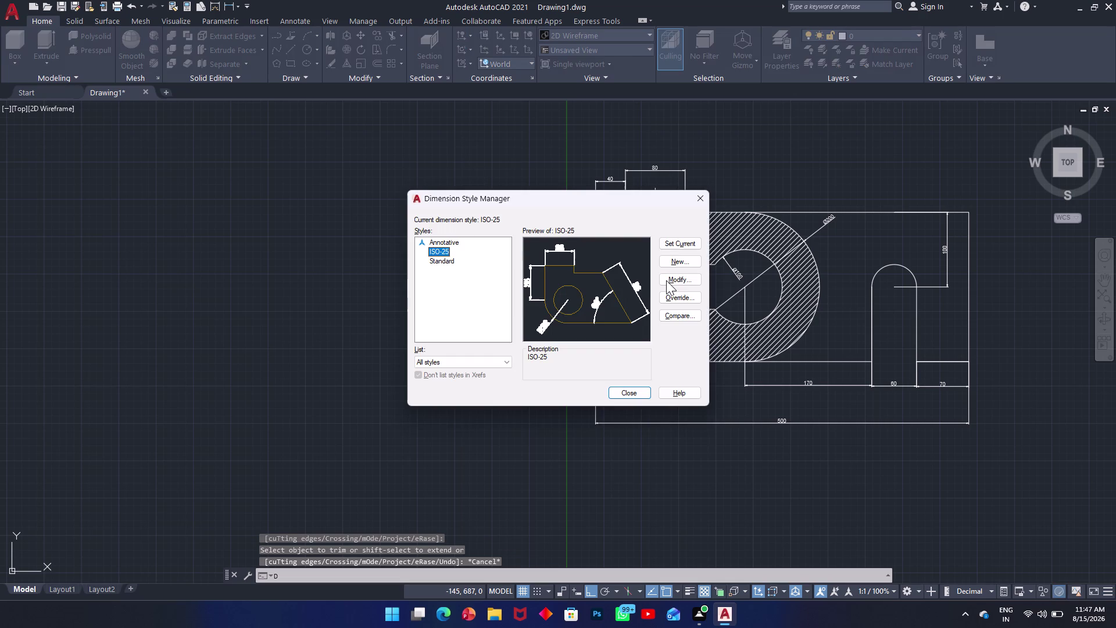
Change the ISO-25 dimension text height to 6.5.
click(666, 280)
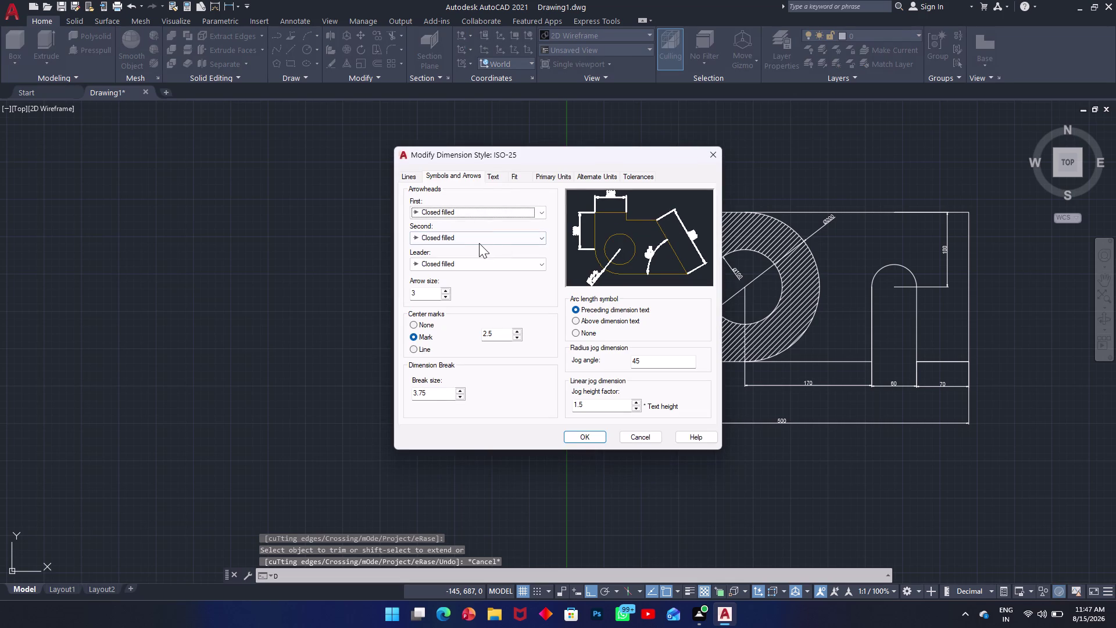
click(500, 180)
drag(534, 262, 465, 265)
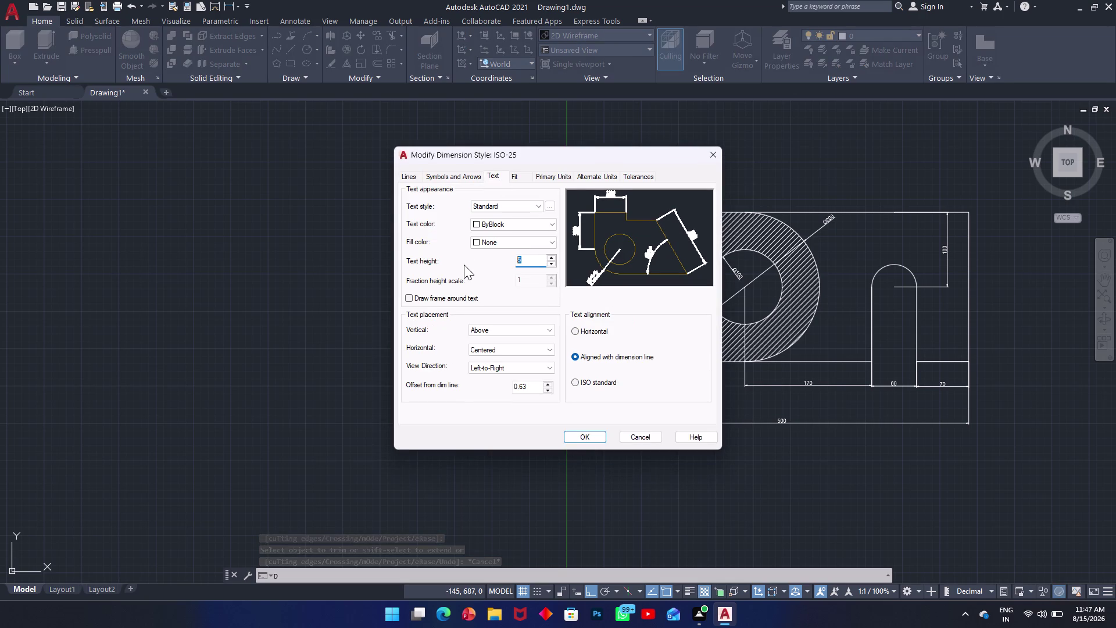
text(6.)
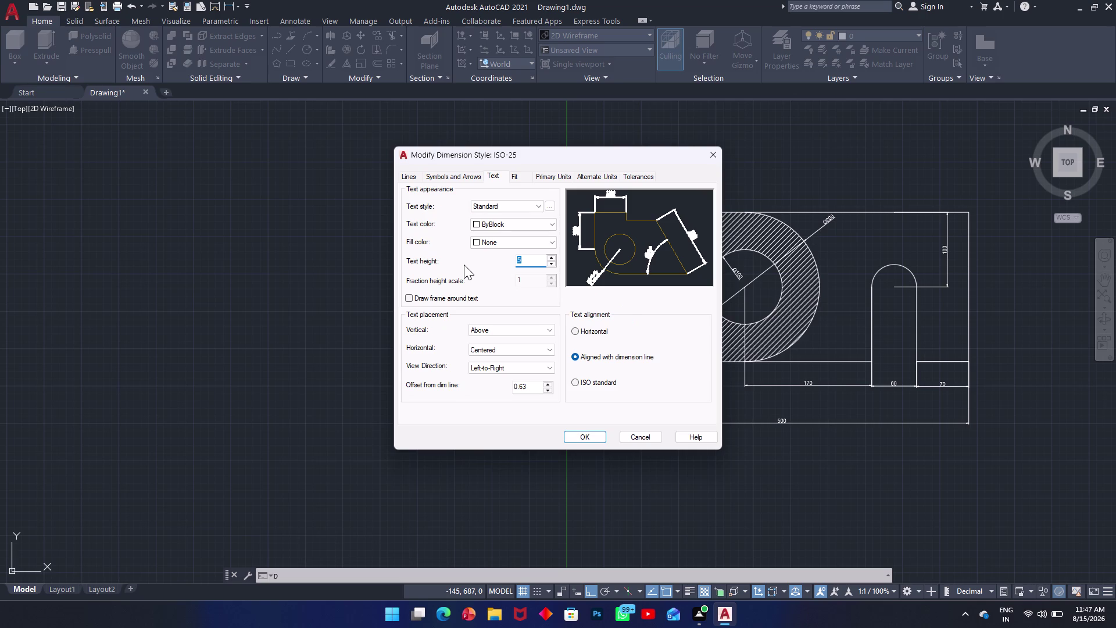
text(5)
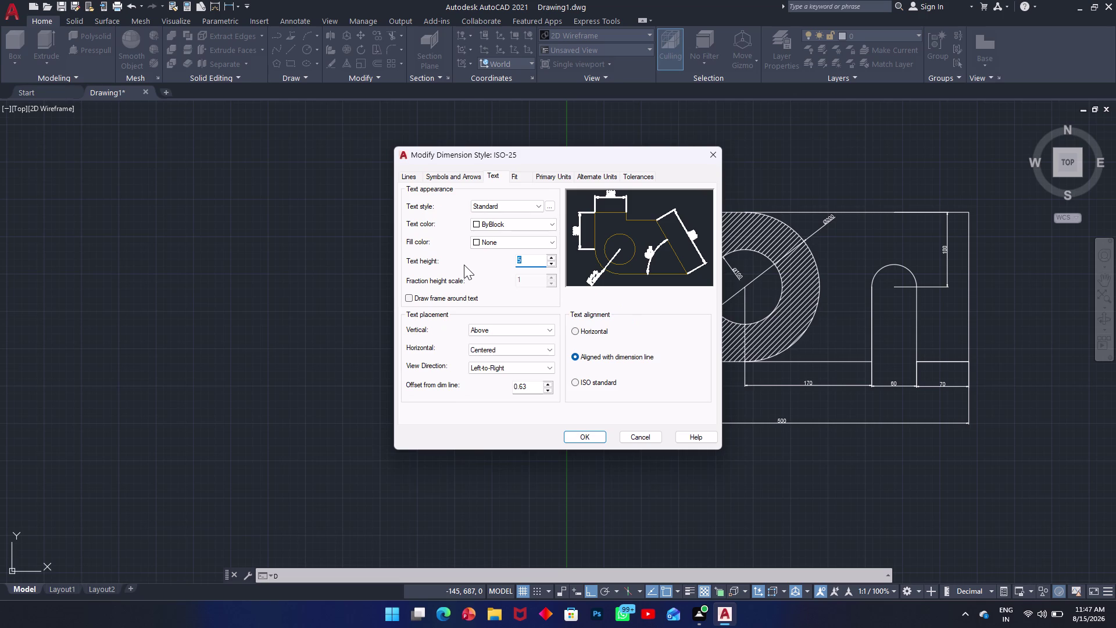
Set the ISO-25 arrow size to 4, confirm the style, and close the manager.
click(470, 176)
drag(424, 290, 416, 298)
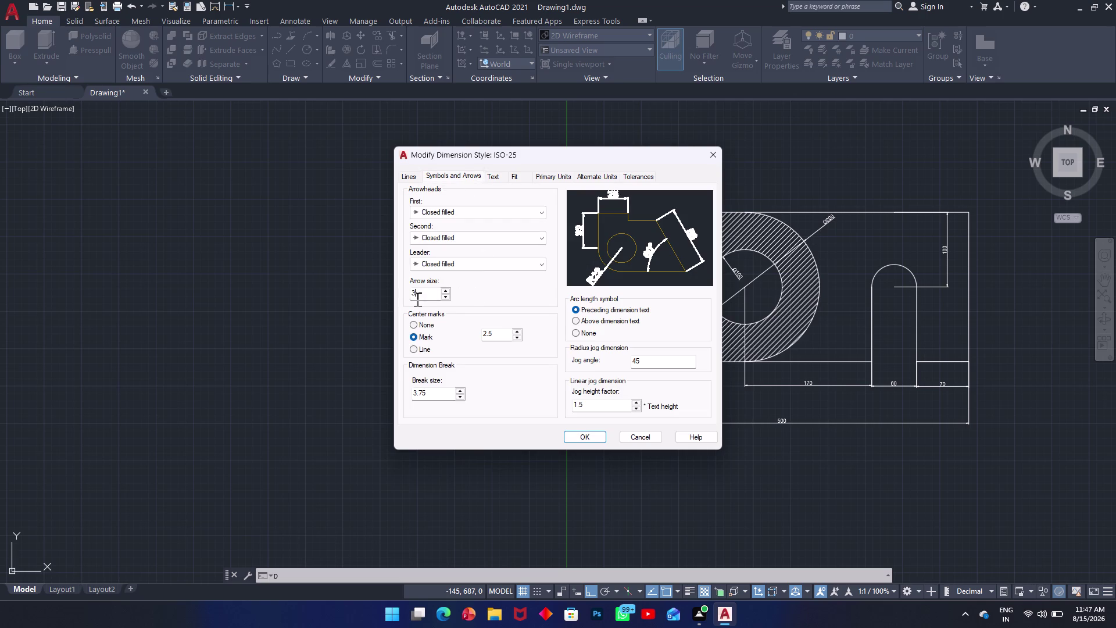
drag(416, 298, 410, 296)
key(4)
click(585, 434)
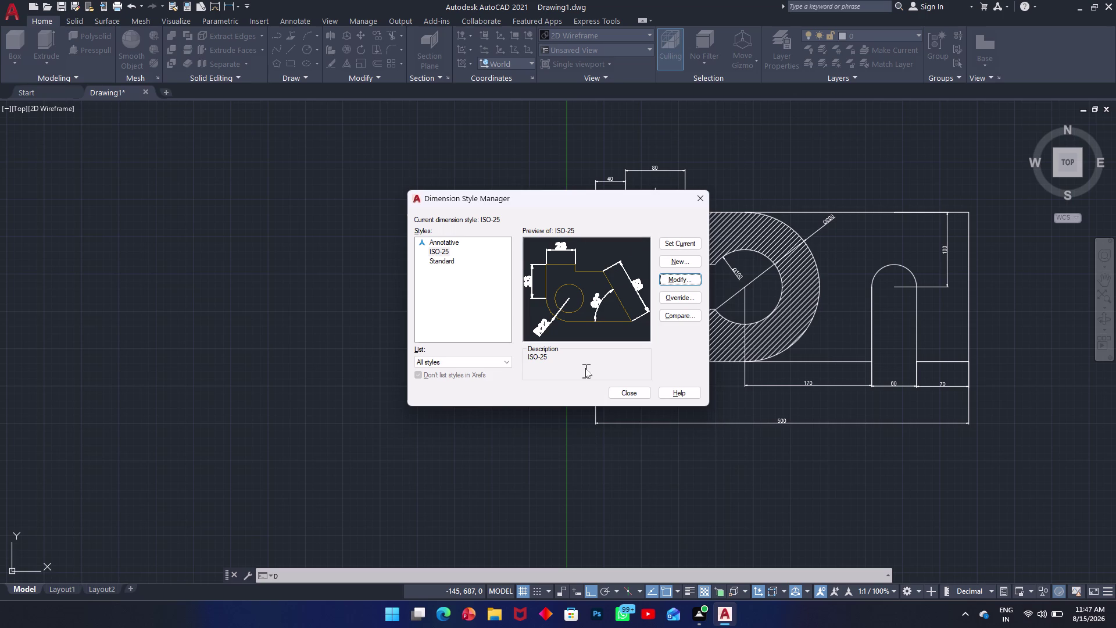
click(675, 248)
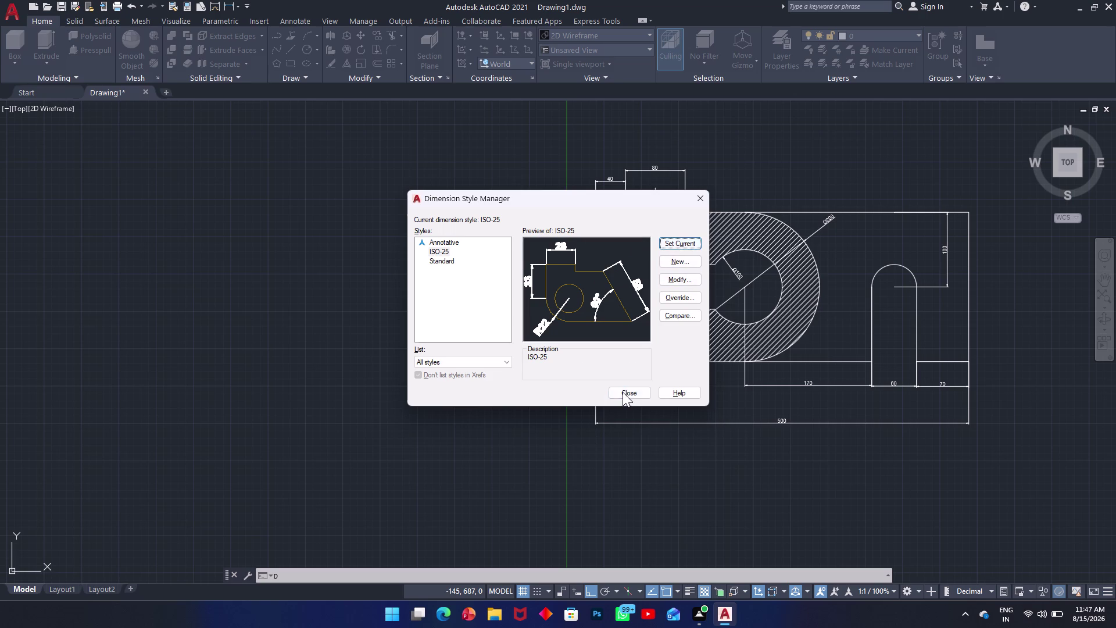
click(625, 392)
click(522, 360)
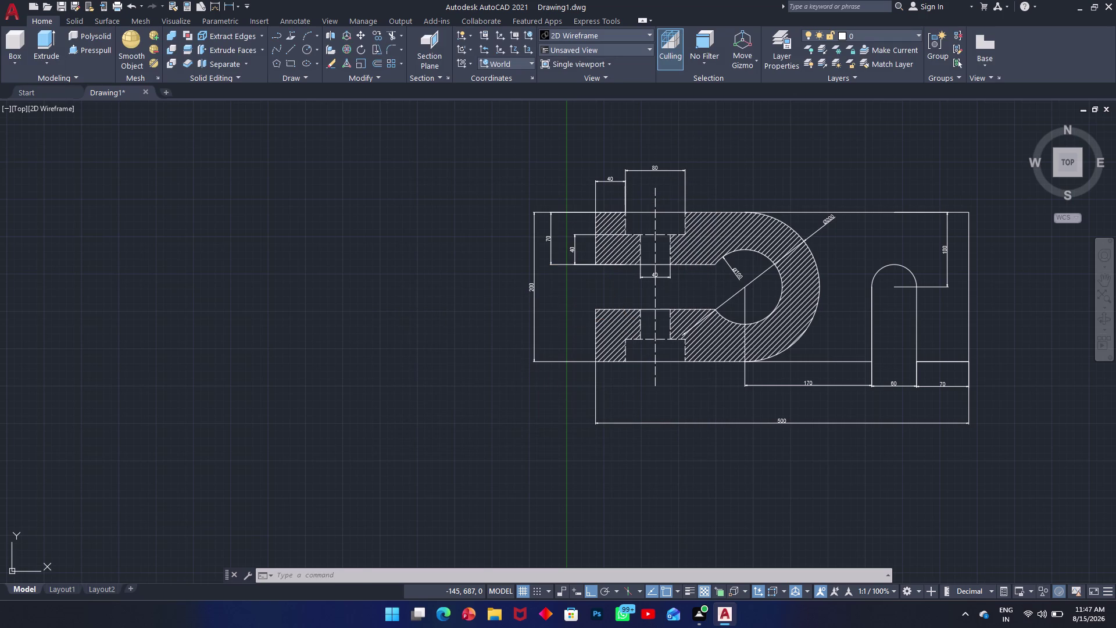
click(452, 380)
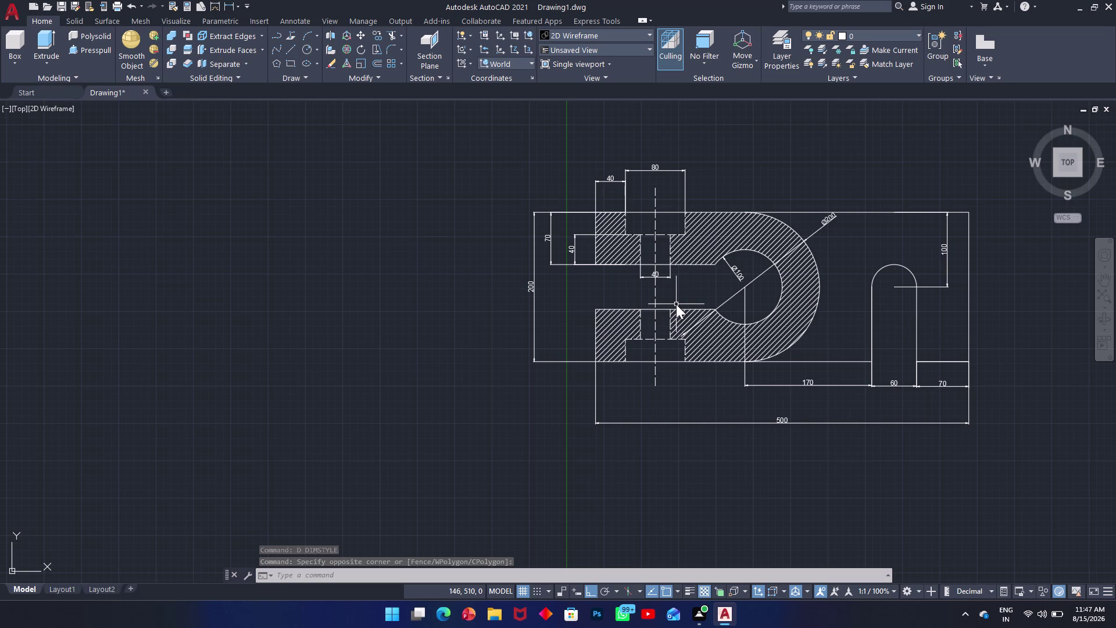
scroll(up, 3)
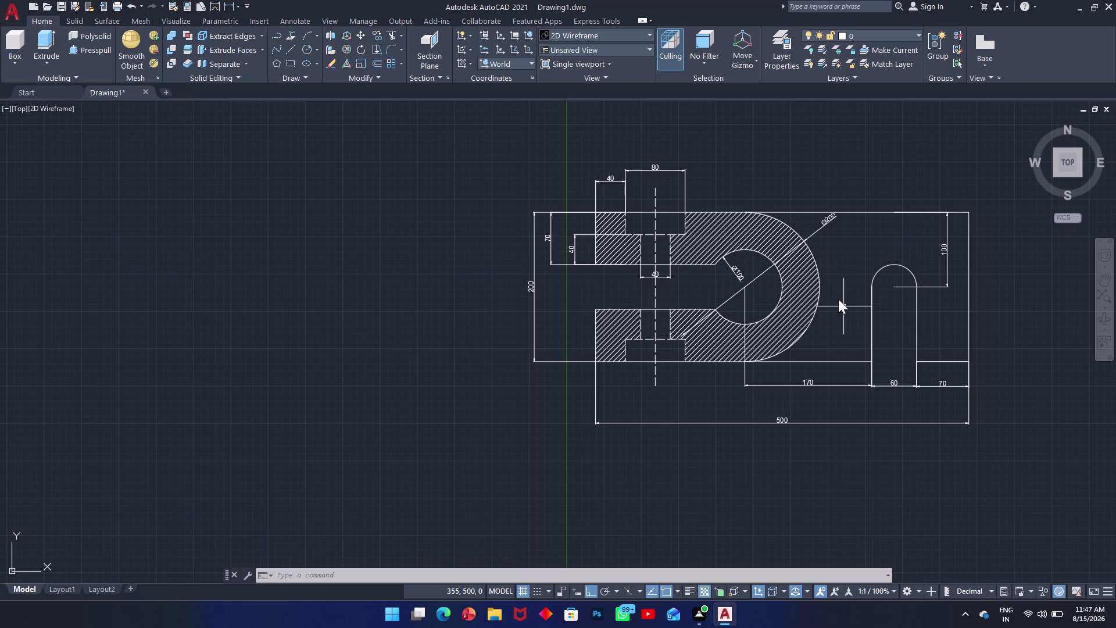
scroll(down, 3)
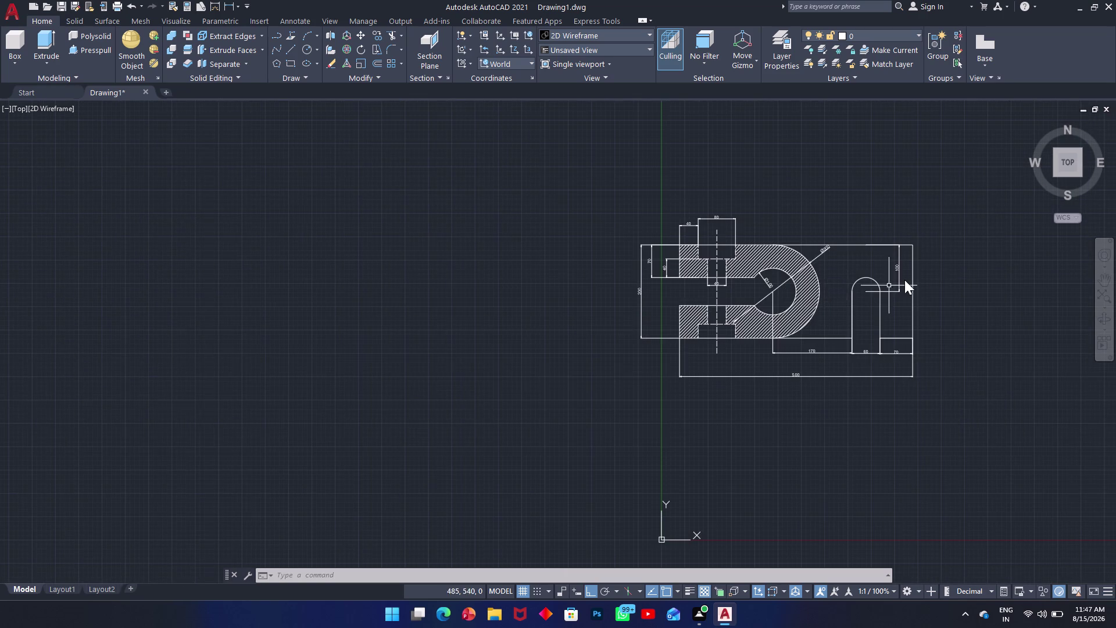
scroll(up, 3)
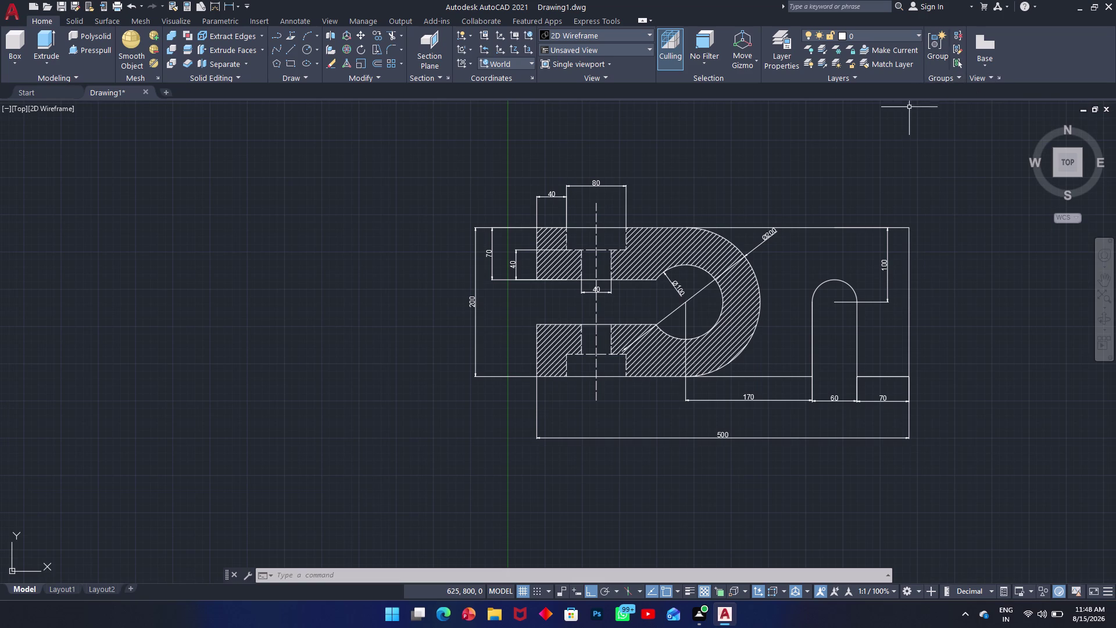
click(815, 401)
click(944, 306)
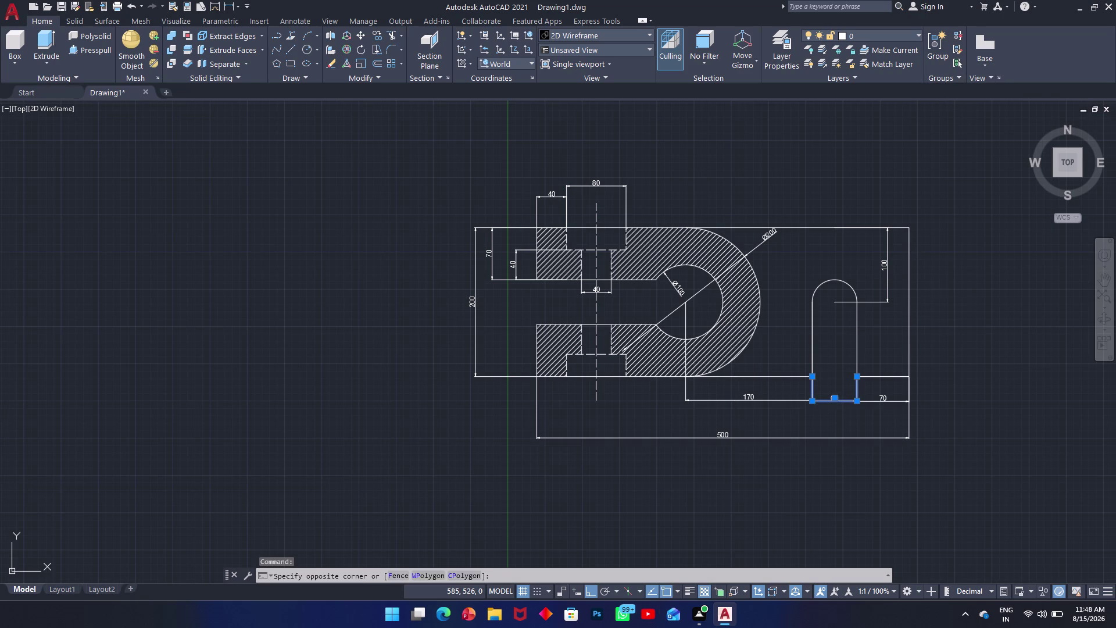
click(923, 318)
click(930, 316)
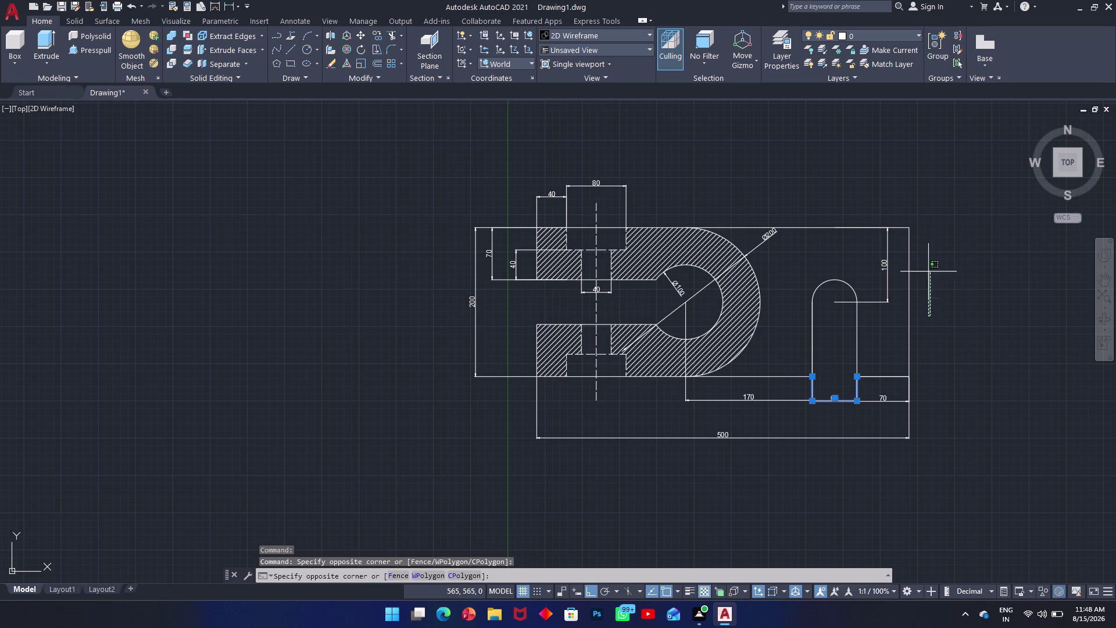
click(945, 239)
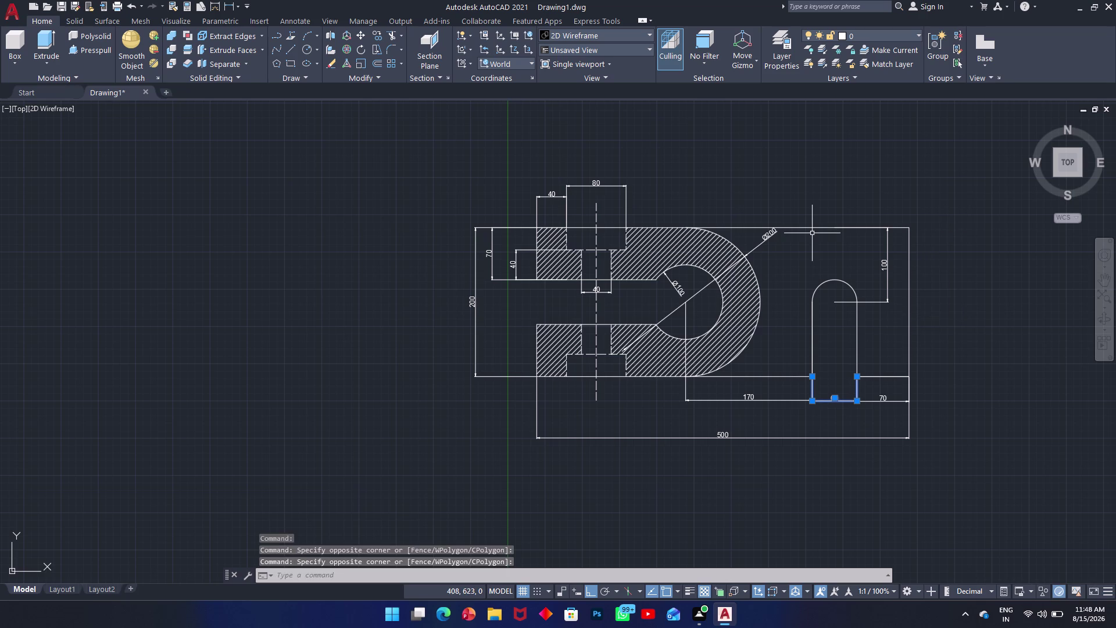
key(Escape)
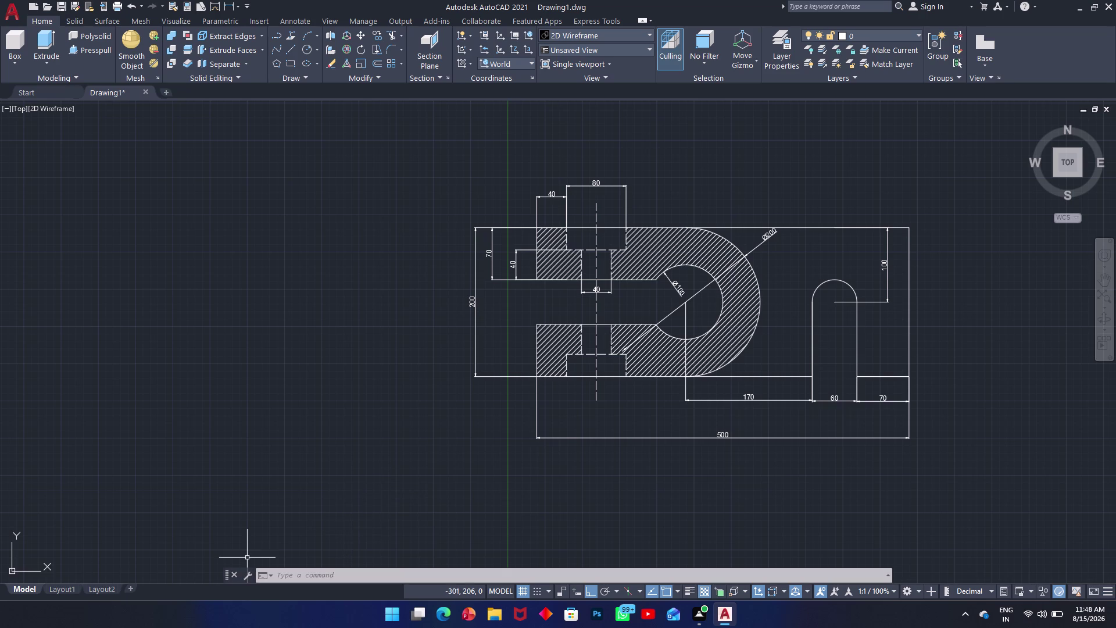
right_click(53, 590)
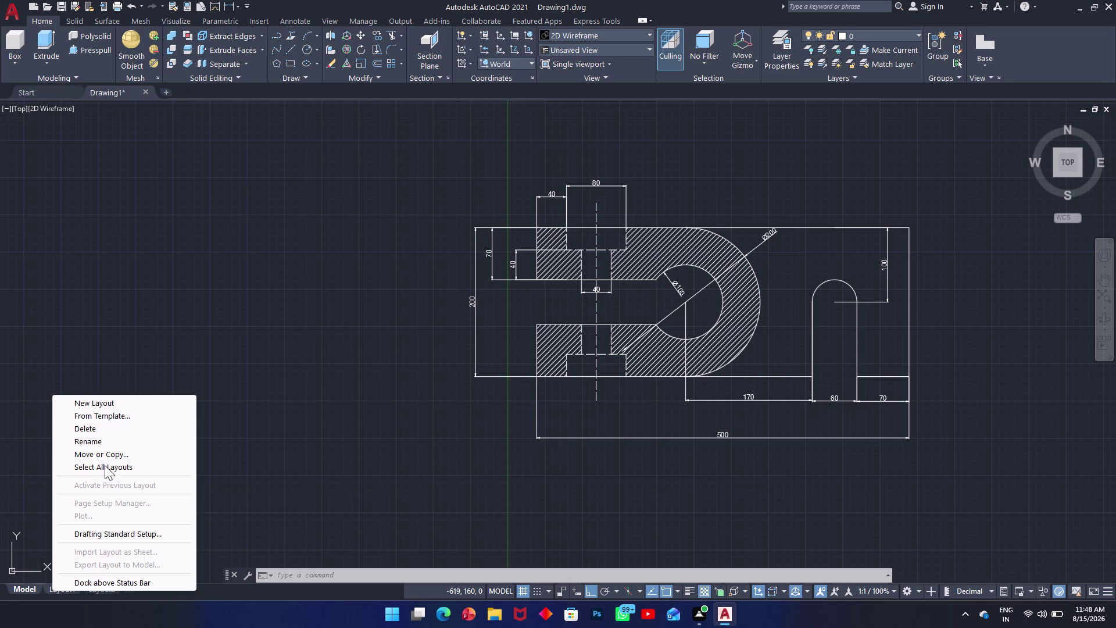
Show Layout1 and modify its page setup from the Page Setup Manager.
double_click(317, 419)
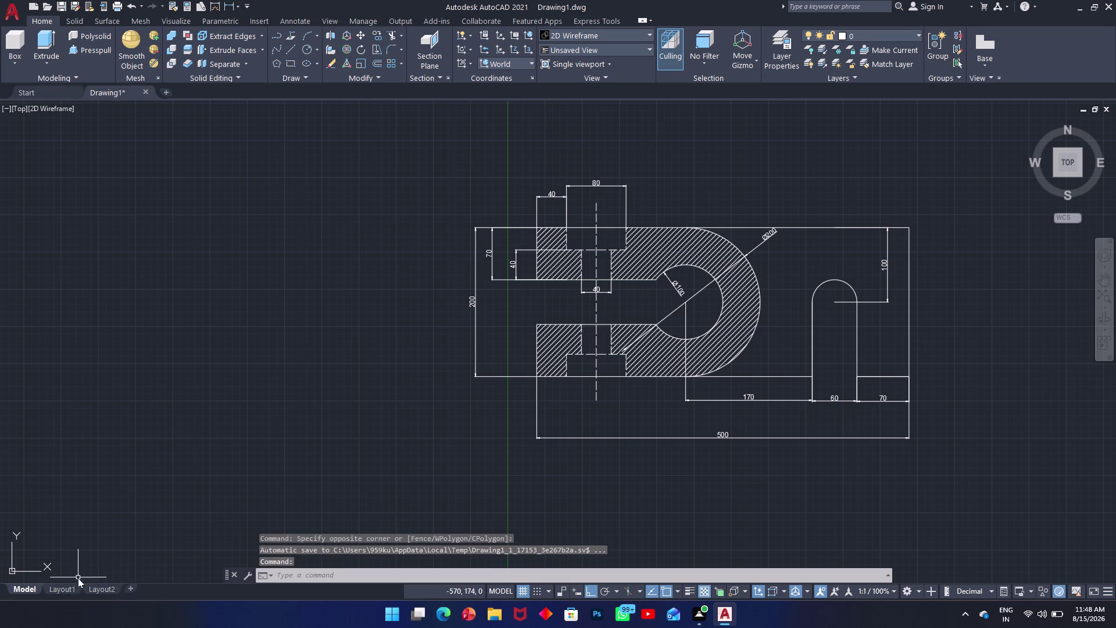
click(70, 591)
right_click(70, 591)
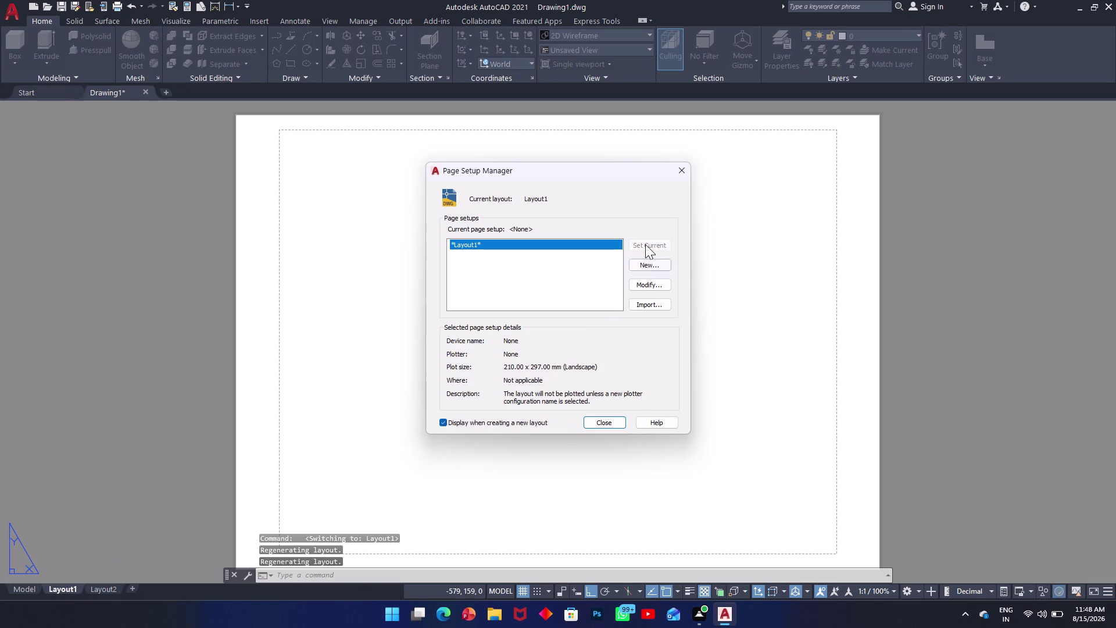
click(683, 175)
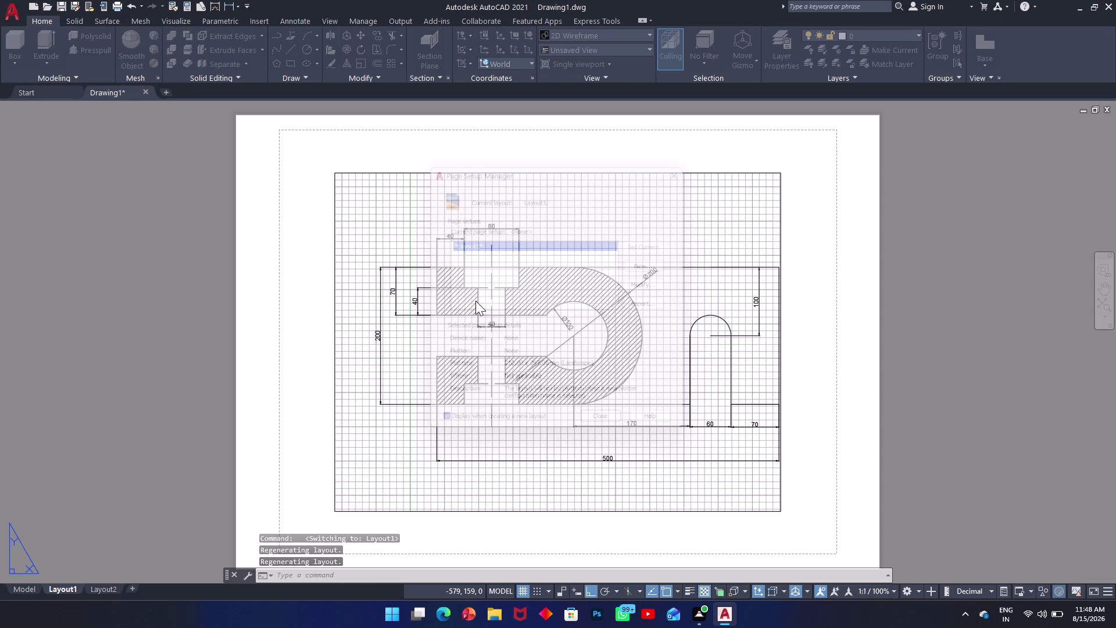
right_click(67, 588)
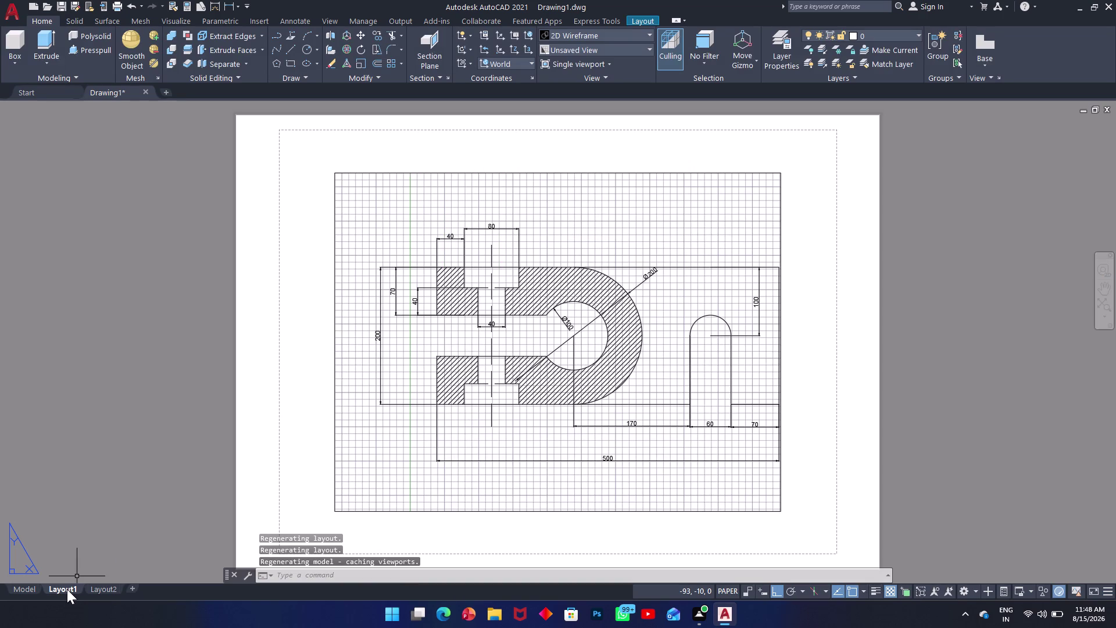
click(129, 504)
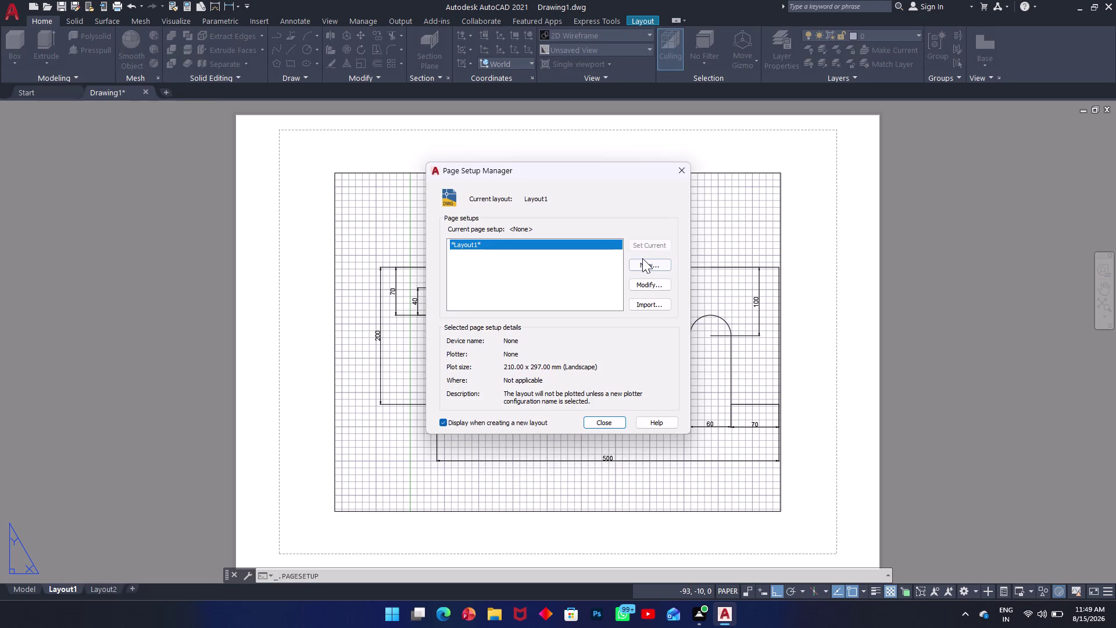
click(641, 288)
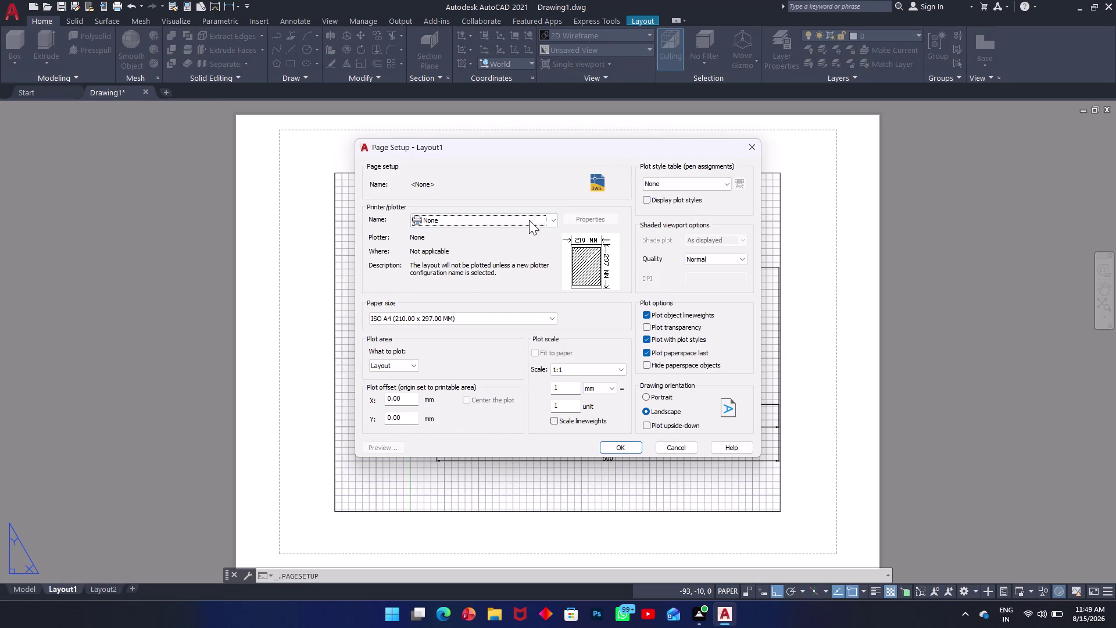
Choose DWG To PDF.pc3 as the Layout1 plotter.
click(529, 219)
click(460, 333)
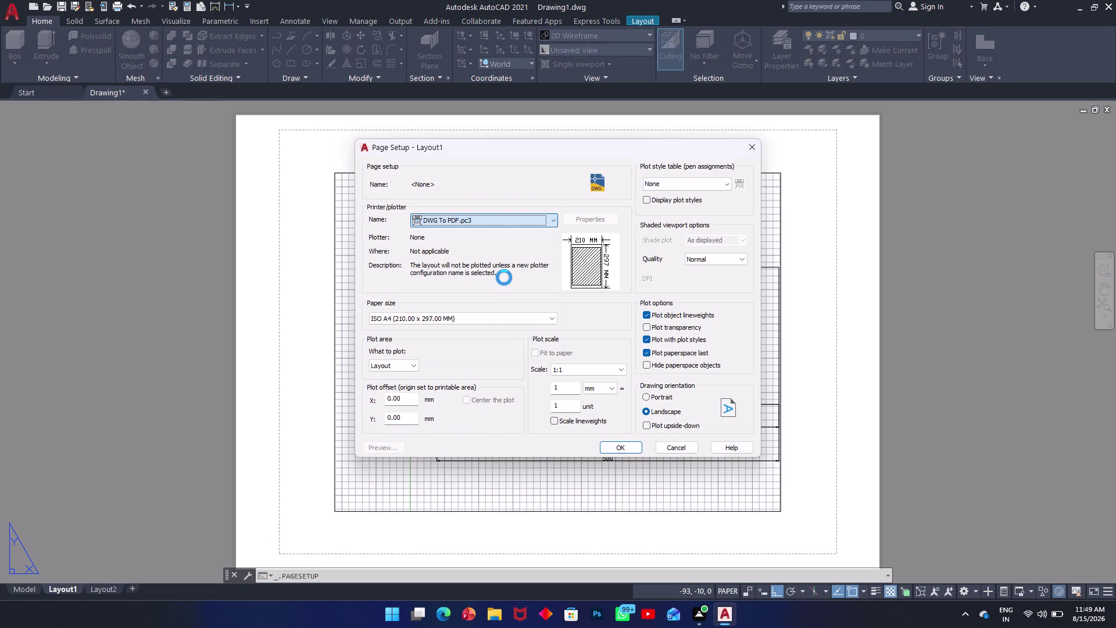
click(542, 324)
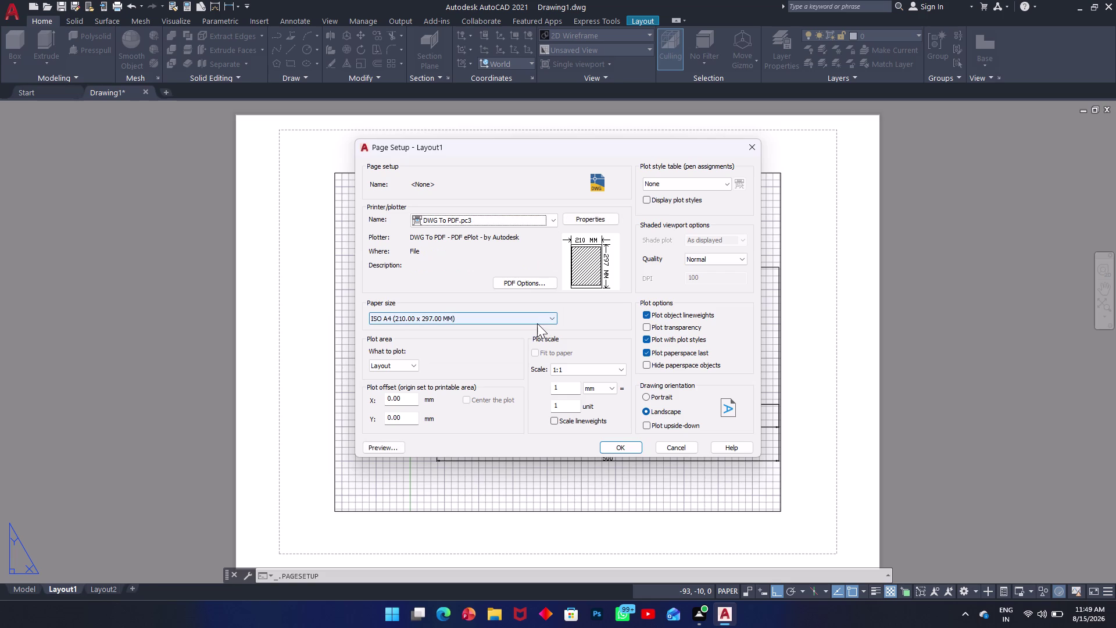
Pick ISO full bleed A4 (297 × 210 mm) paper and confirm the page setup.
click(539, 320)
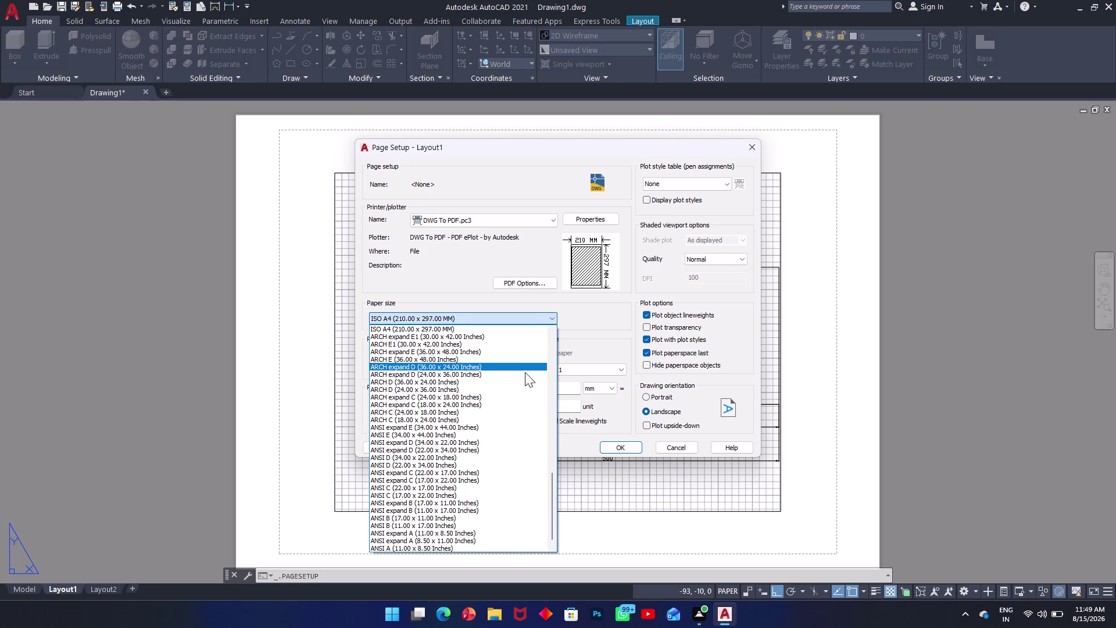
scroll(down, 3)
scroll(down, 3)
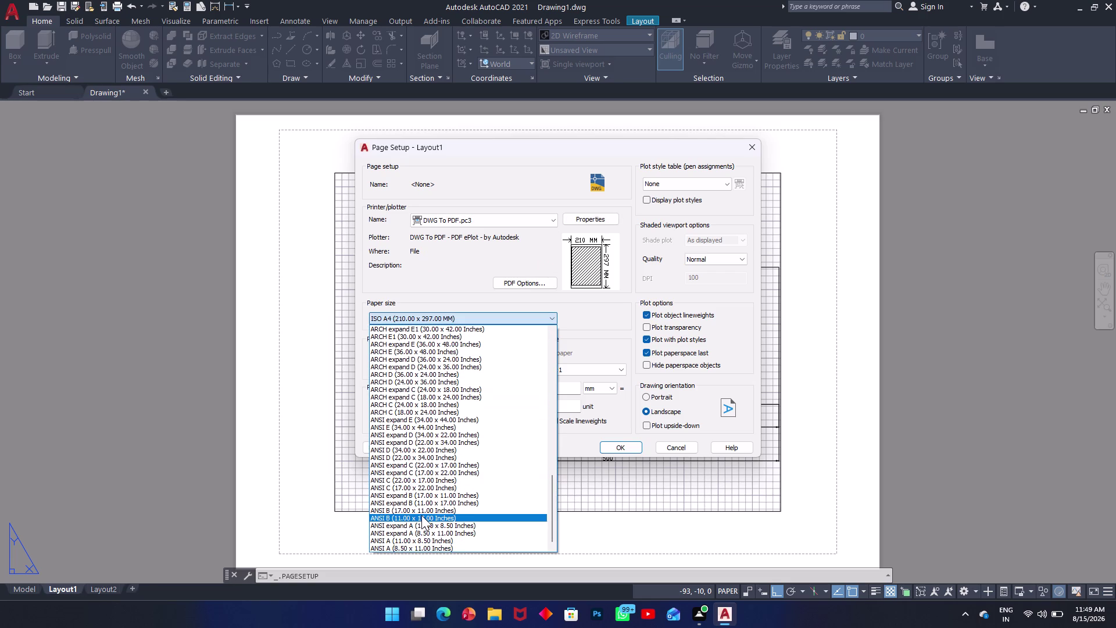
scroll(down, 3)
scroll(up, 3)
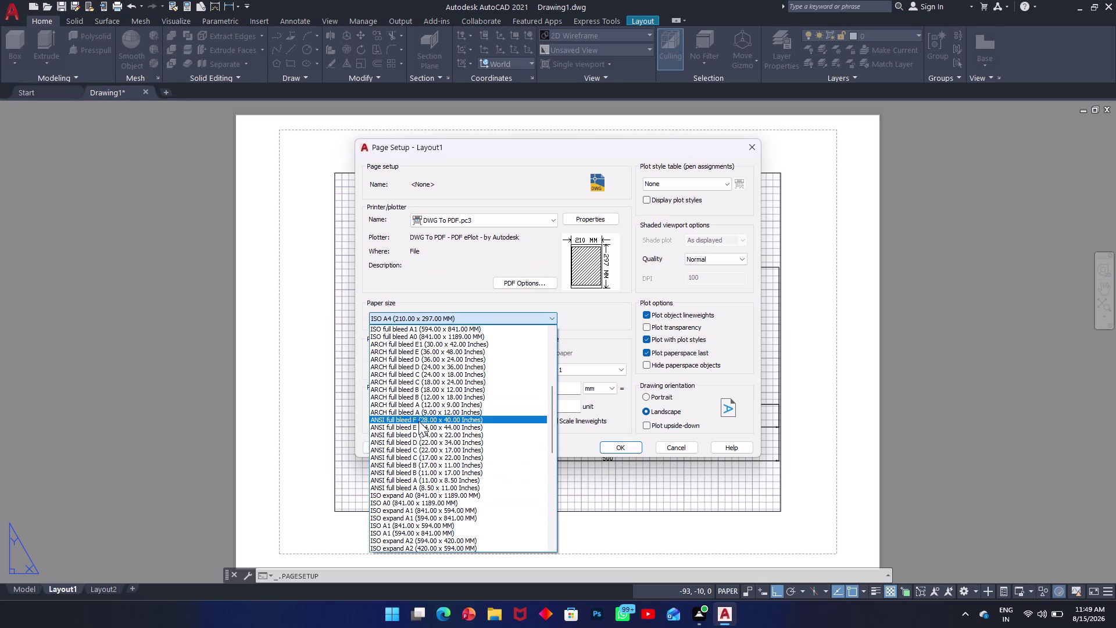
scroll(up, 3)
scroll(up, 3)
scroll(up, 3)
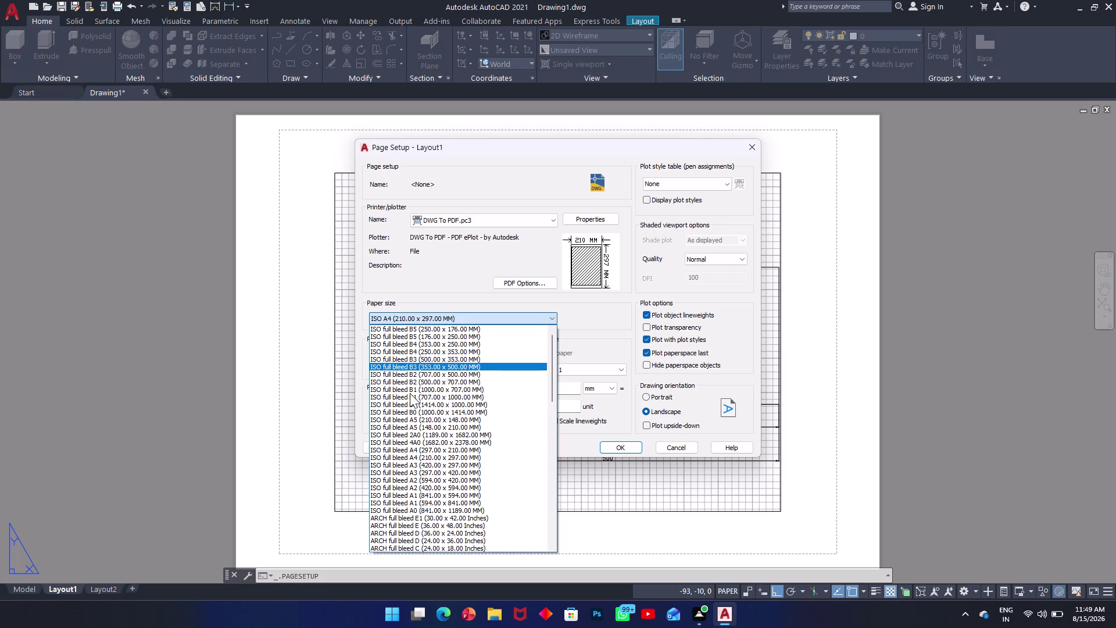
scroll(down, 3)
scroll(down, 3)
scroll(up, 3)
scroll(down, 3)
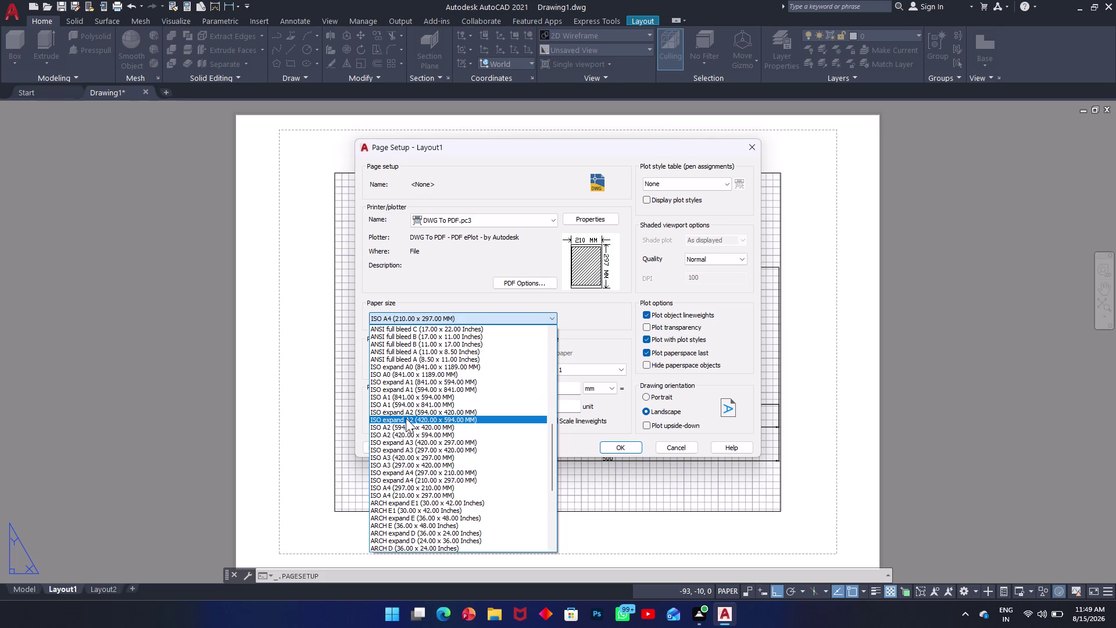
scroll(down, 3)
scroll(up, 3)
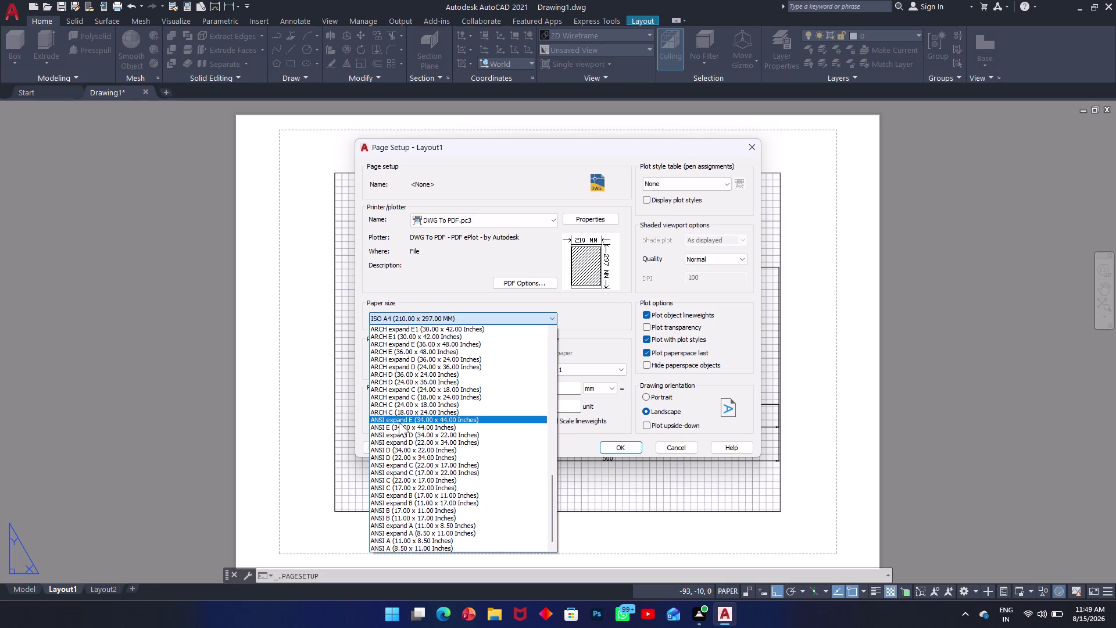
scroll(up, 3)
scroll(up, 3)
scroll(up, 3)
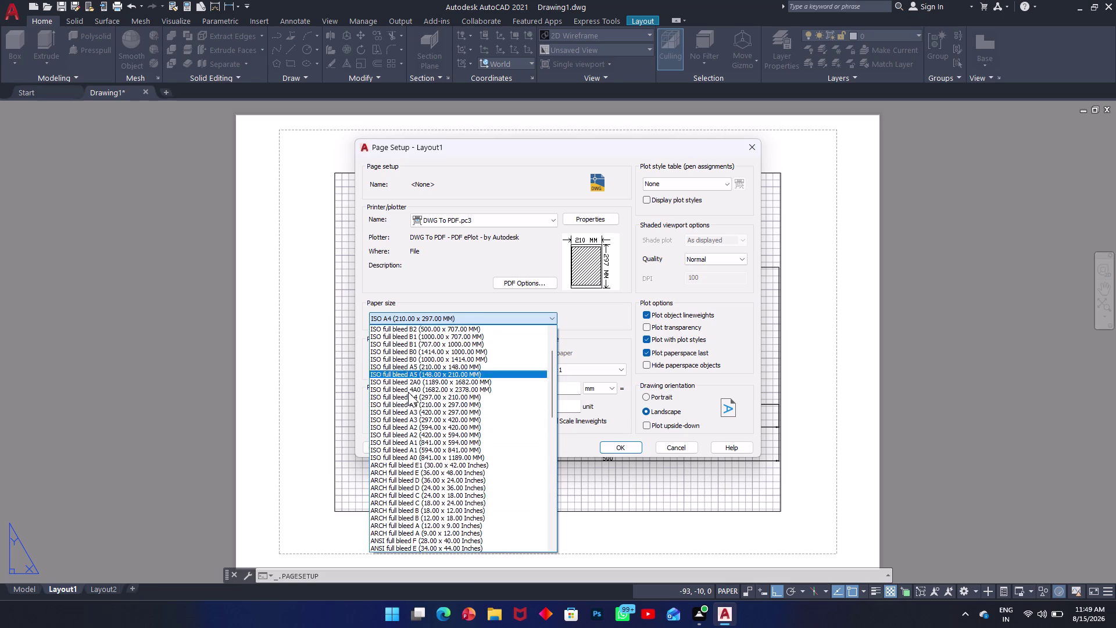
click(409, 399)
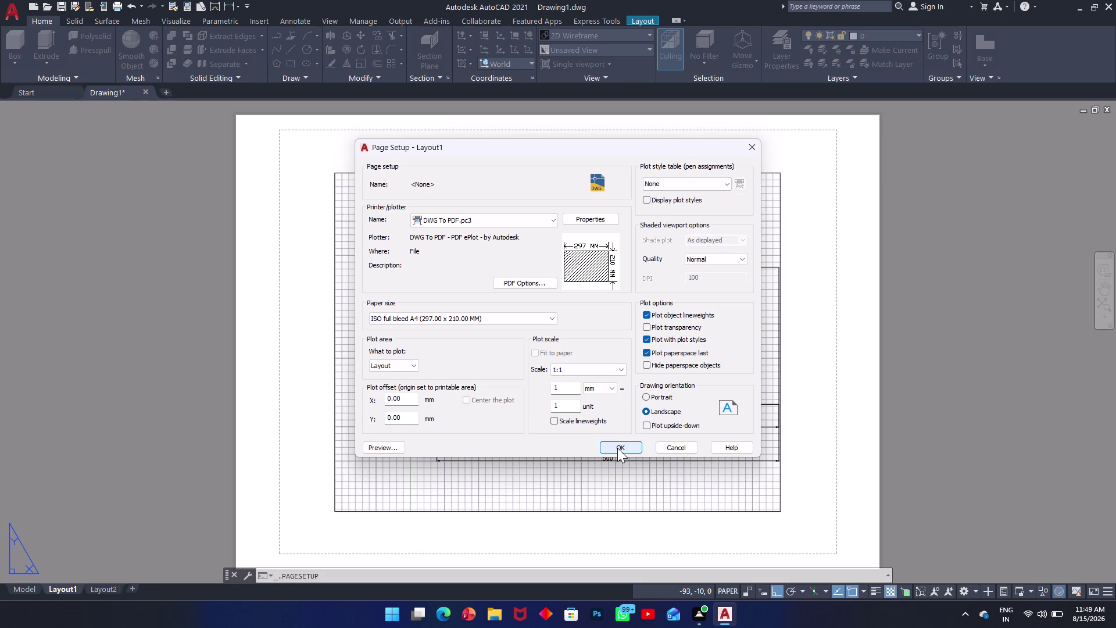
click(633, 447)
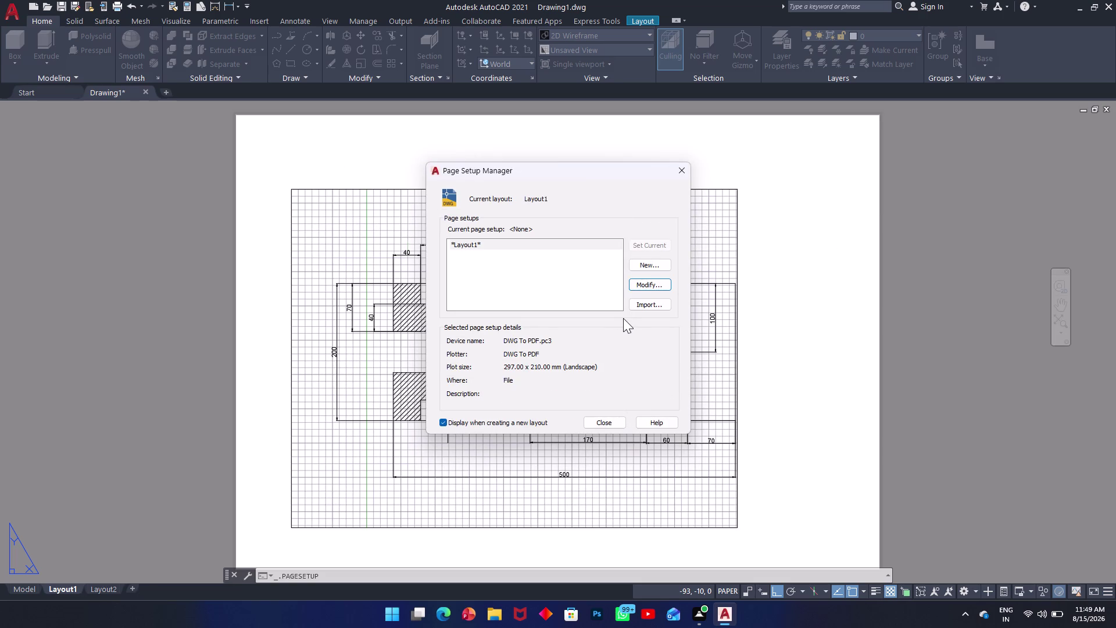
click(601, 424)
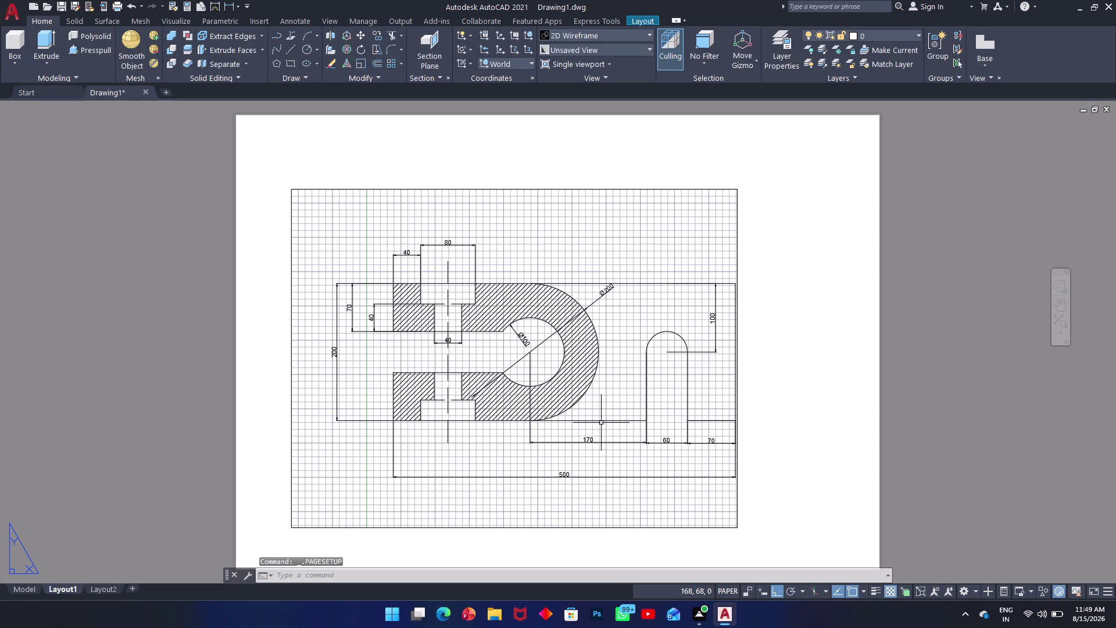
Delete the existing viewport on Layout1.
drag(752, 196, 745, 201)
click(705, 209)
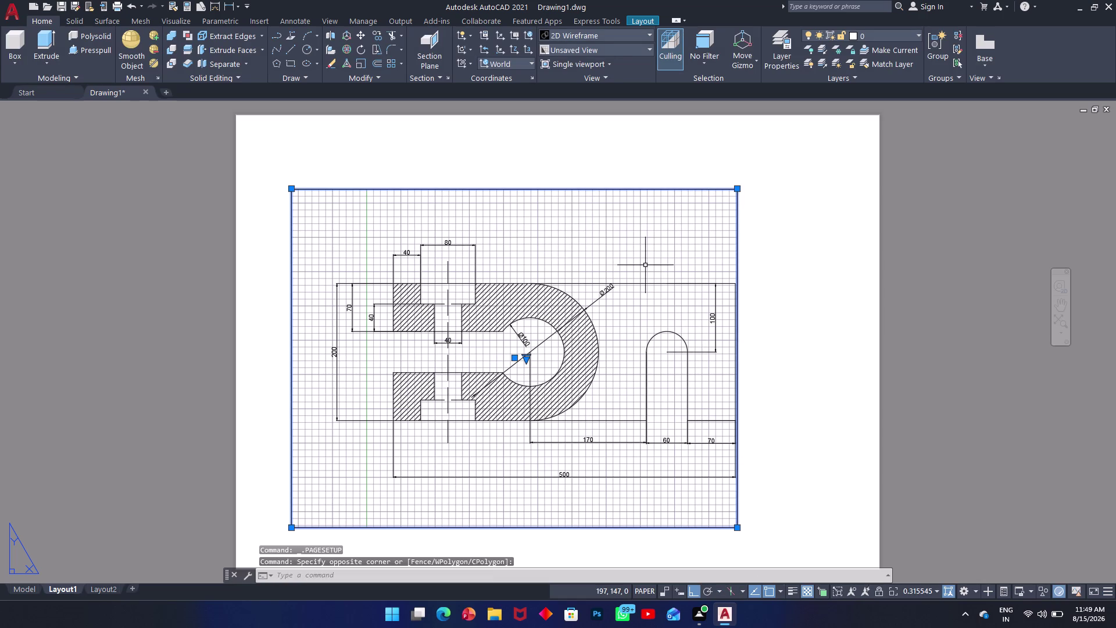
key(Delete)
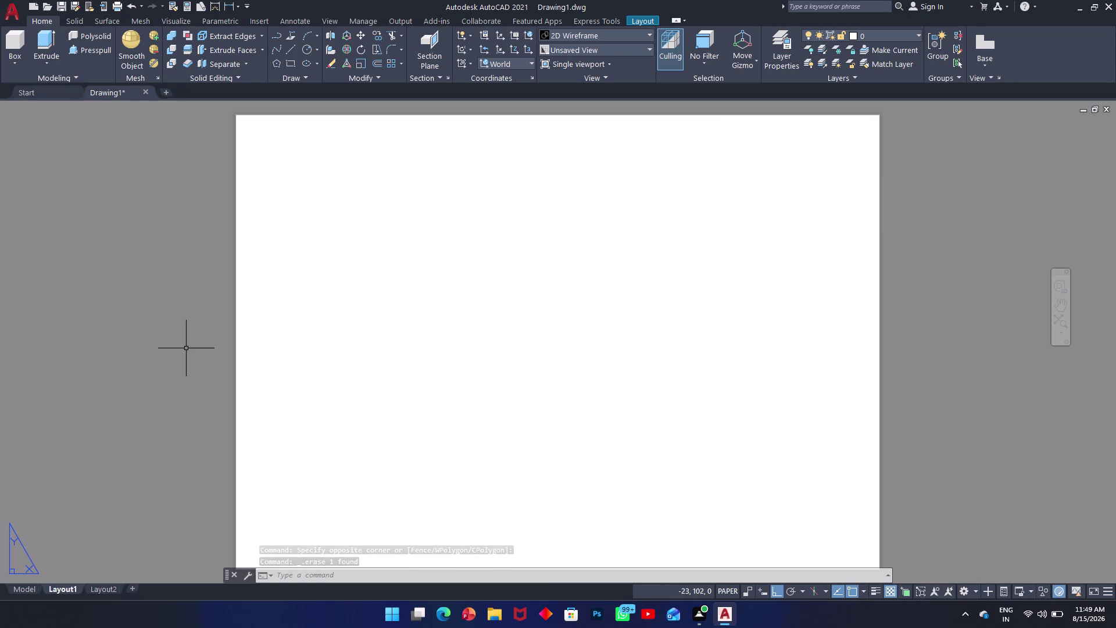
Create a new rectangular viewport with MV spanning most of the sheet.
text(mv)
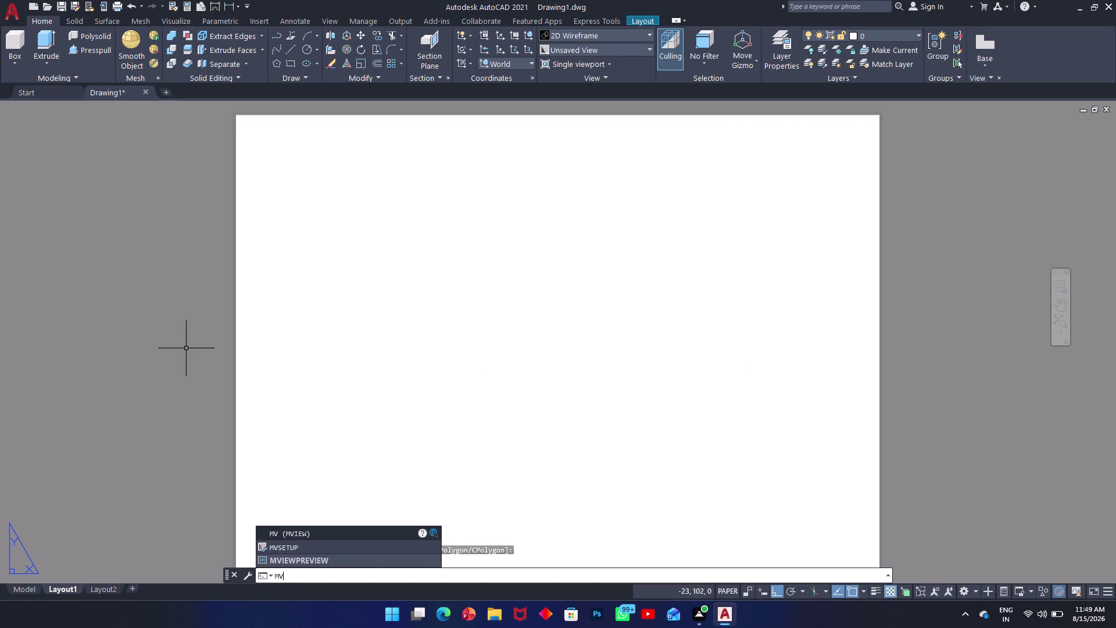
key(Return)
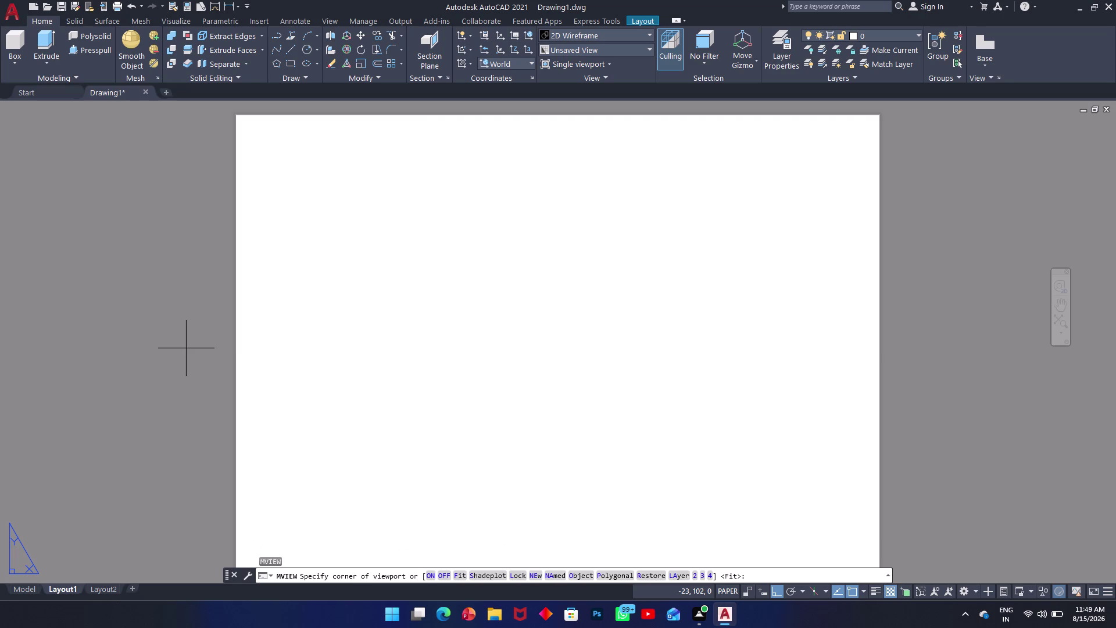
click(280, 138)
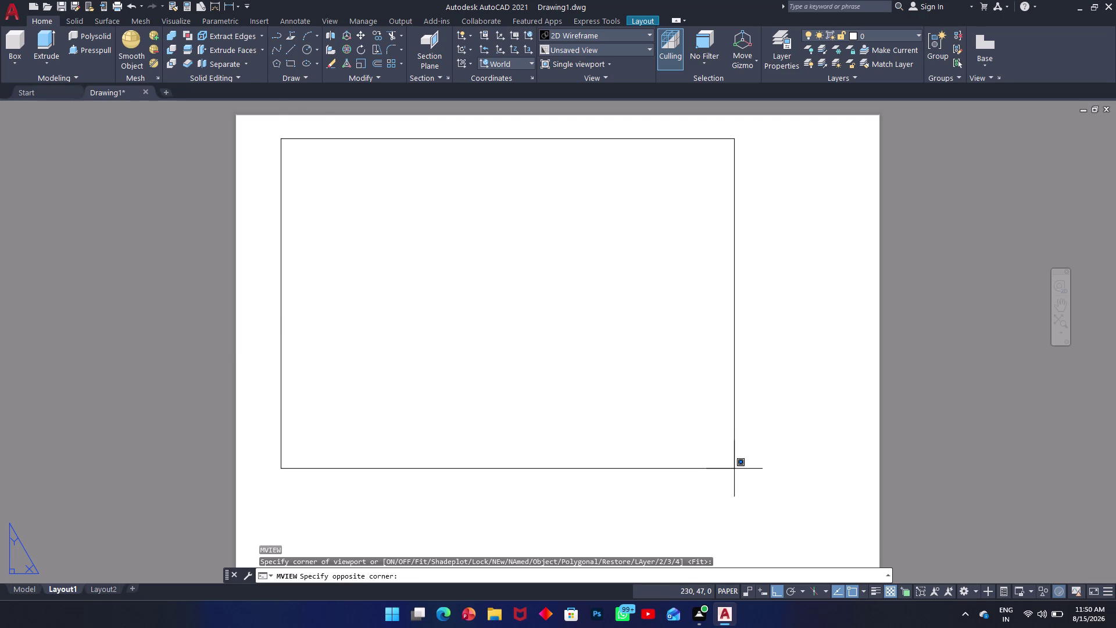
click(833, 548)
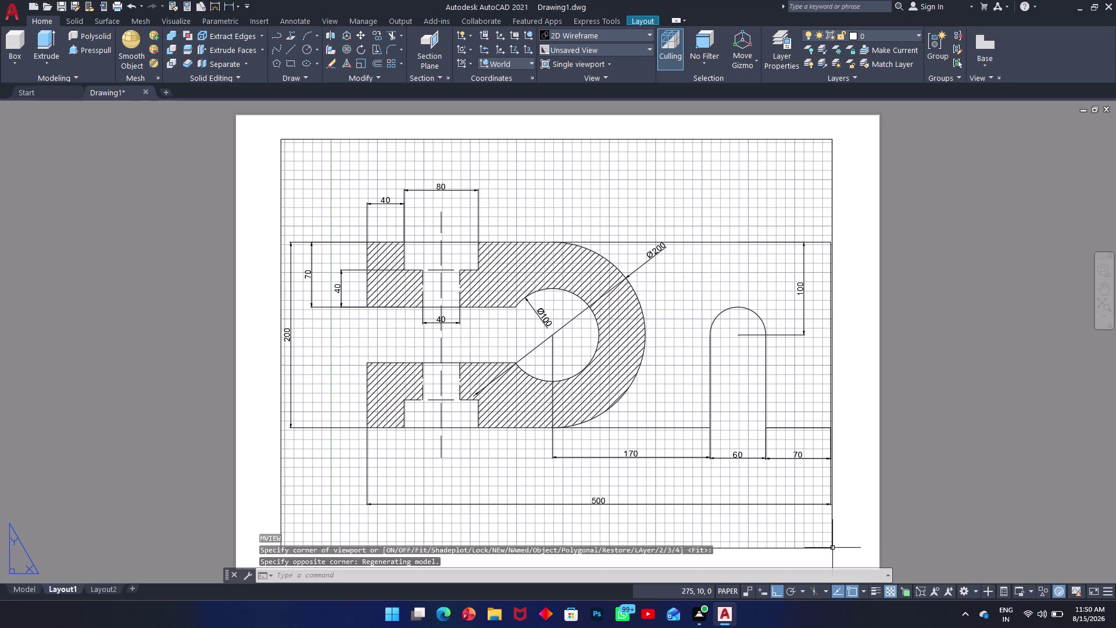
right_click(617, 525)
Turn the grid off in model space.
click(599, 526)
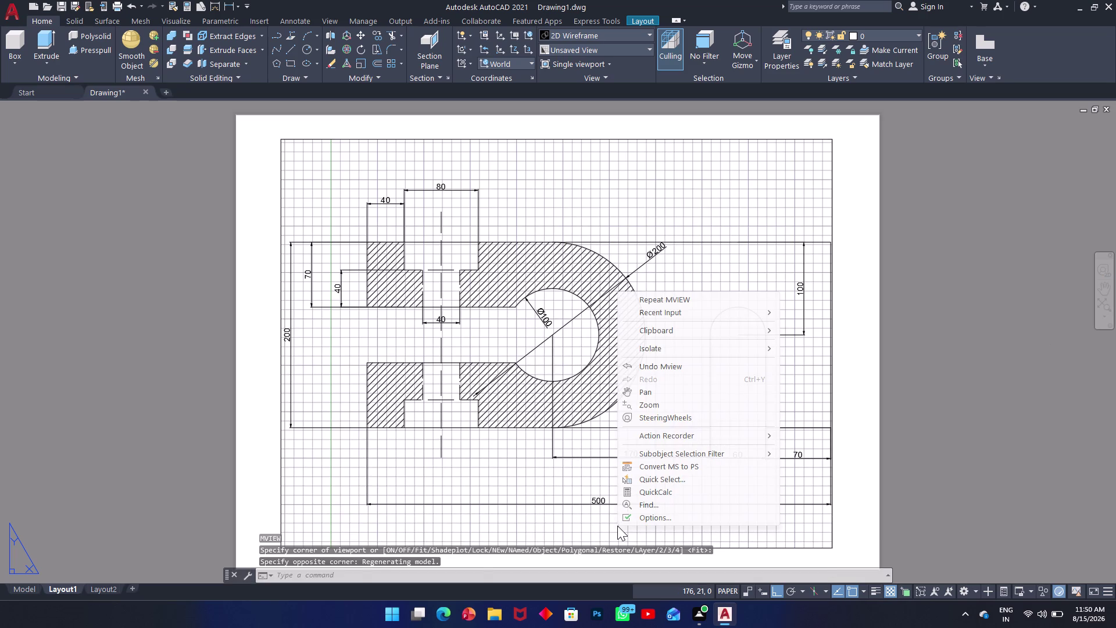
click(606, 530)
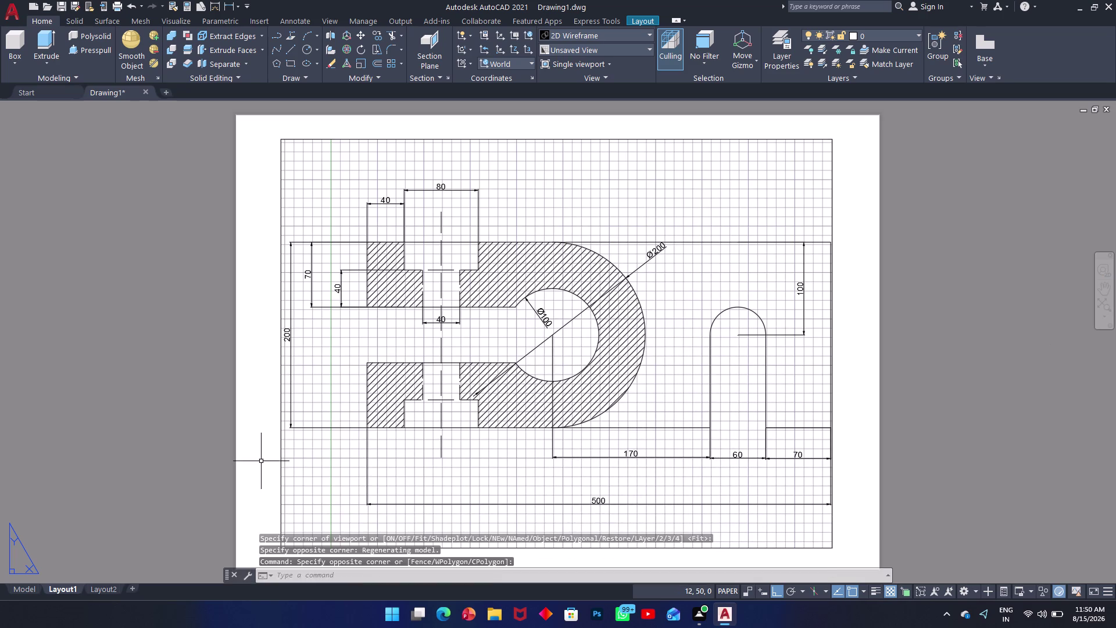
click(25, 591)
right_click(308, 461)
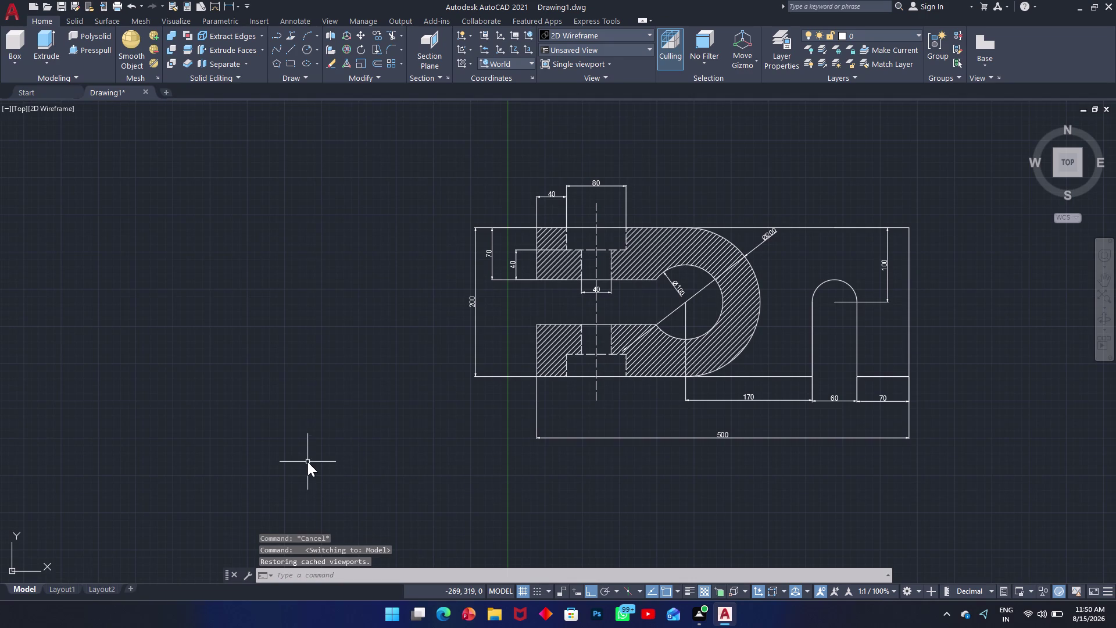
click(300, 507)
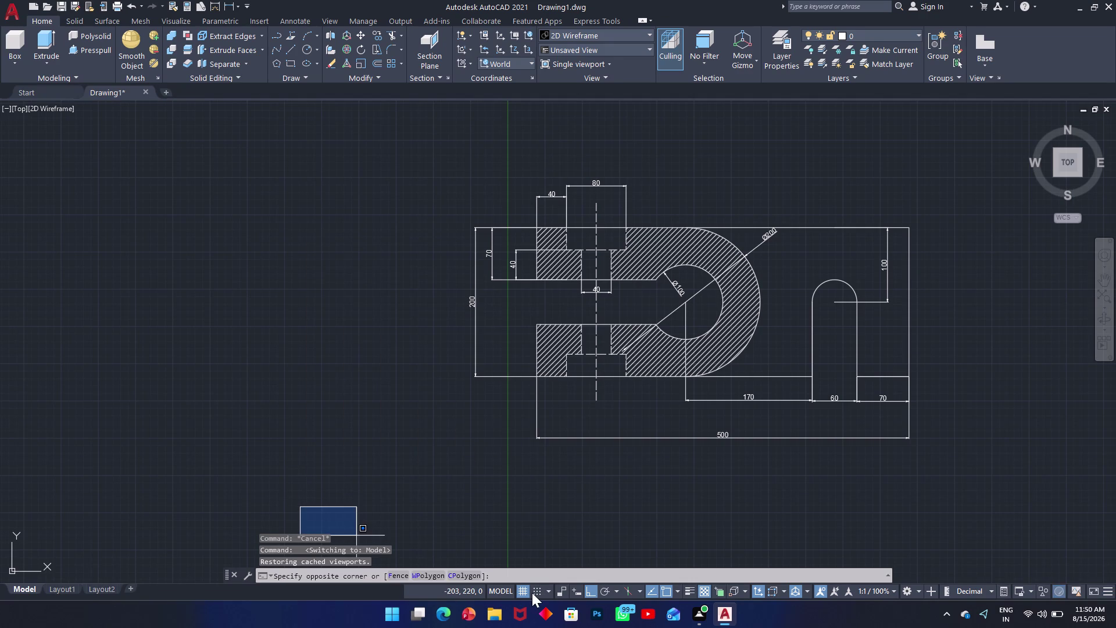
click(524, 591)
click(179, 498)
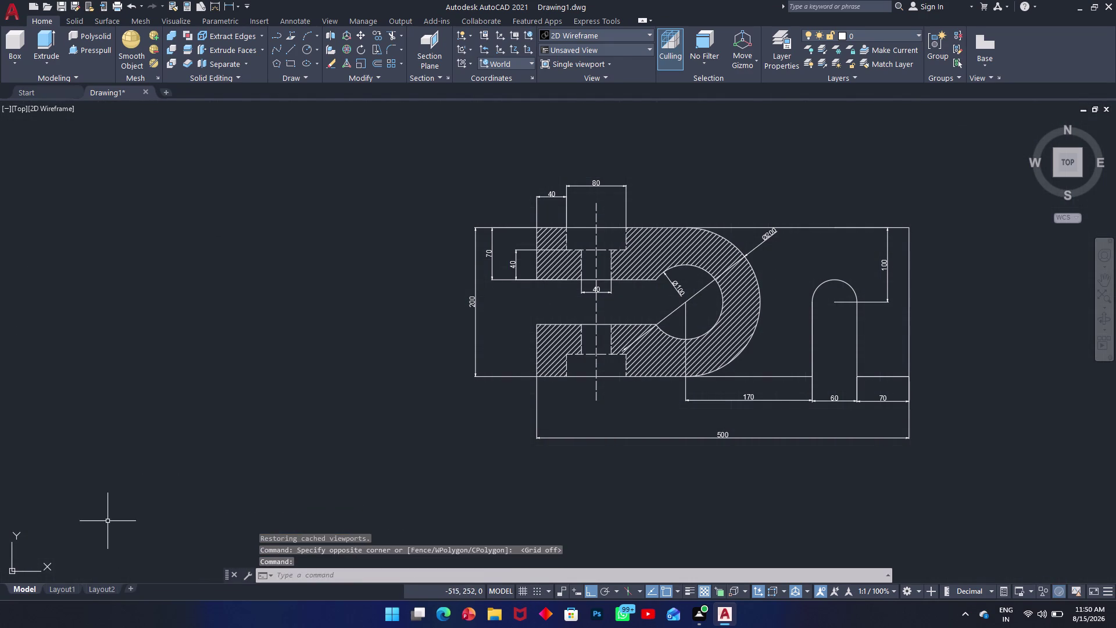
Return to Layout1 and select its viewport.
click(57, 586)
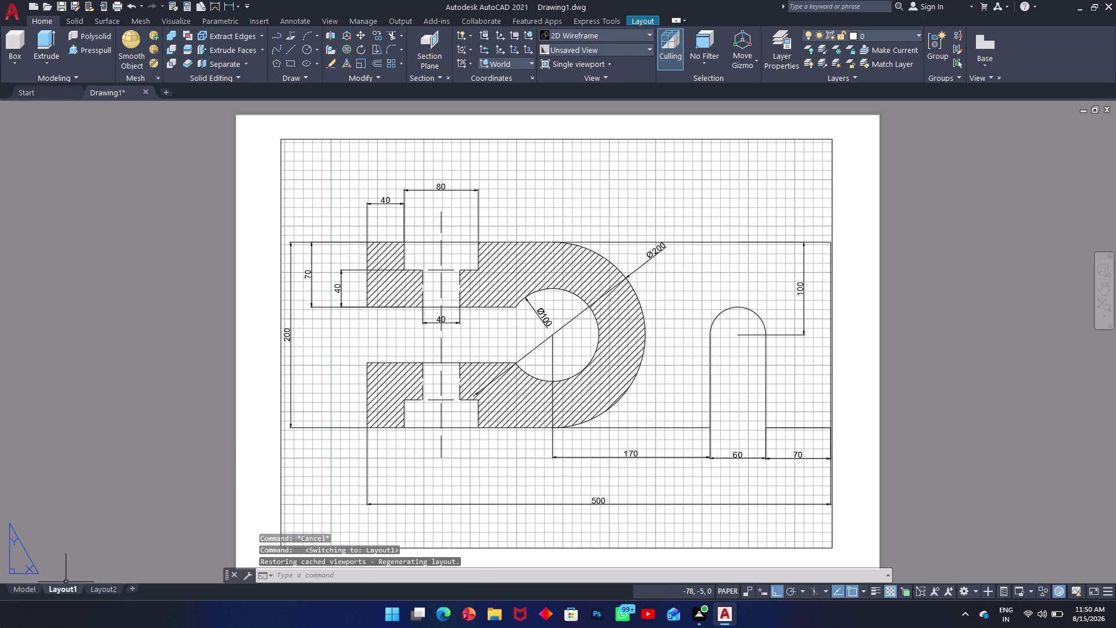
click(310, 474)
right_click(310, 474)
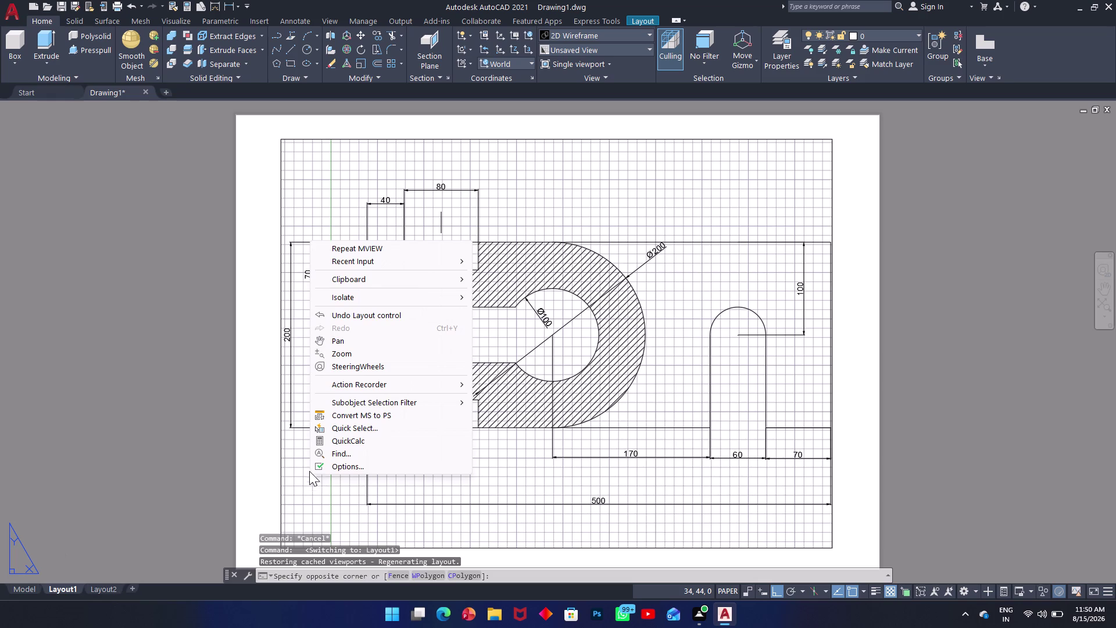
click(290, 480)
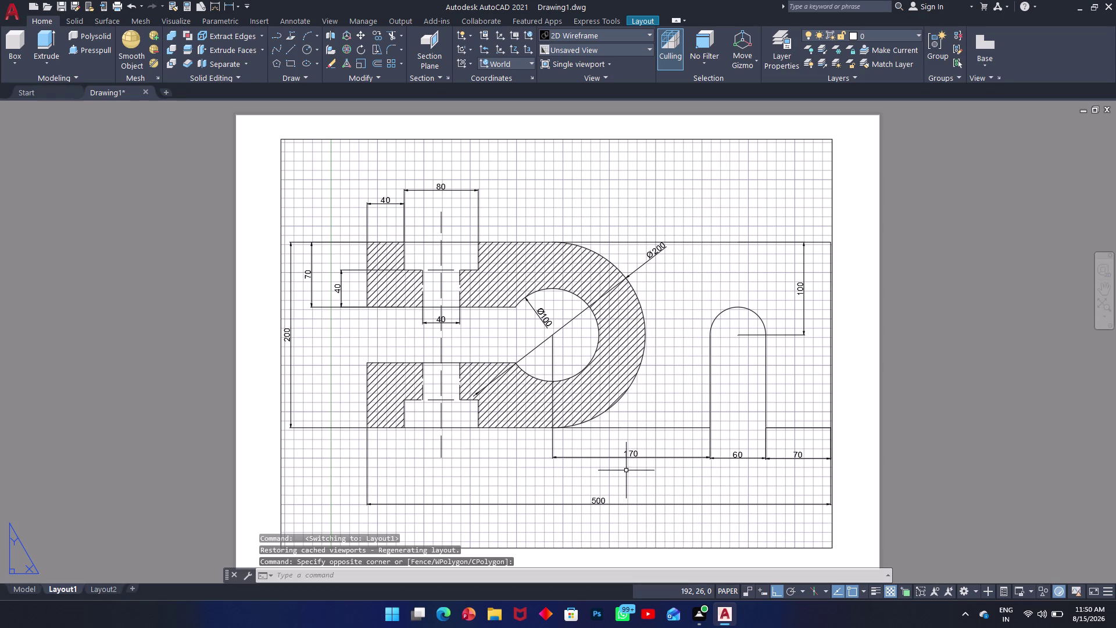
click(750, 140)
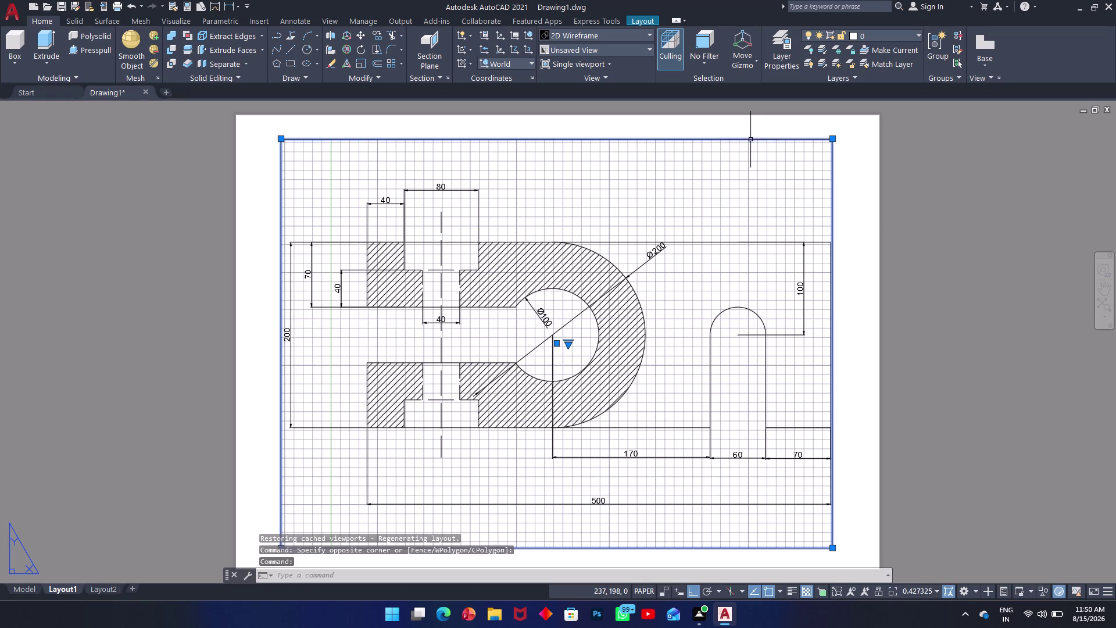
right_click(729, 168)
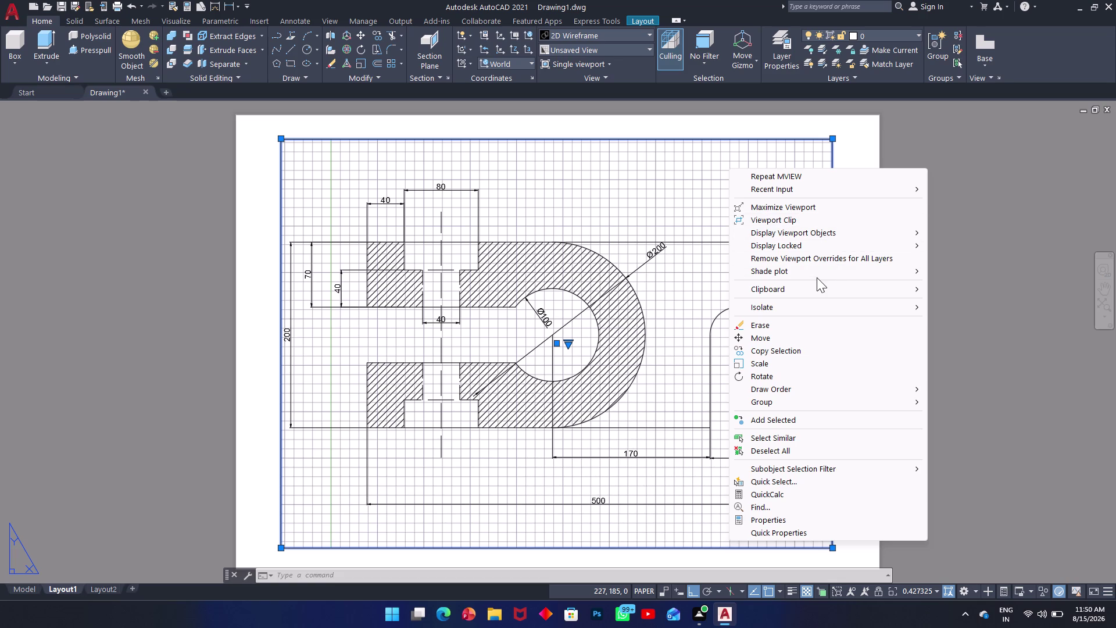
click(966, 278)
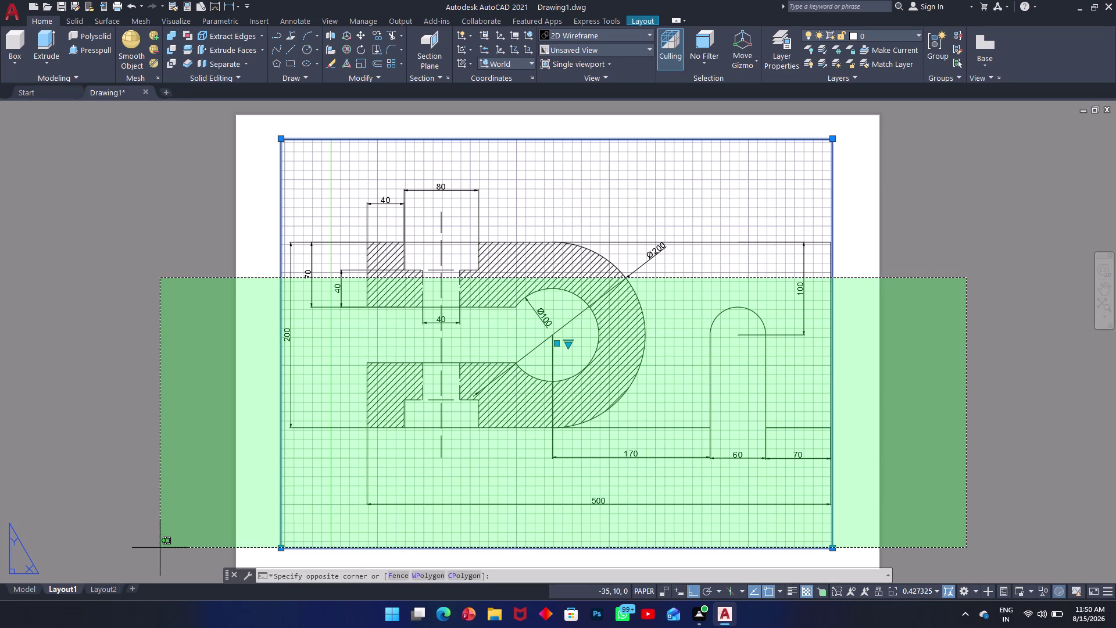
Turn the grid off inside the viewport and go back to paper space.
click(600, 190)
double_click(610, 189)
click(610, 189)
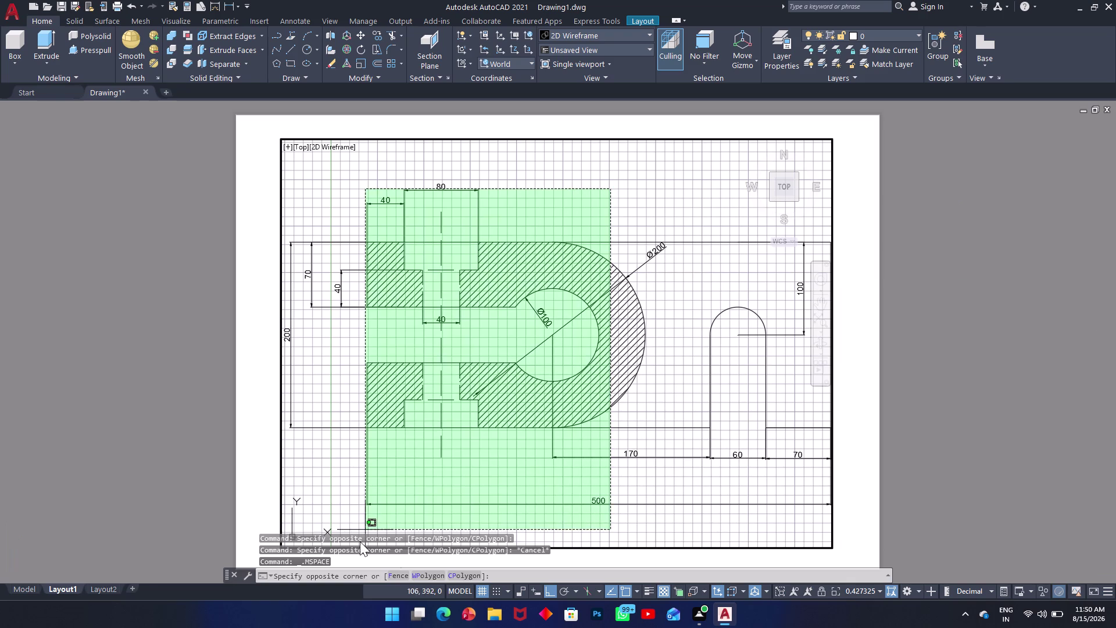
click(613, 230)
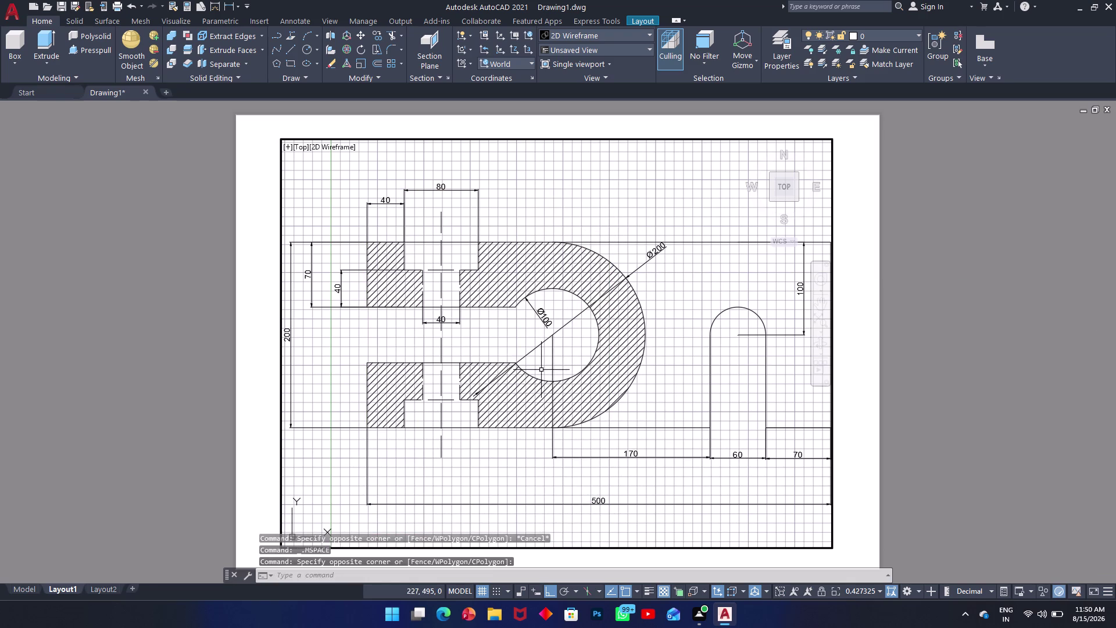
click(478, 588)
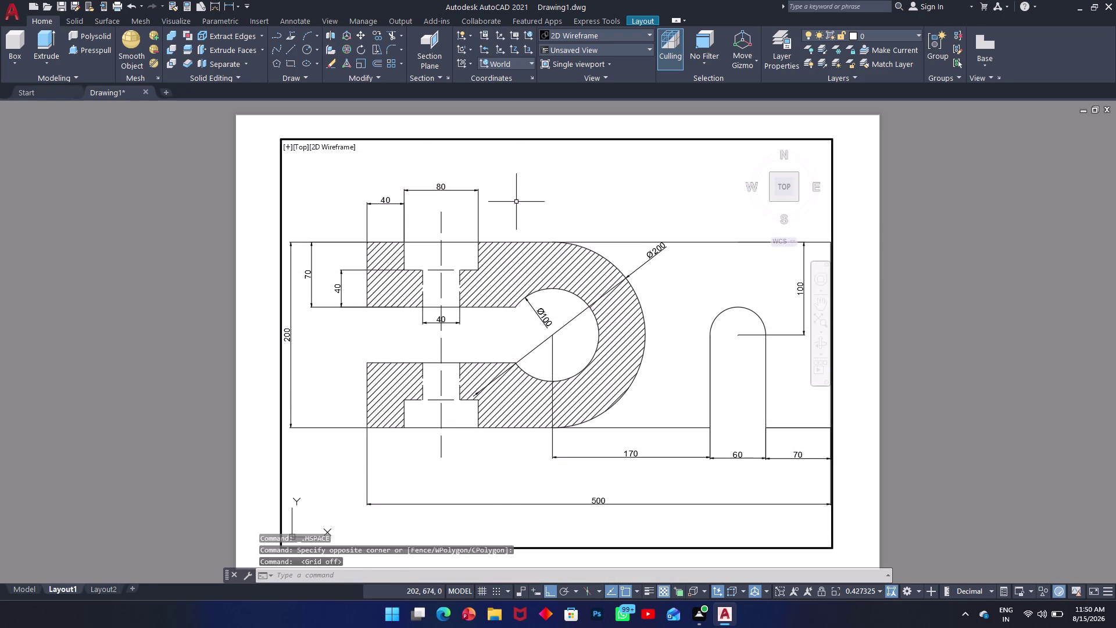
click(575, 174)
click(556, 215)
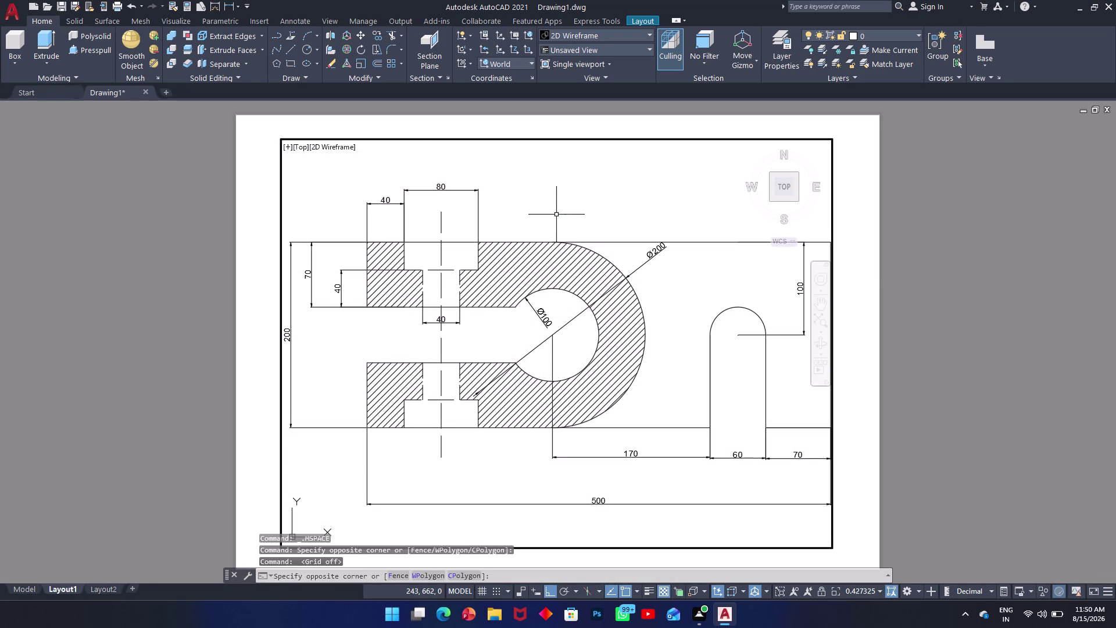
double_click(863, 229)
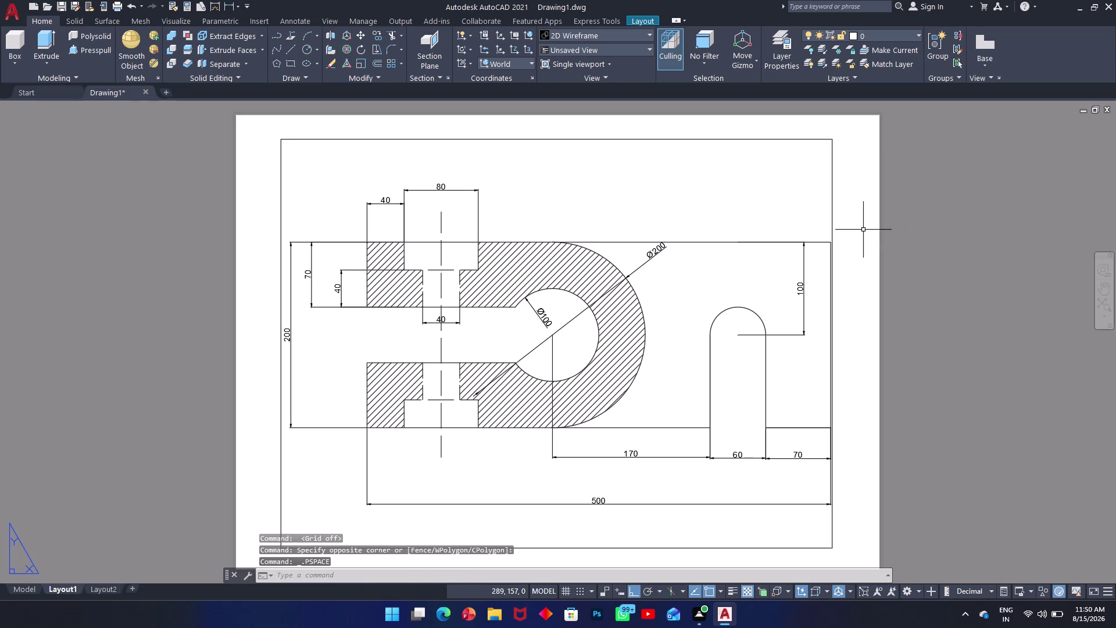
Stretch the viewport's lower-right corner toward the sheet's right edge.
double_click(863, 229)
click(870, 437)
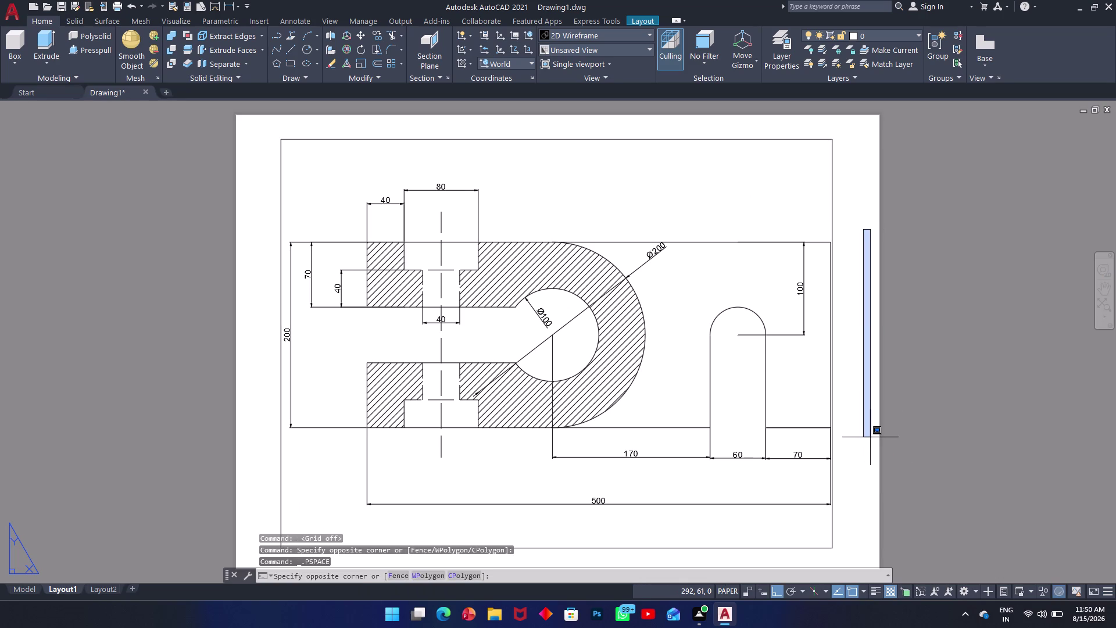
click(829, 547)
drag(830, 547, 838, 554)
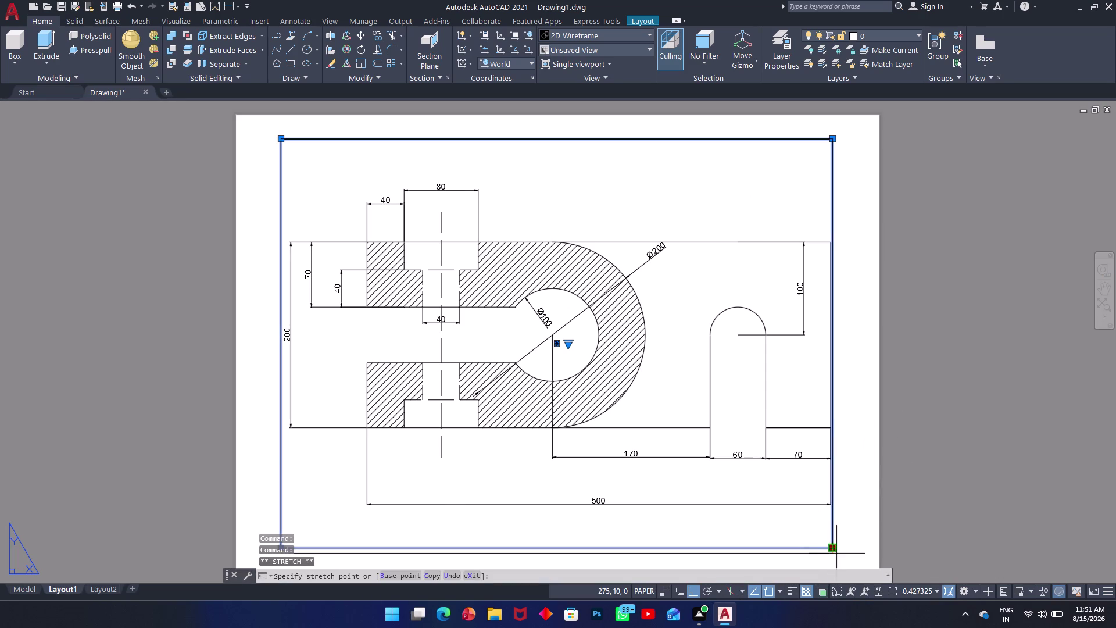
drag(839, 553, 873, 557)
click(871, 552)
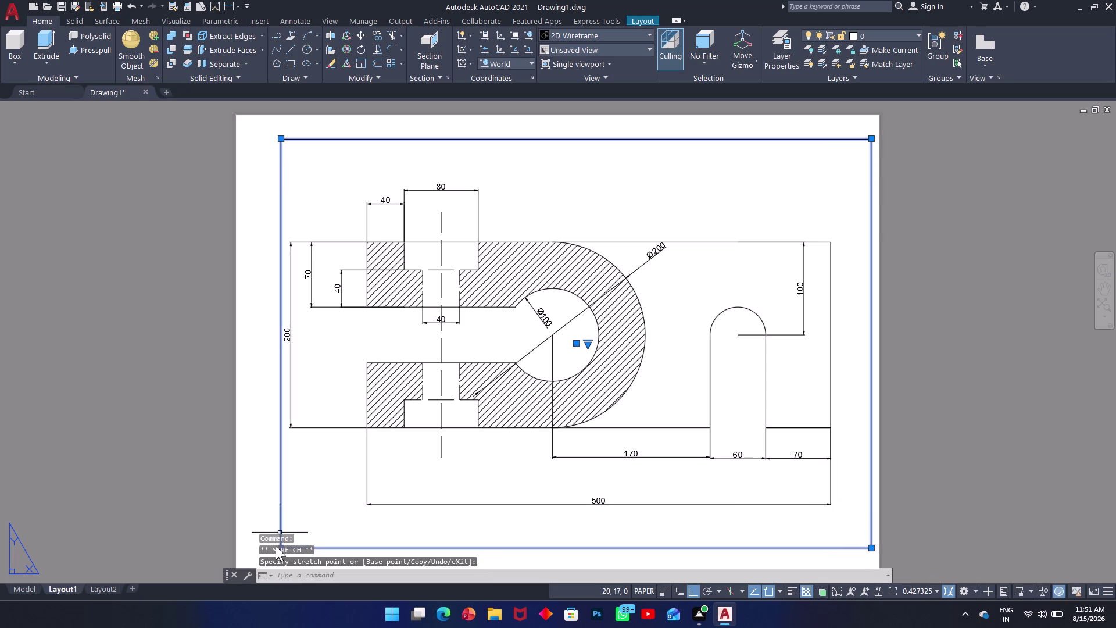
Stretch the viewport's left side, bottom and lower-right corner to the sheet edges.
middle_drag(398, 434, 415, 344)
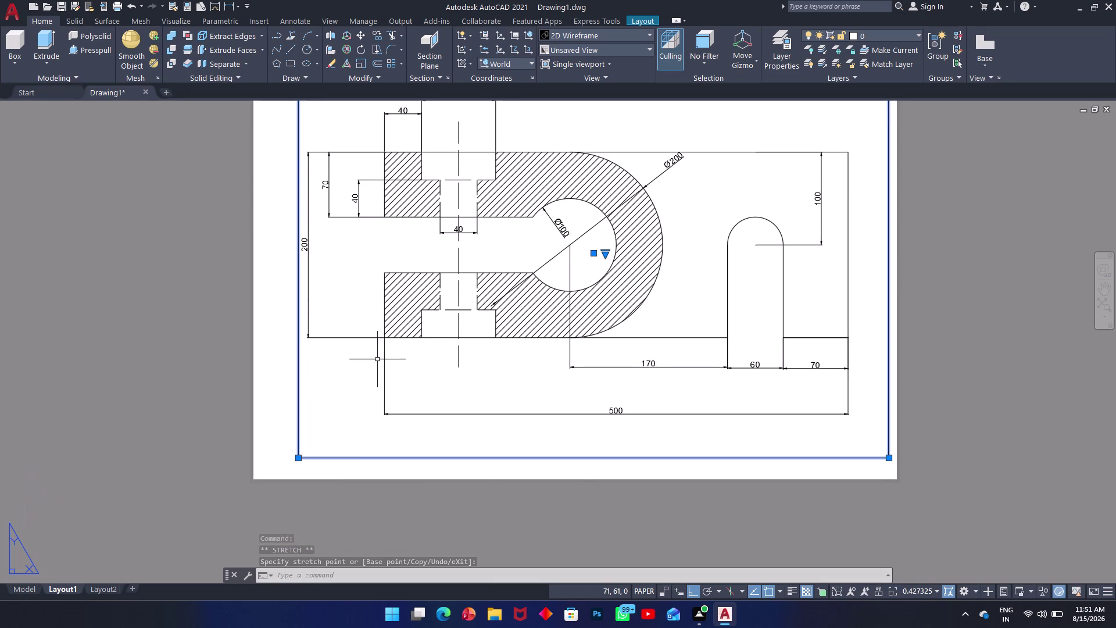
drag(301, 457, 270, 470)
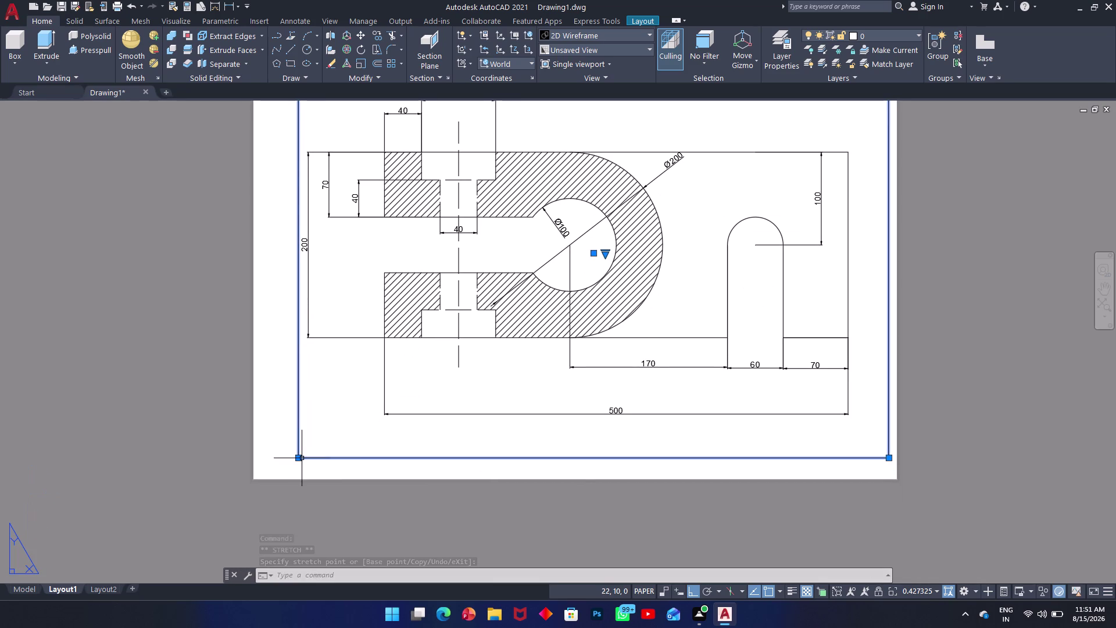
drag(271, 470, 253, 480)
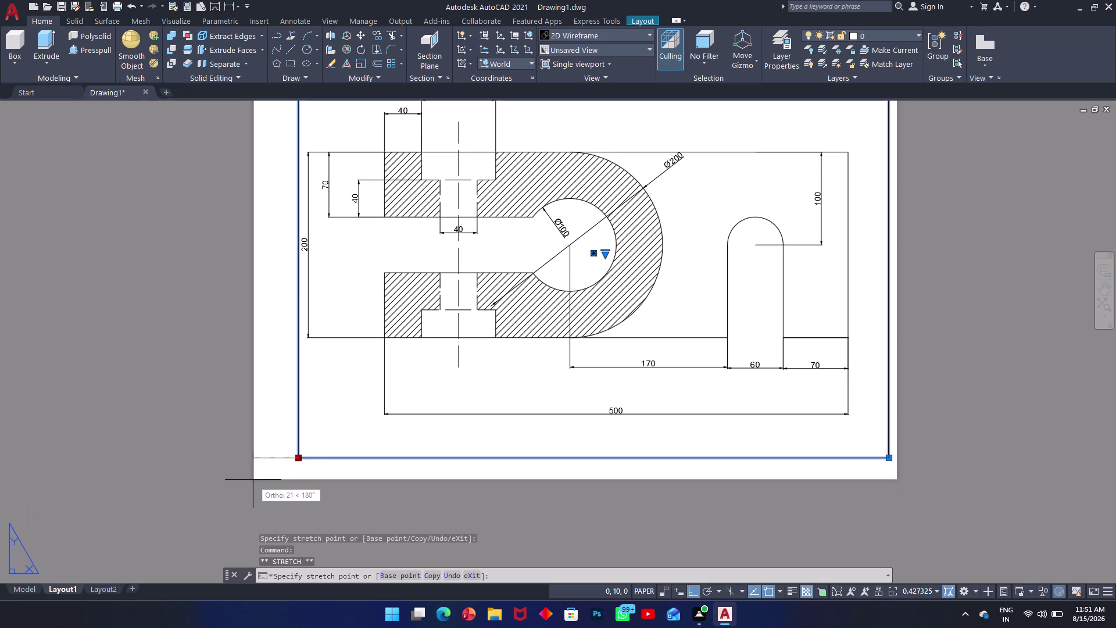
click(254, 479)
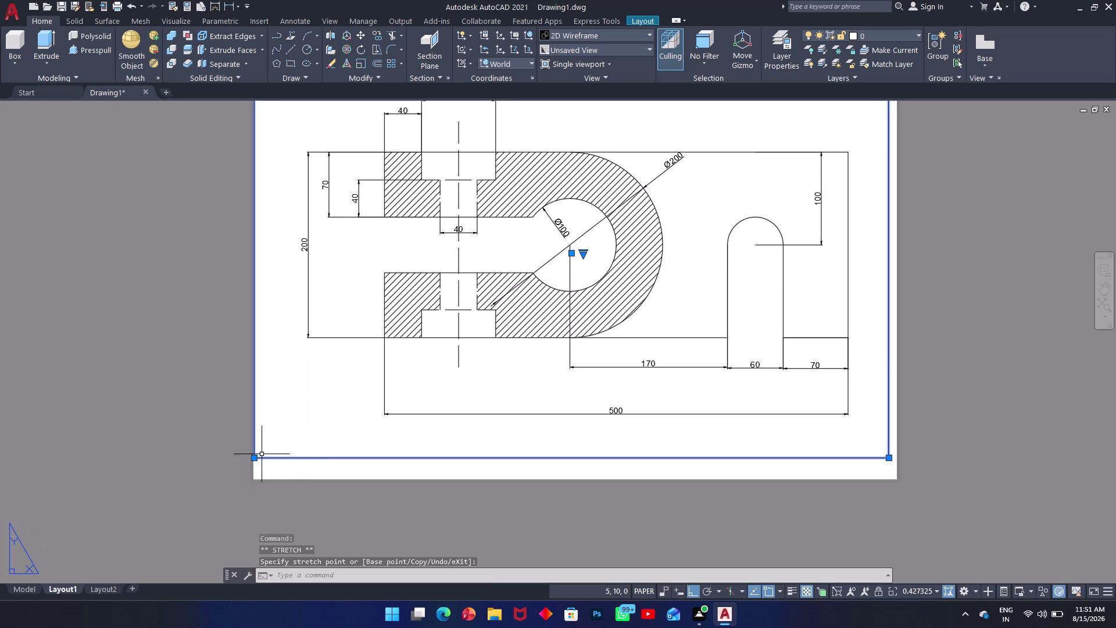
click(257, 460)
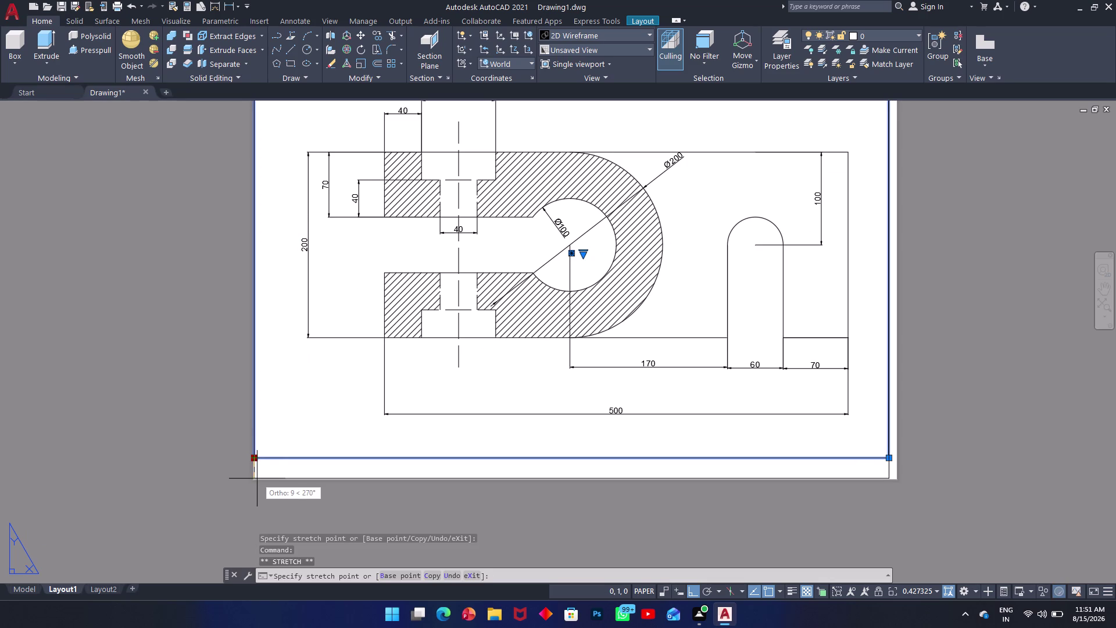
click(257, 480)
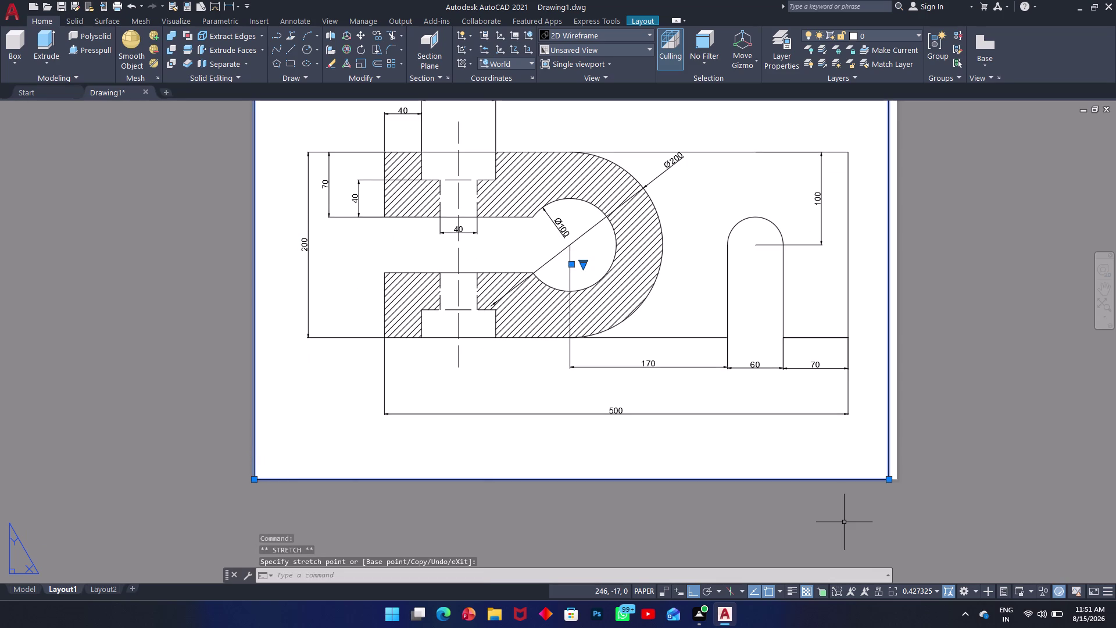
click(891, 481)
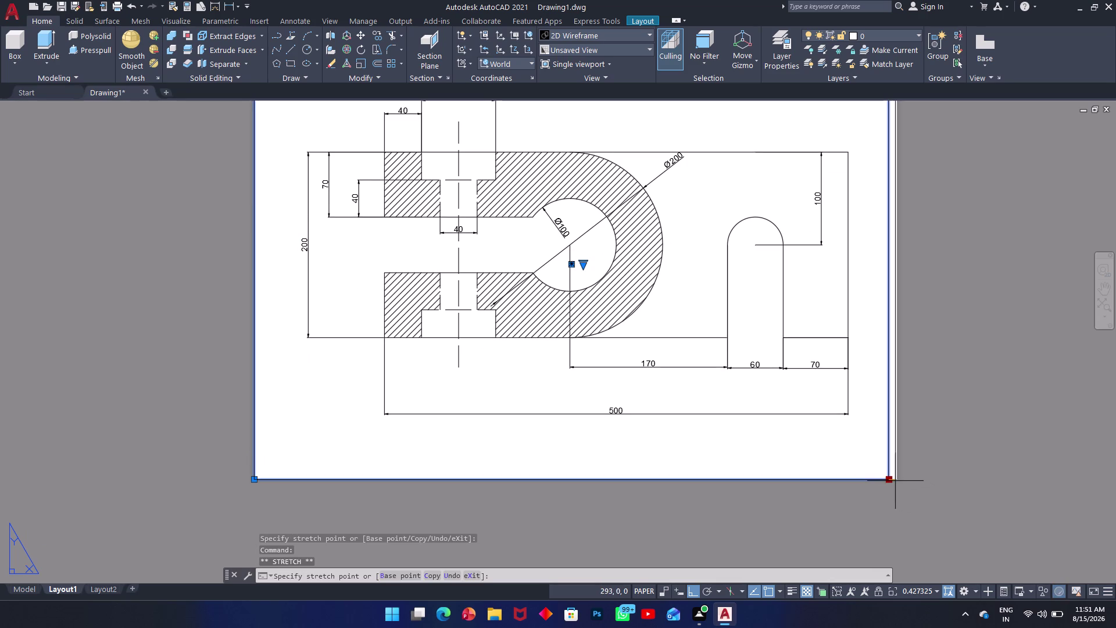
click(897, 479)
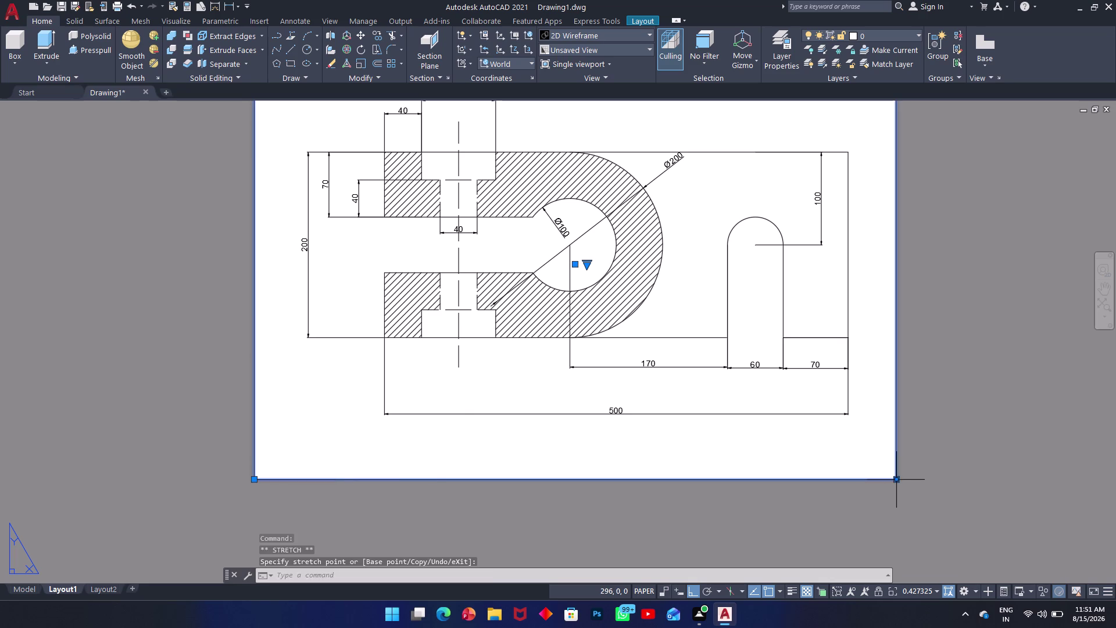
scroll(up, 3)
scroll(down, 3)
scroll(down, 3)
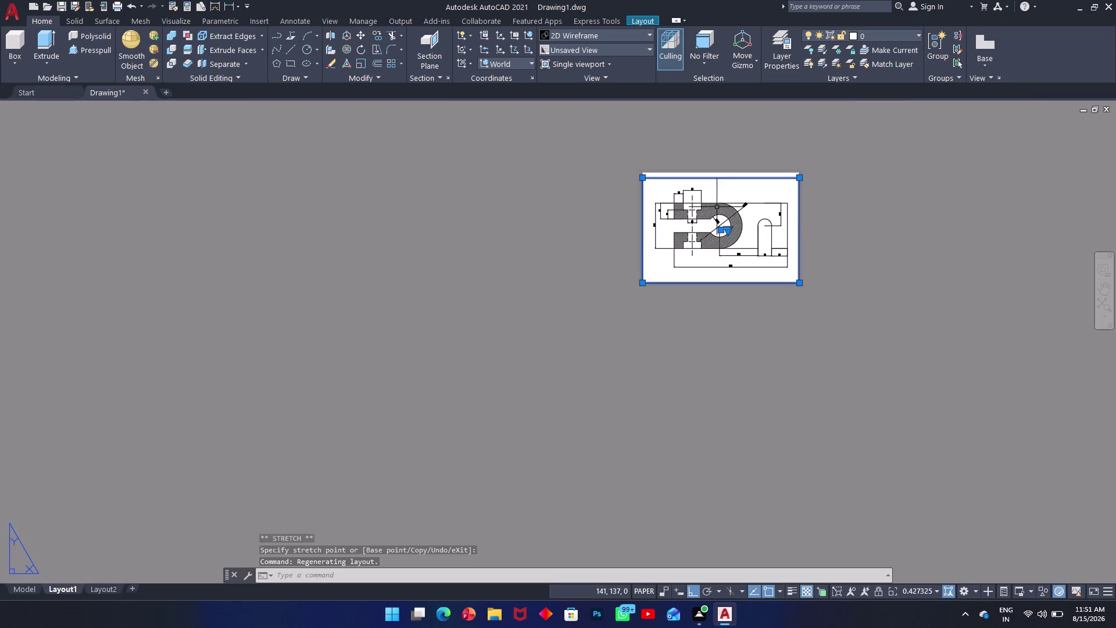
scroll(up, 3)
Stretch the viewport's top-left corner to the sheet corner and clear the selection.
click(393, 208)
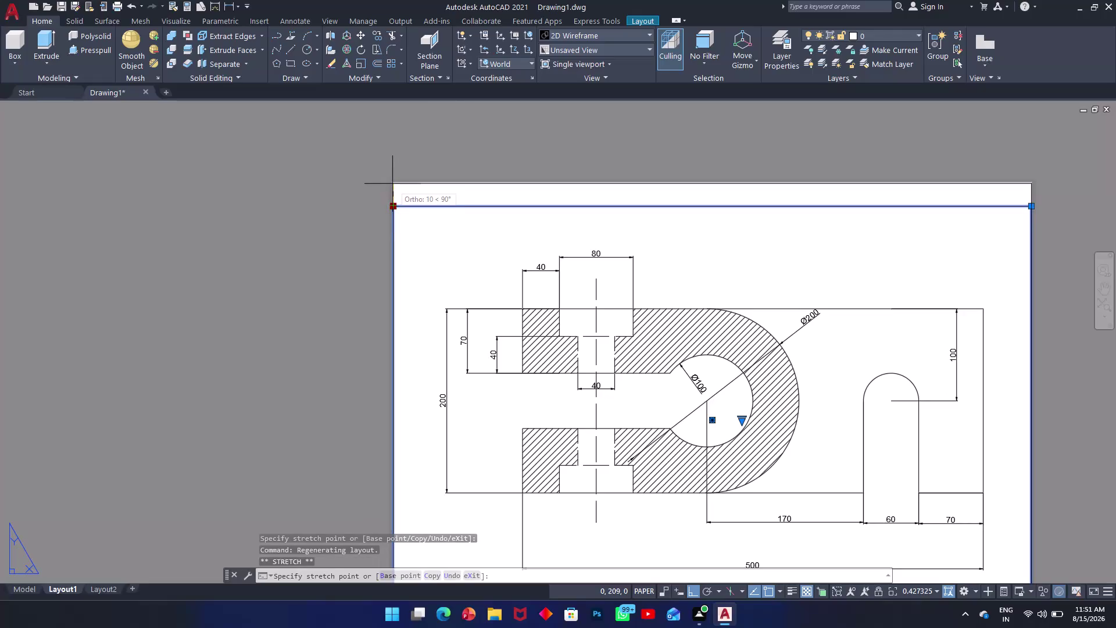
click(392, 183)
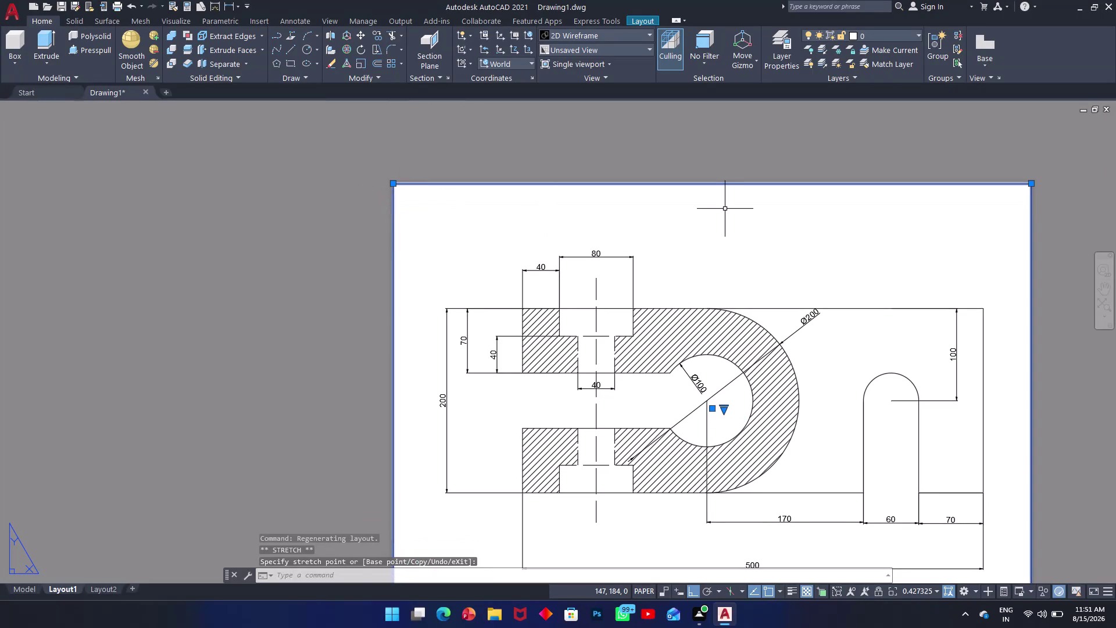
click(724, 144)
click(833, 148)
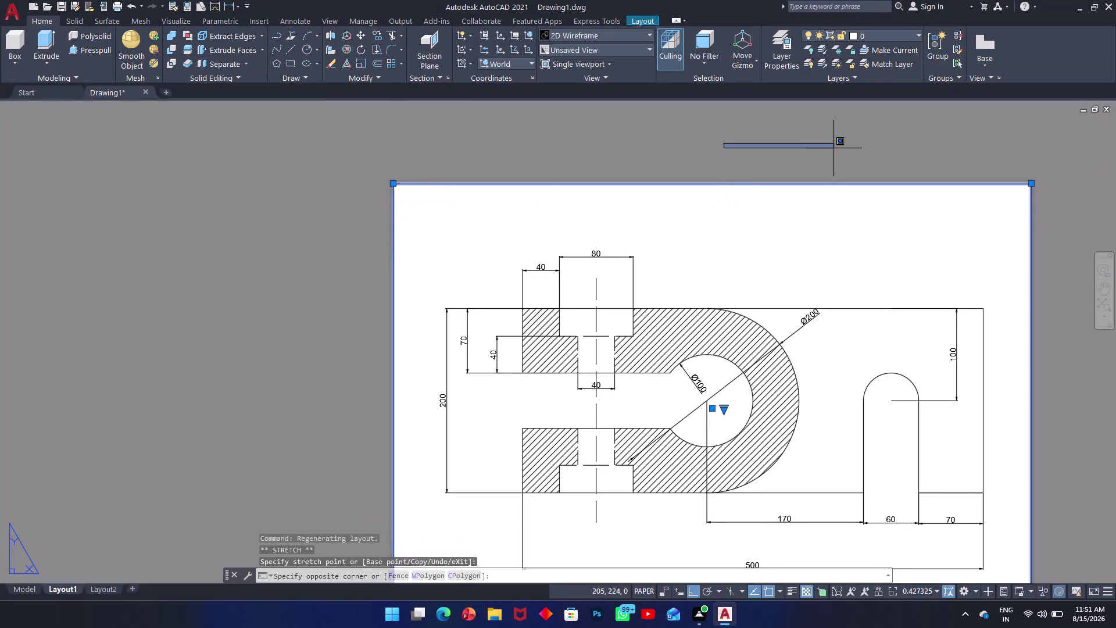
double_click(858, 247)
double_click(837, 143)
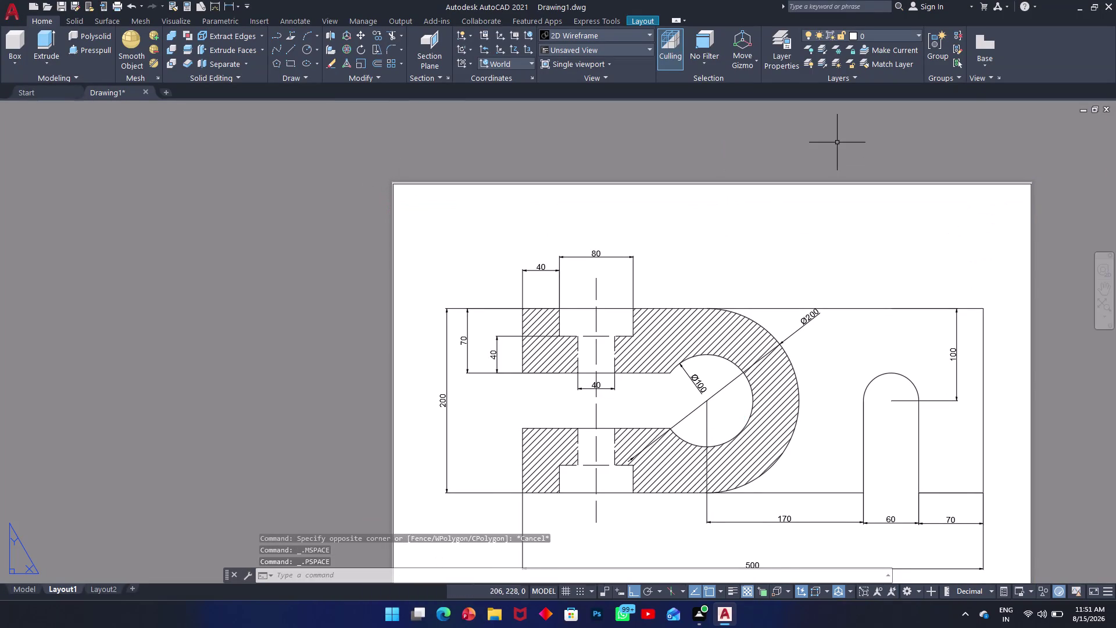
Zoom to check the enlarged viewport, then open Plot for Layout1.
scroll(up, 3)
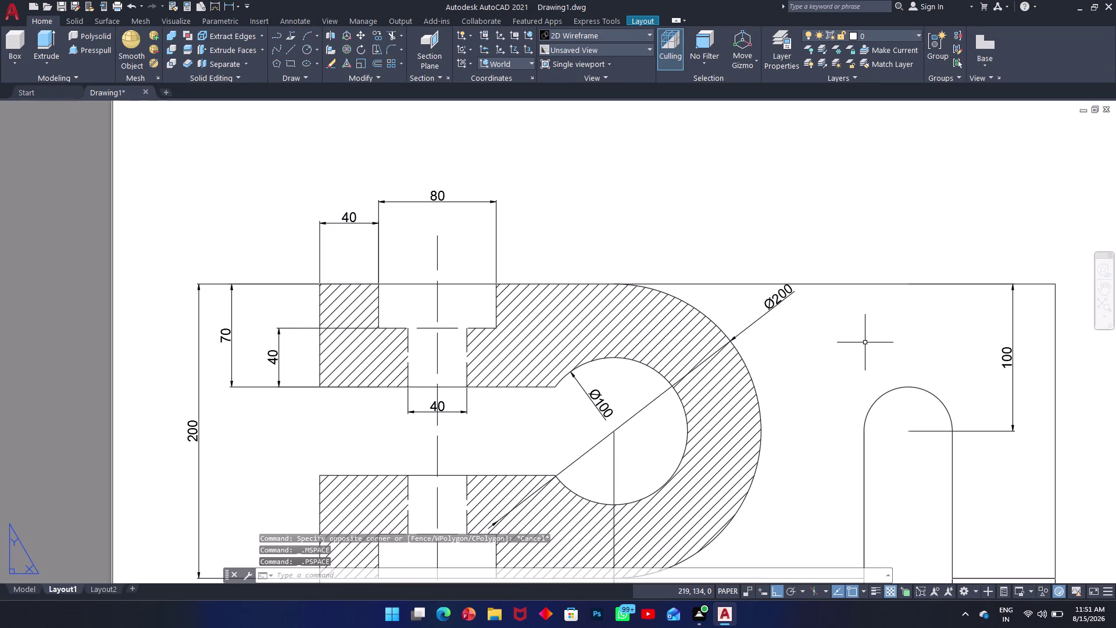
scroll(up, 3)
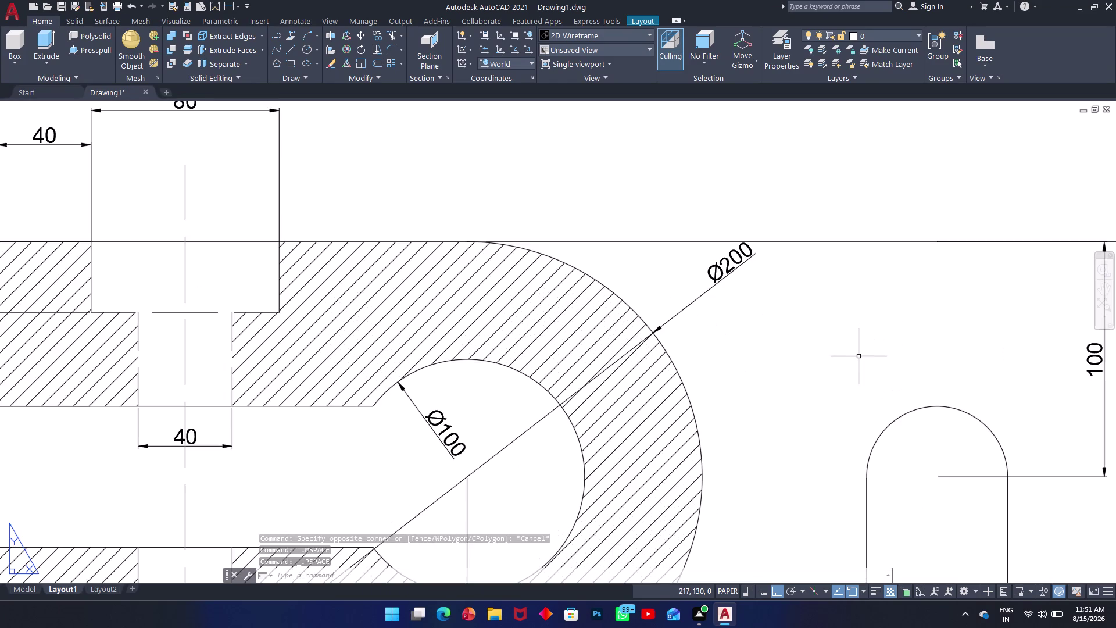
scroll(down, 3)
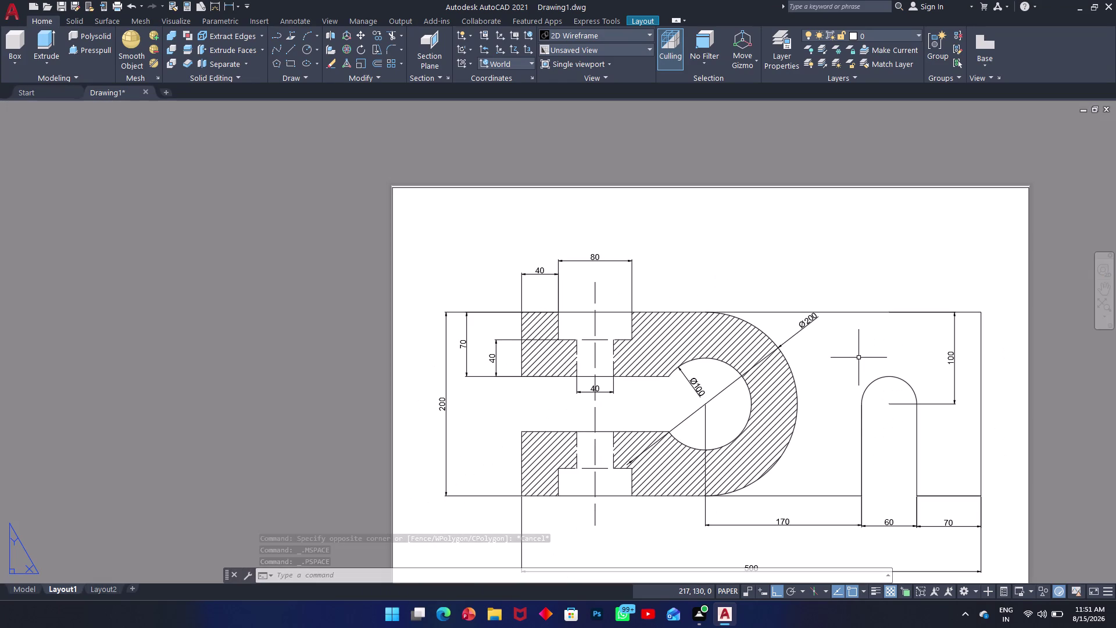
scroll(down, 3)
scroll(up, 3)
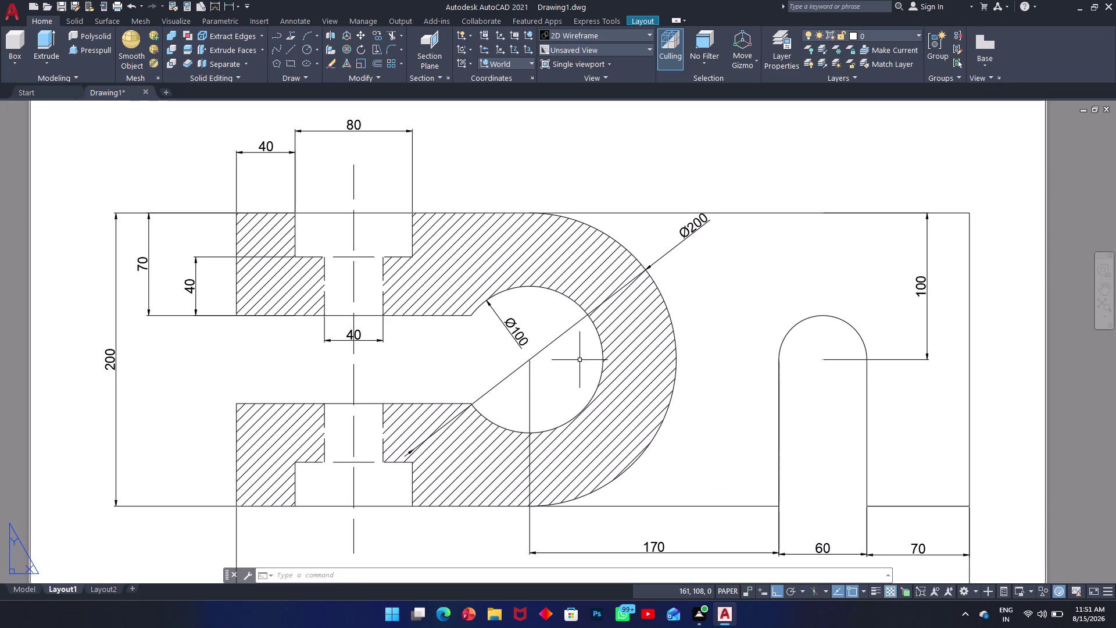
key(ctrl+p)
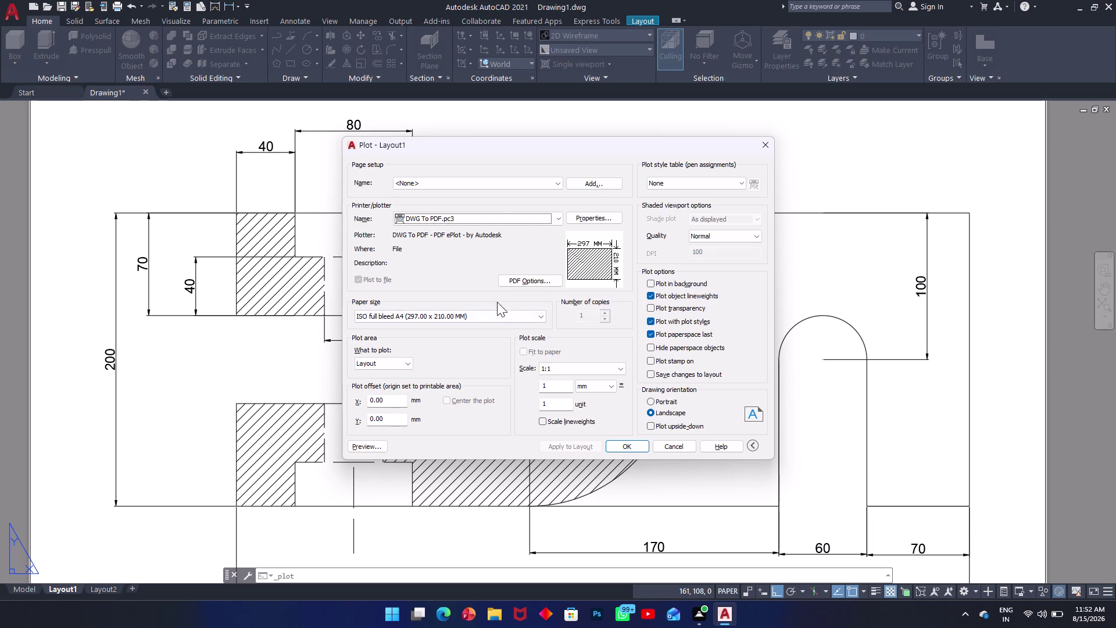
Preview the ISO full bleed A4 plot, cancel plotting, and return to Model space.
click(528, 316)
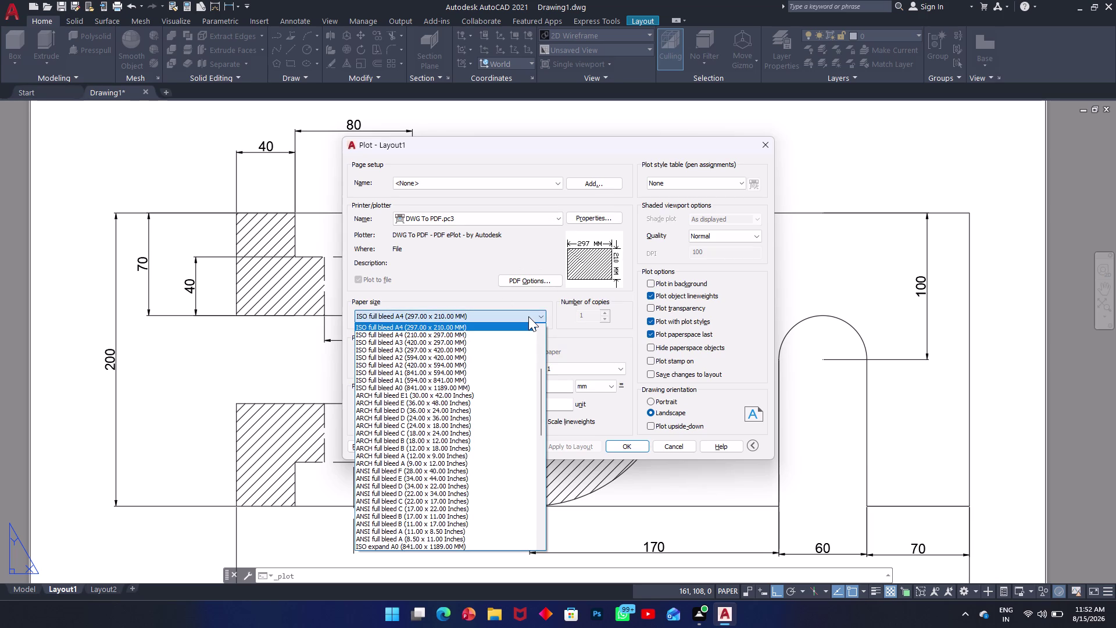
click(528, 316)
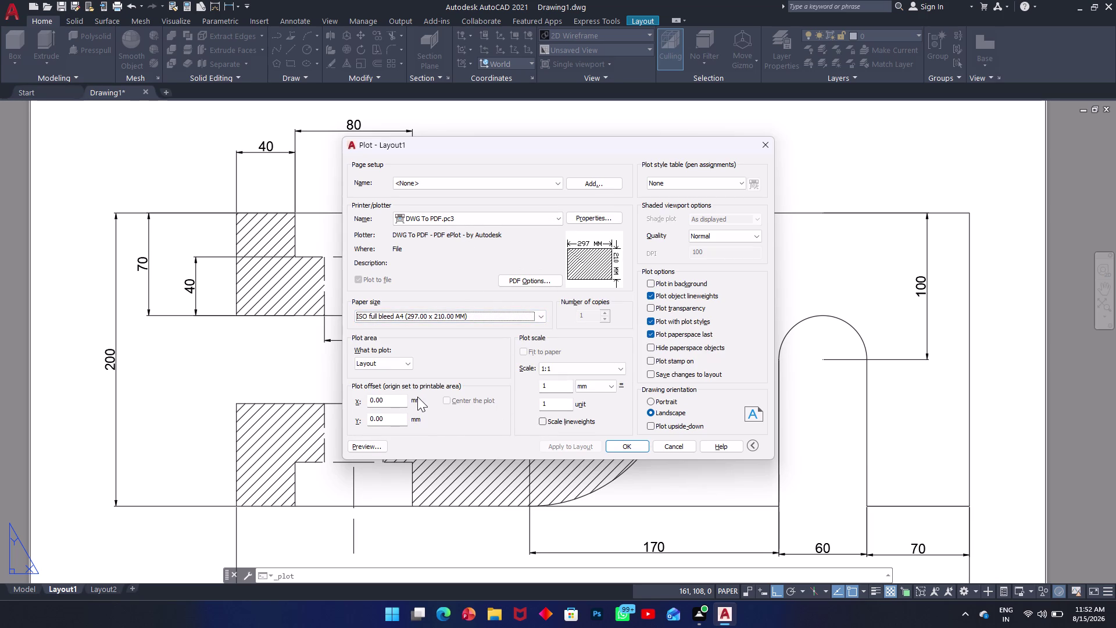
click(358, 444)
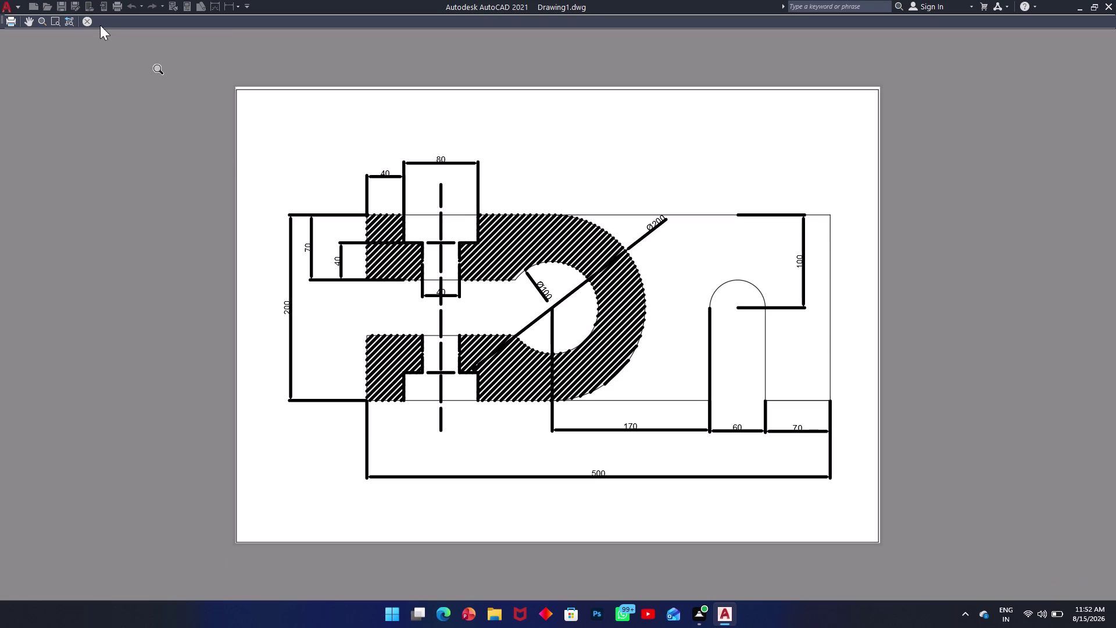
click(87, 21)
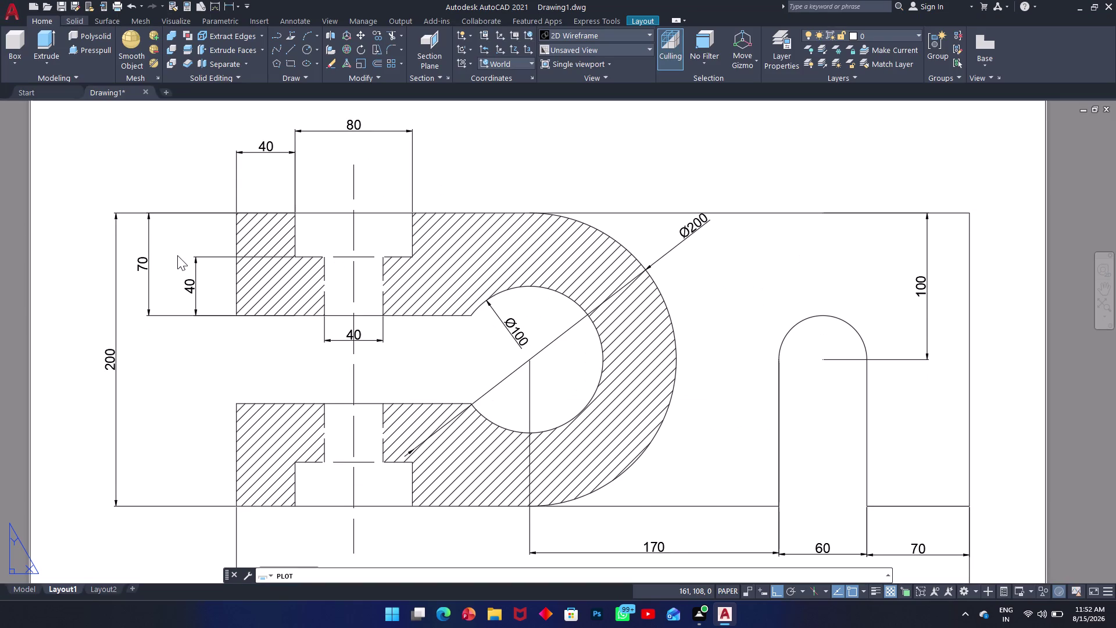
click(765, 138)
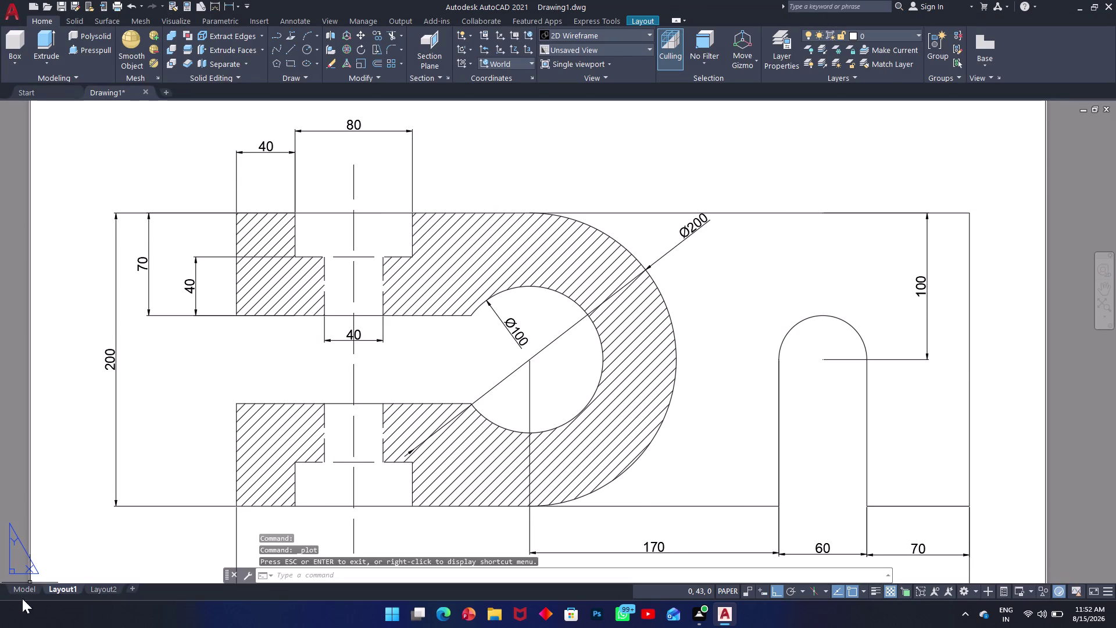
click(22, 589)
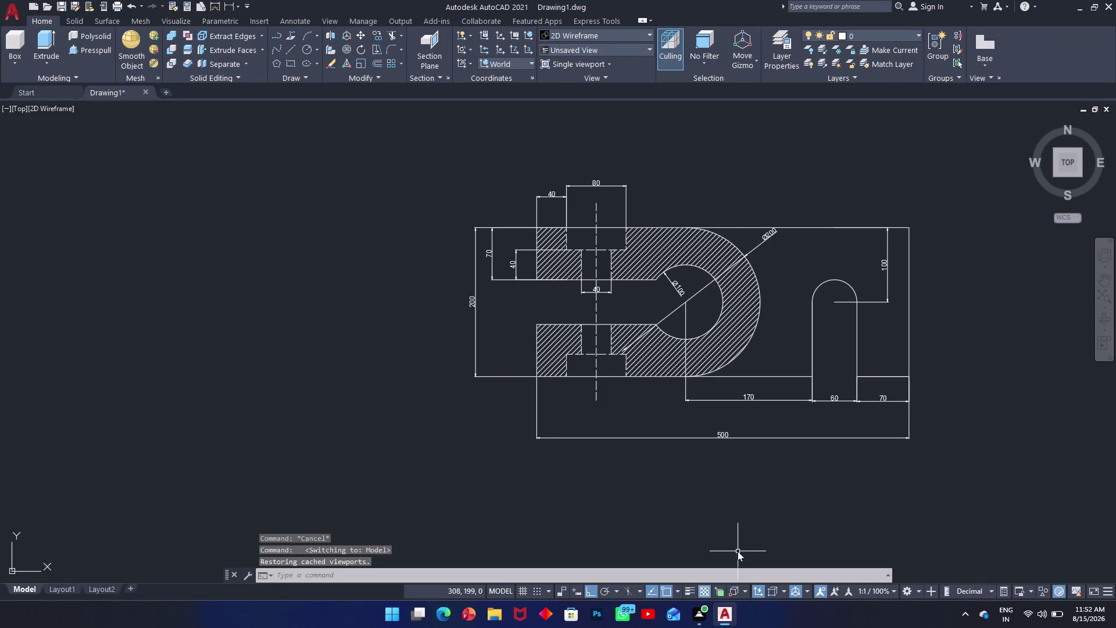
Turn on lineweight display, zoom in, and open the Properties palette with PR.
click(684, 591)
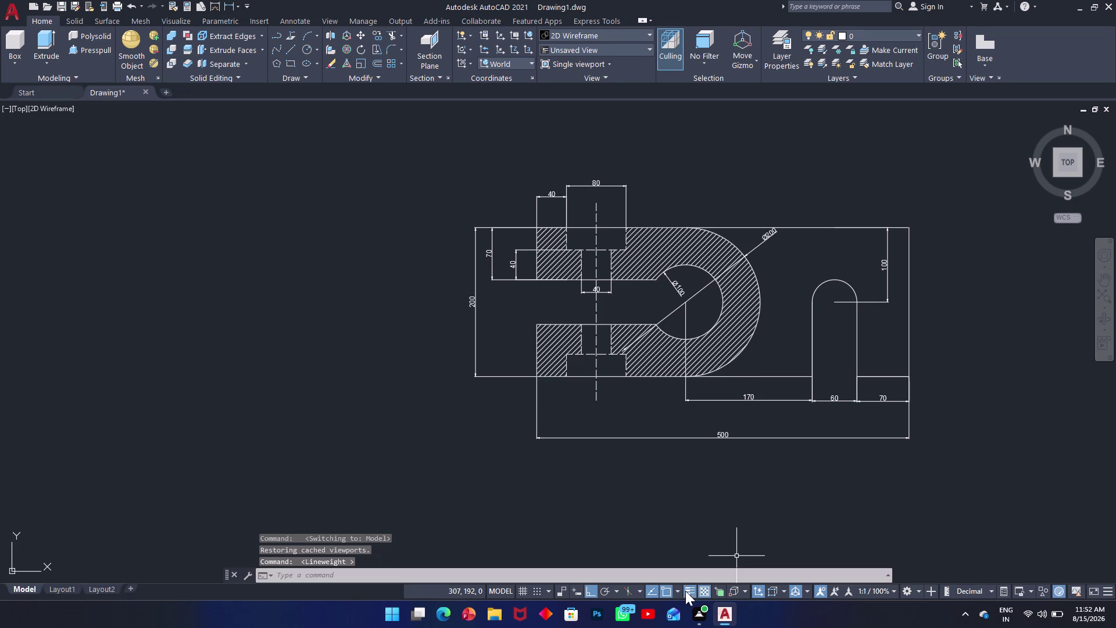
scroll(up, 3)
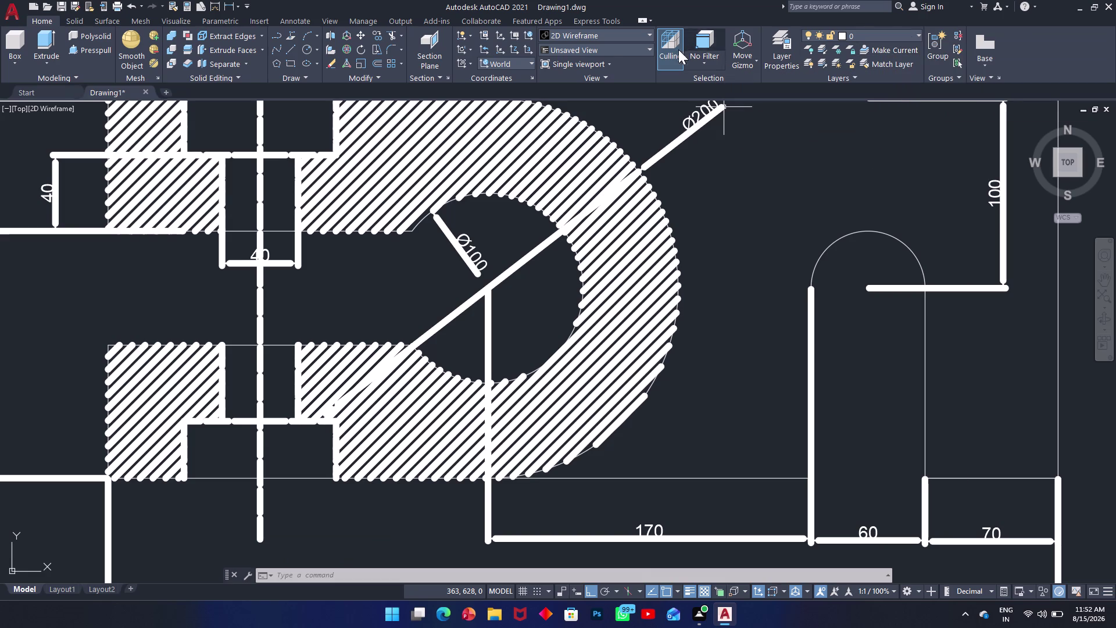
click(915, 39)
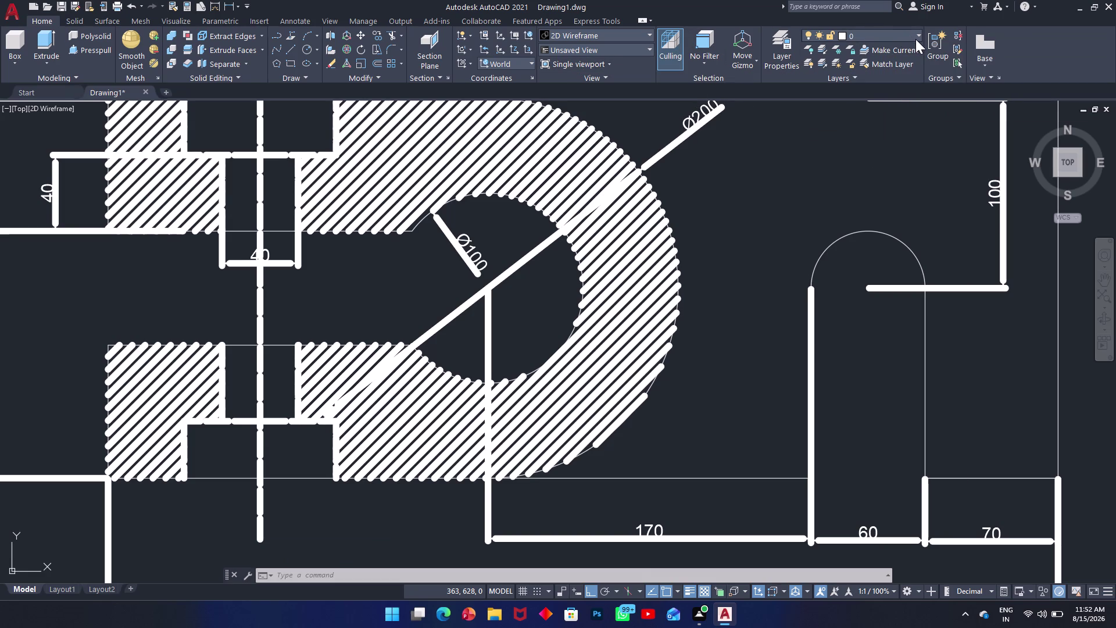
click(915, 39)
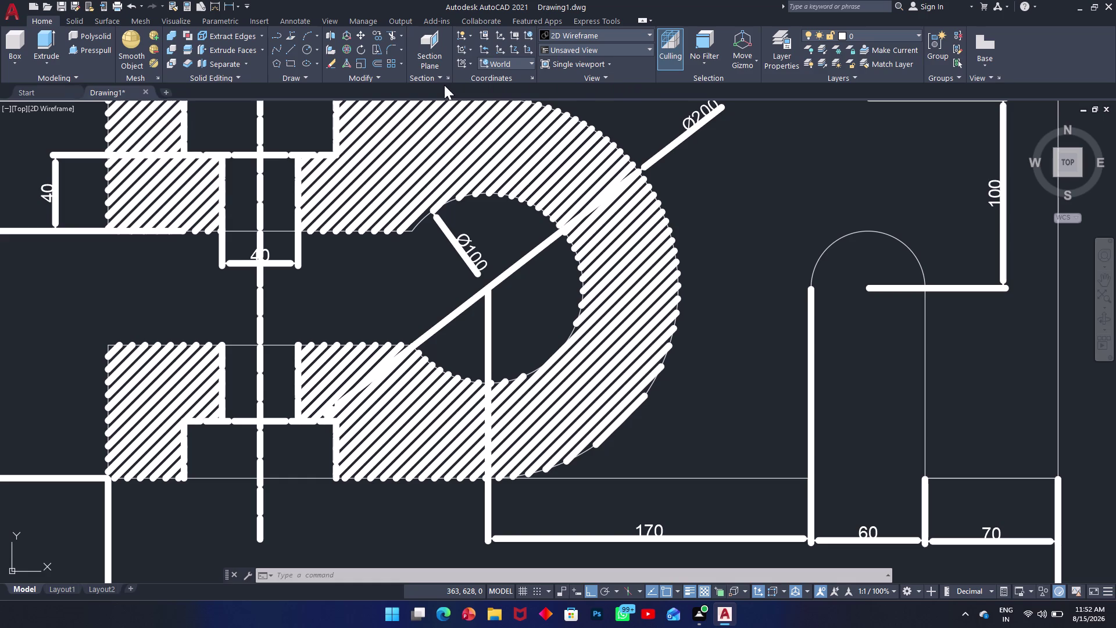
key(p)
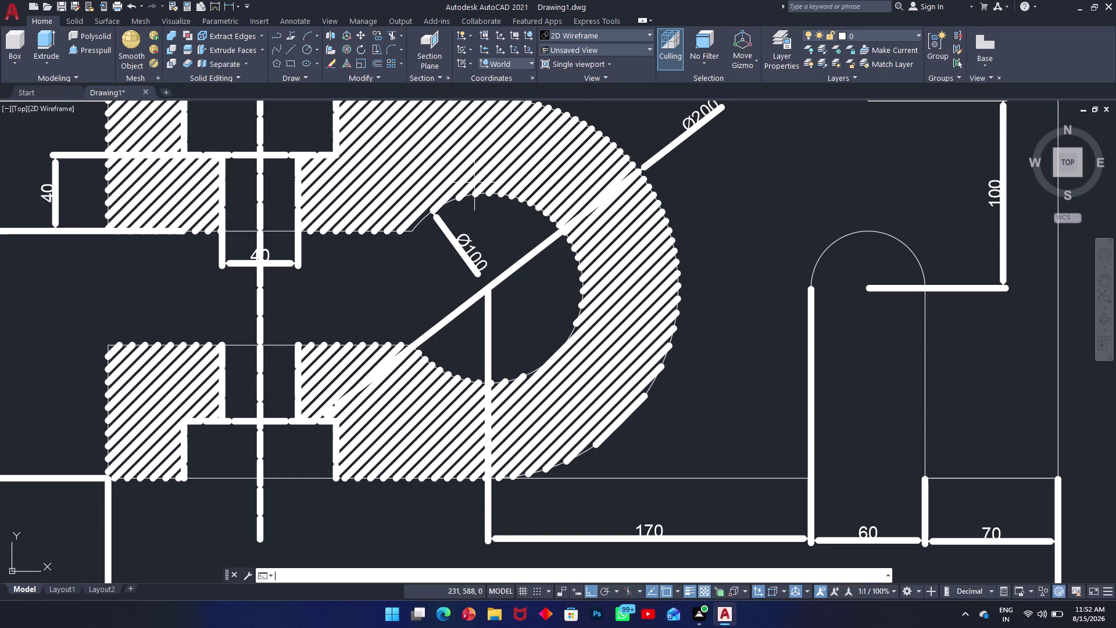
text(r)
key(space)
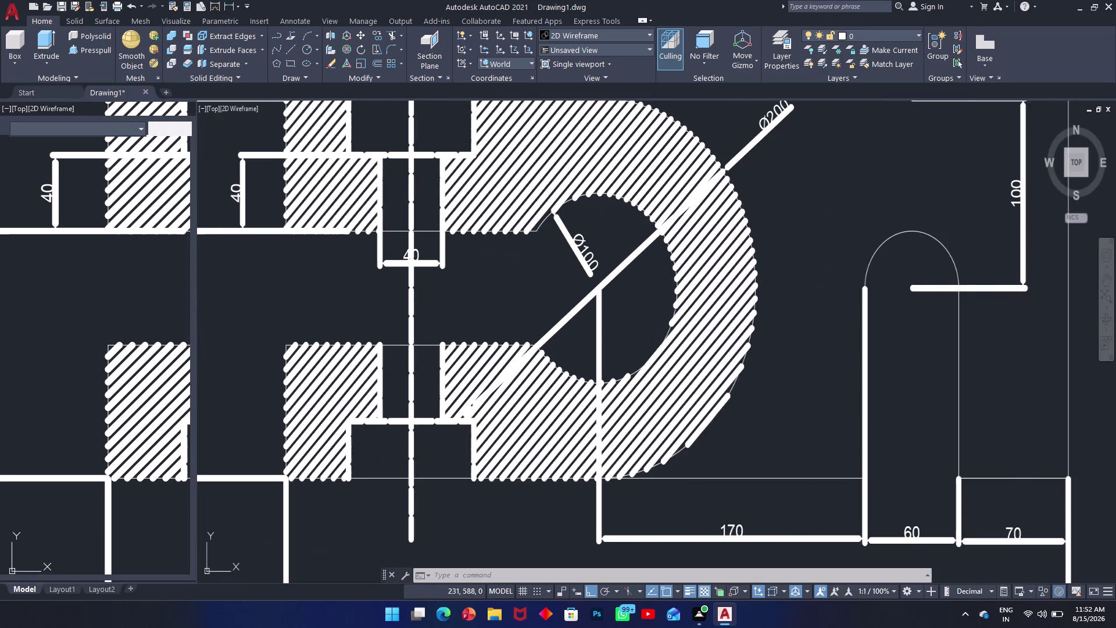
click(157, 169)
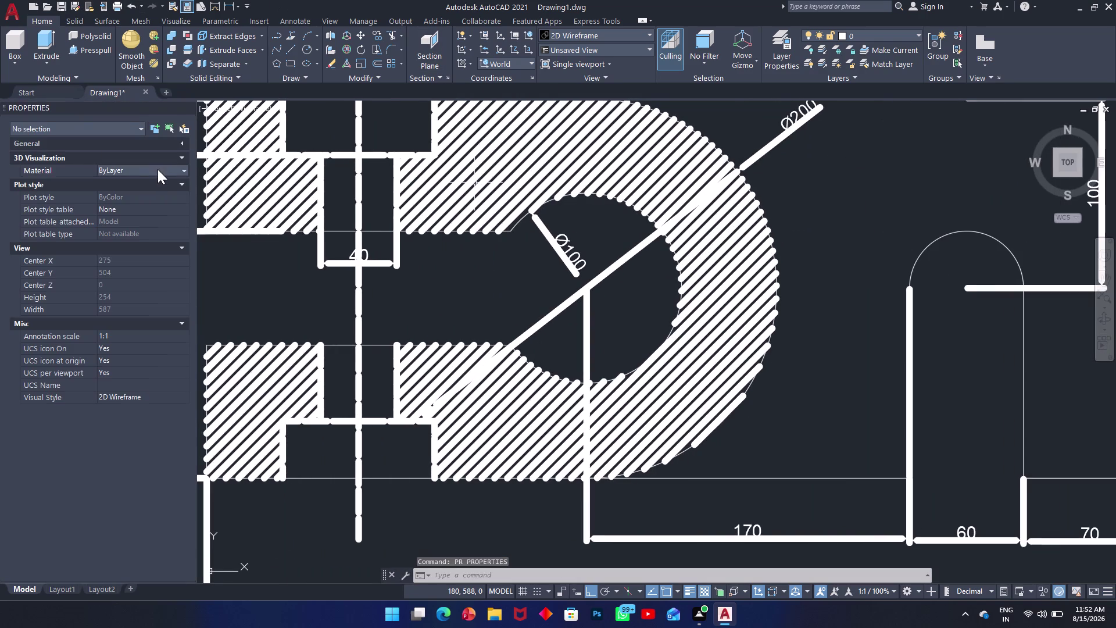
click(180, 169)
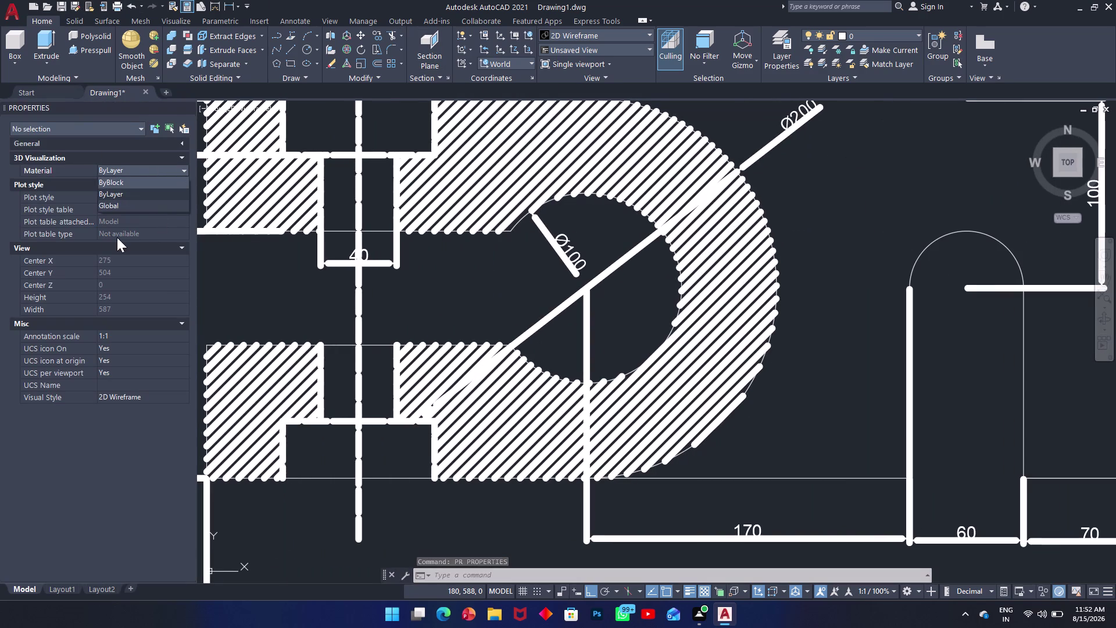
click(12, 206)
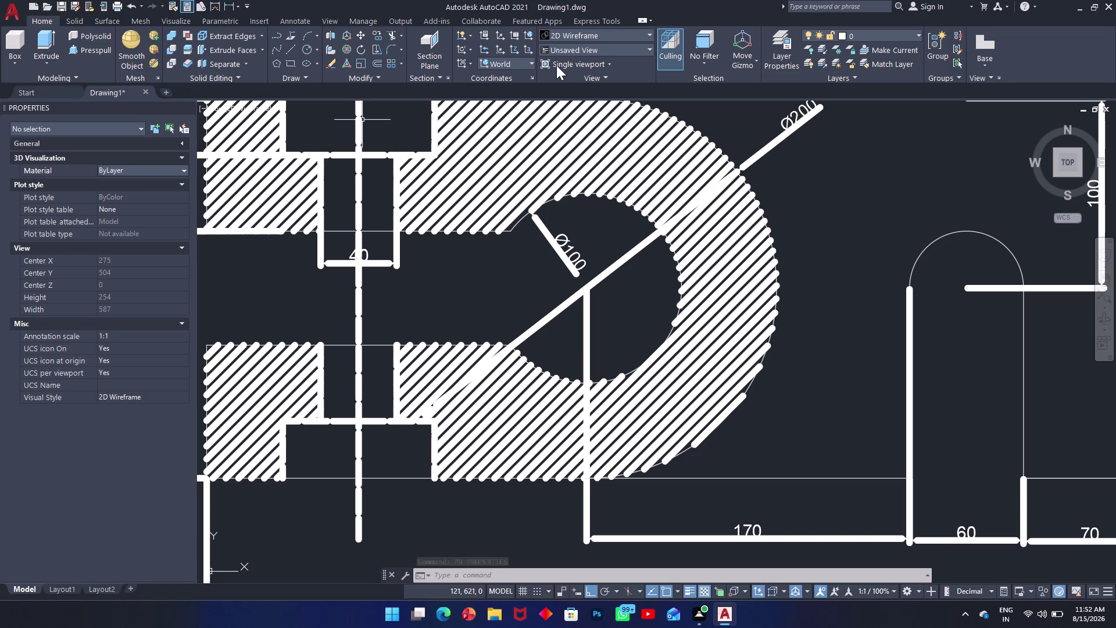
click(790, 68)
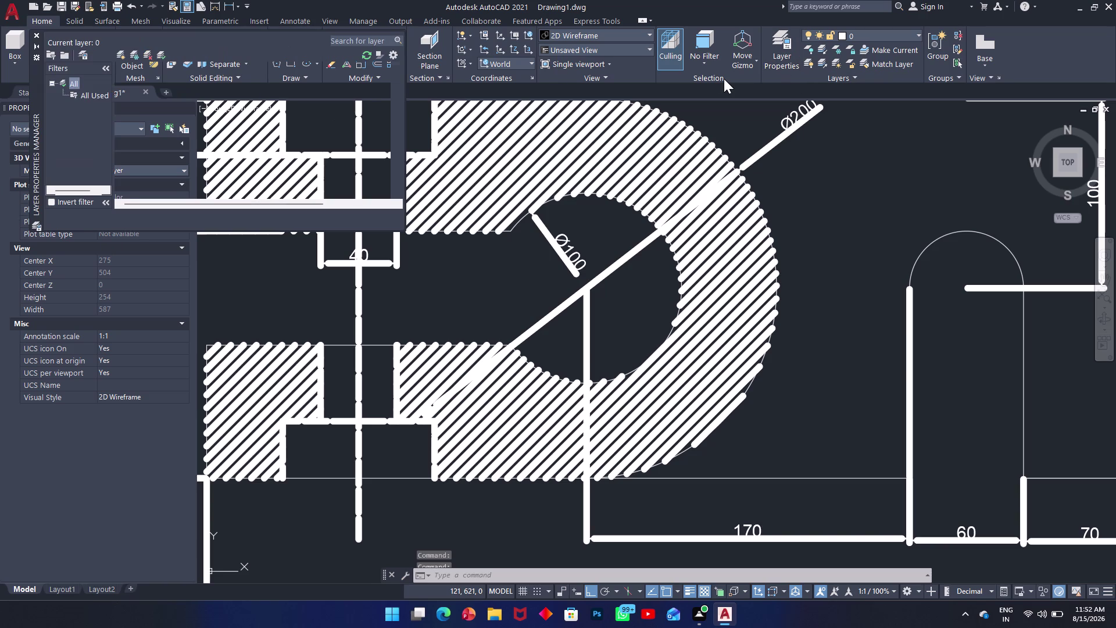
click(37, 32)
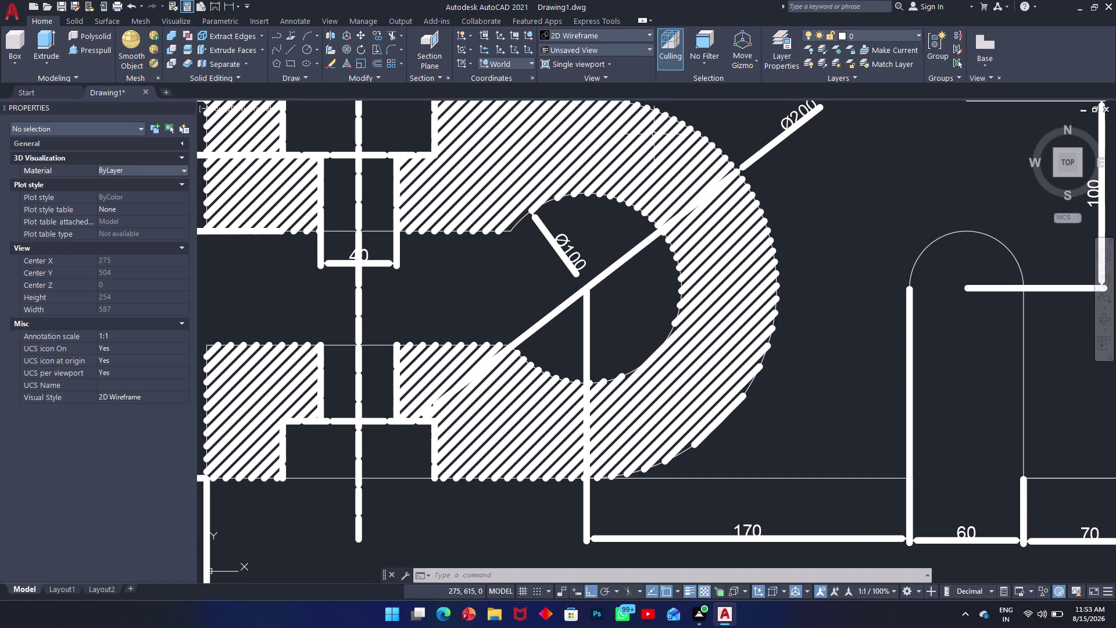
click(650, 163)
Change the section hatch's lineweight from 1.00 mm to ByLayer.
click(622, 153)
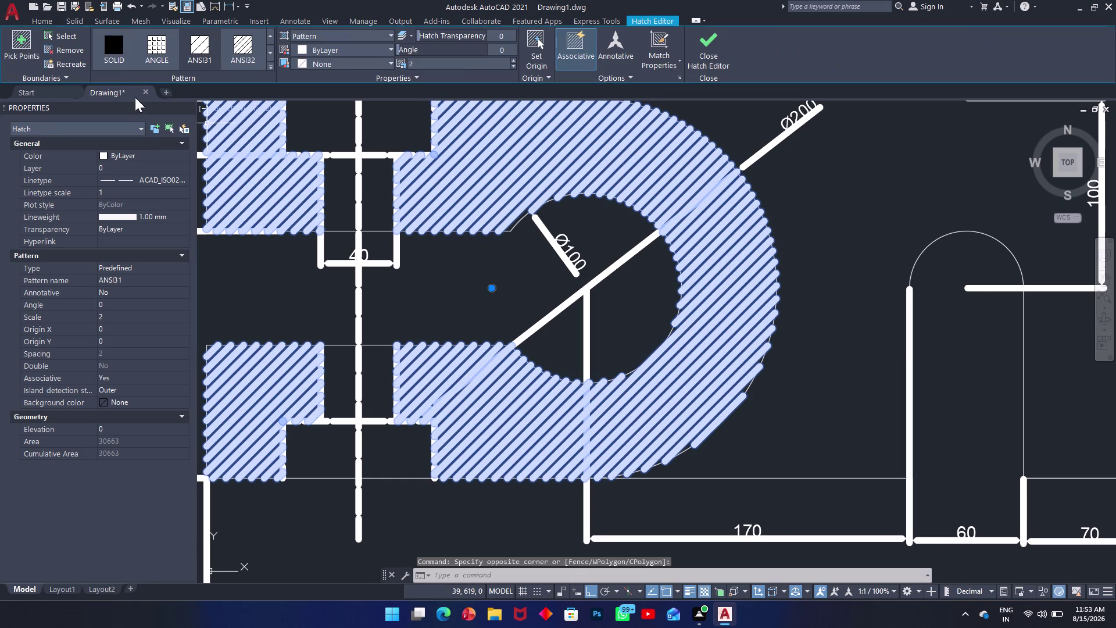
click(123, 213)
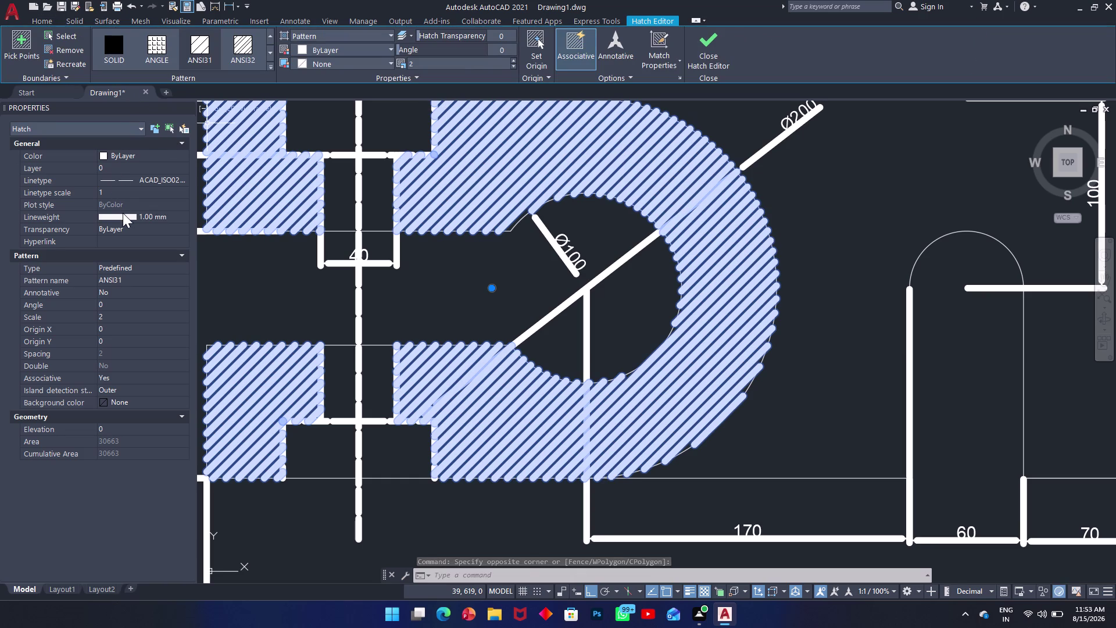
click(184, 215)
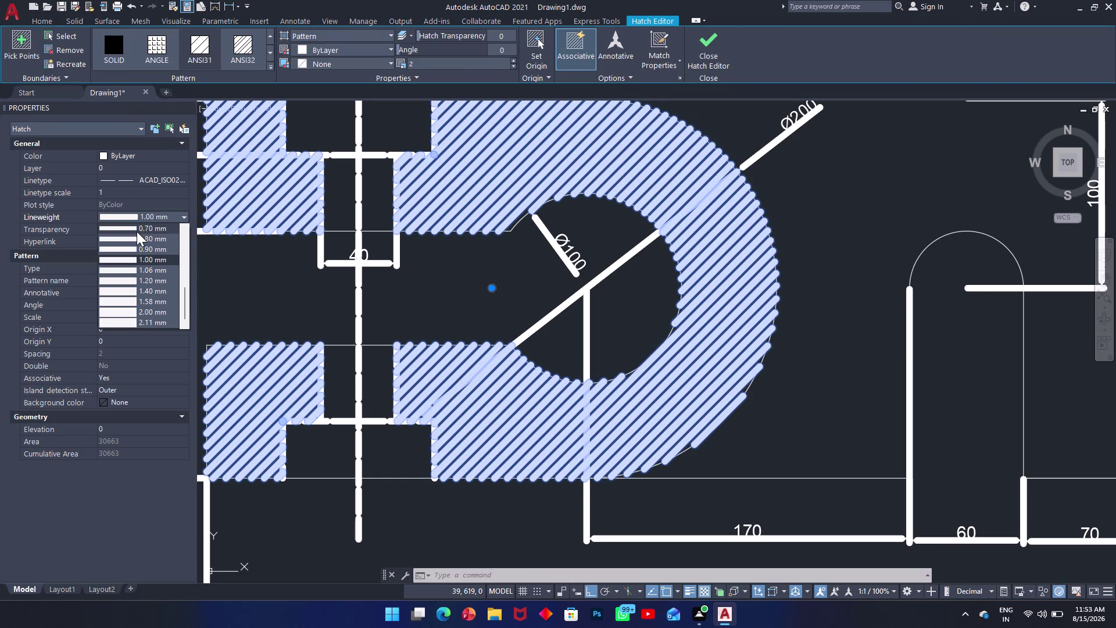
scroll(up, 3)
scroll(up, 3)
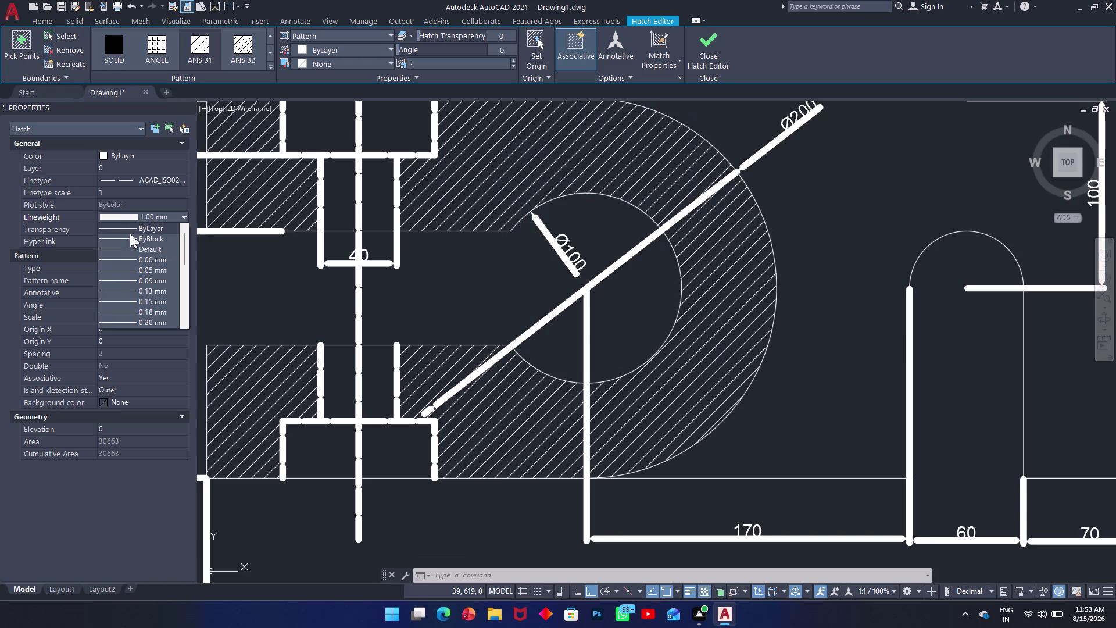
scroll(up, 3)
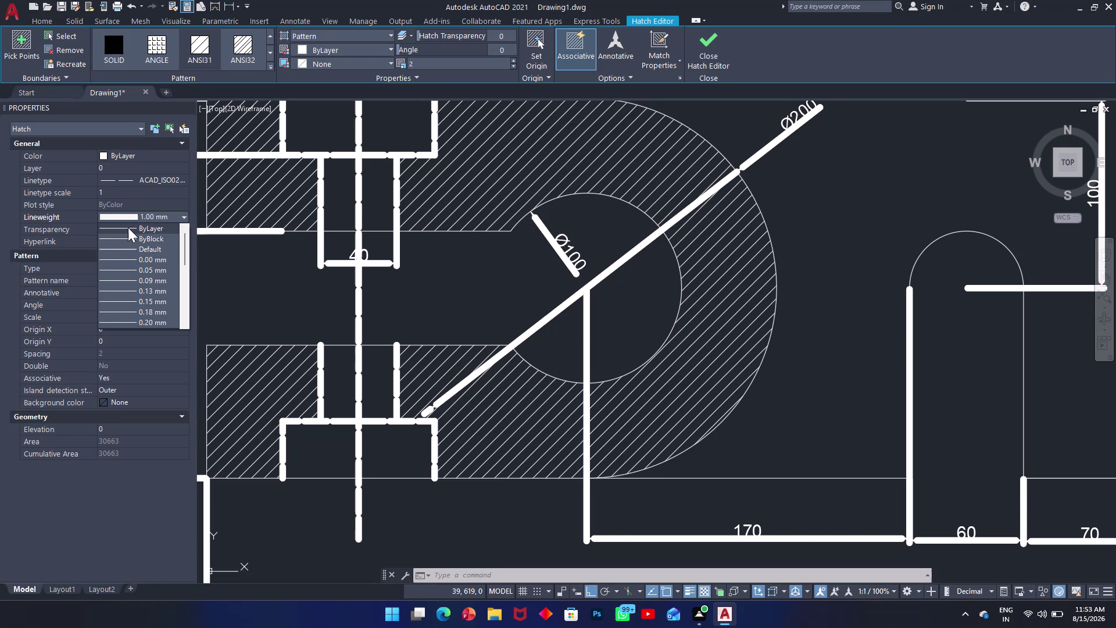
scroll(up, 3)
click(129, 229)
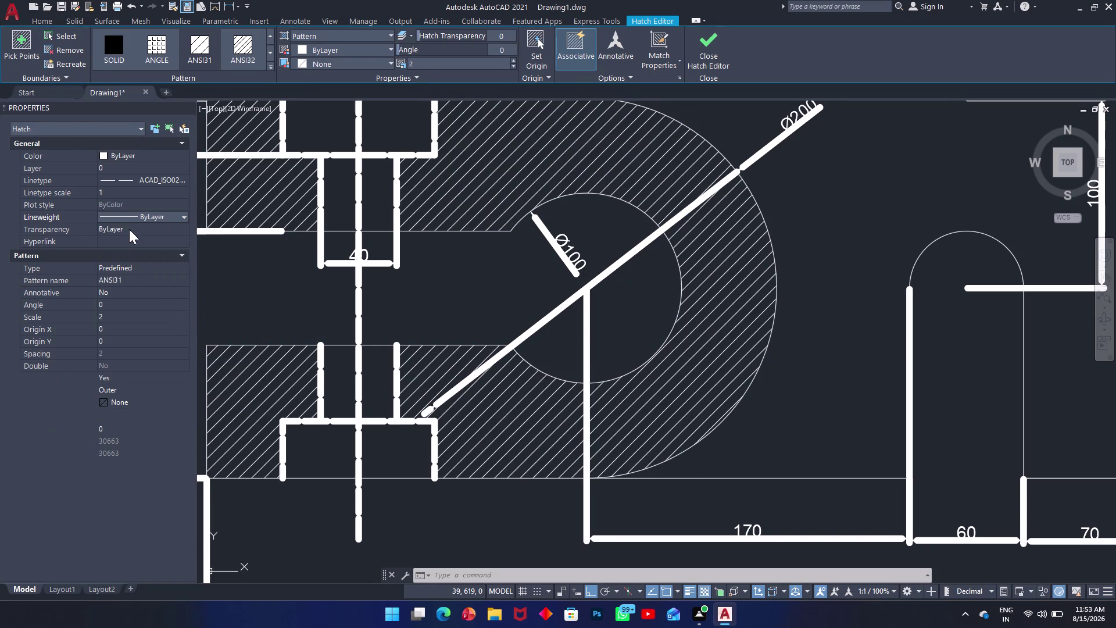
click(426, 312)
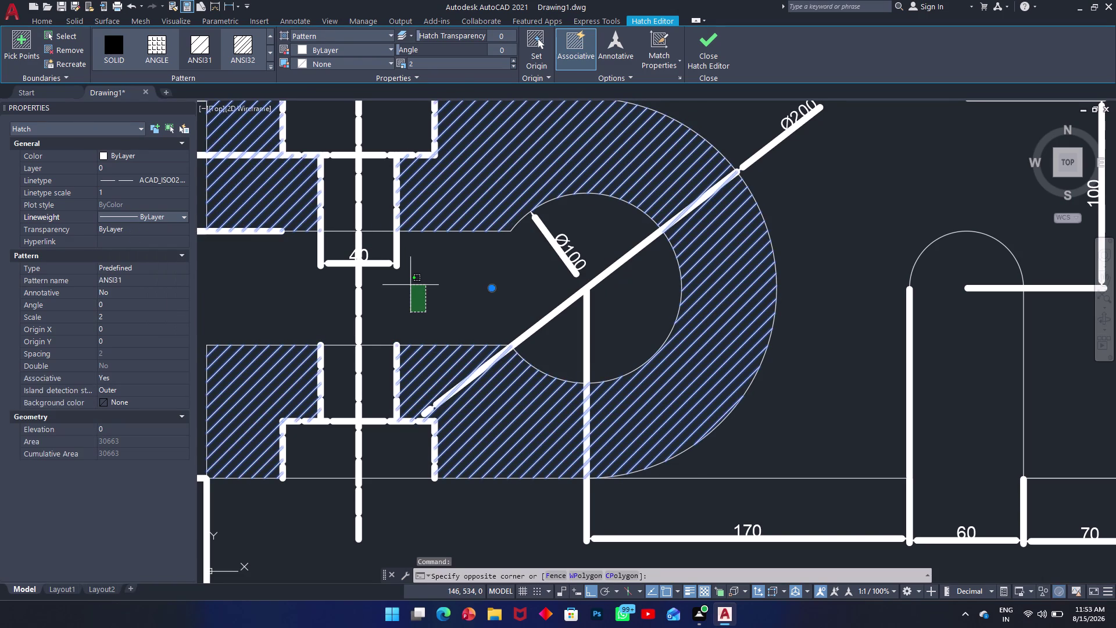
click(383, 253)
click(401, 282)
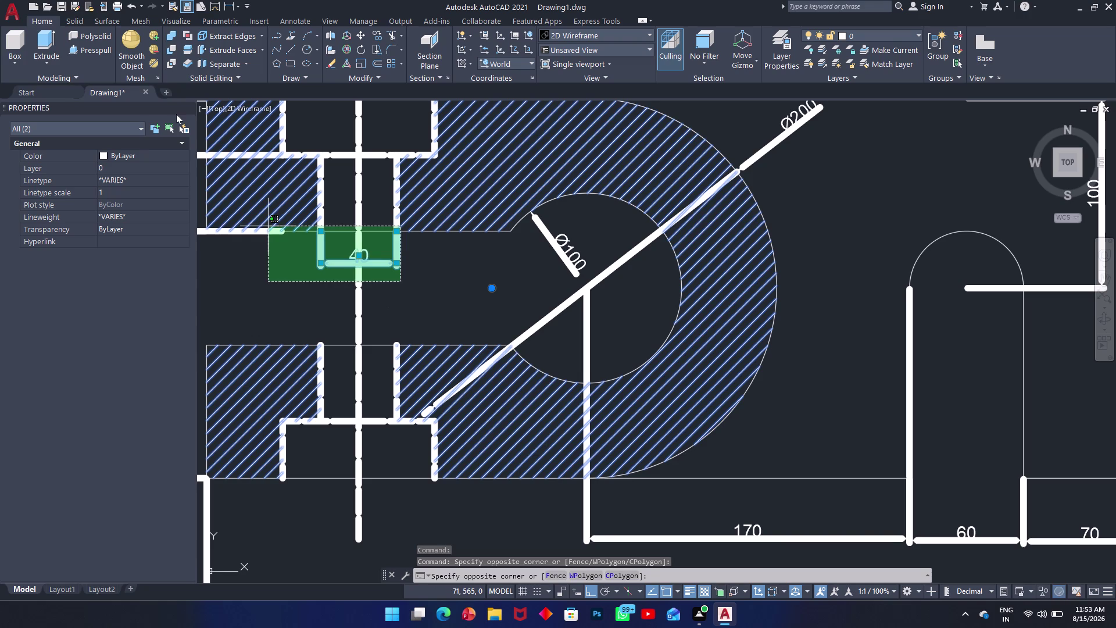
click(330, 225)
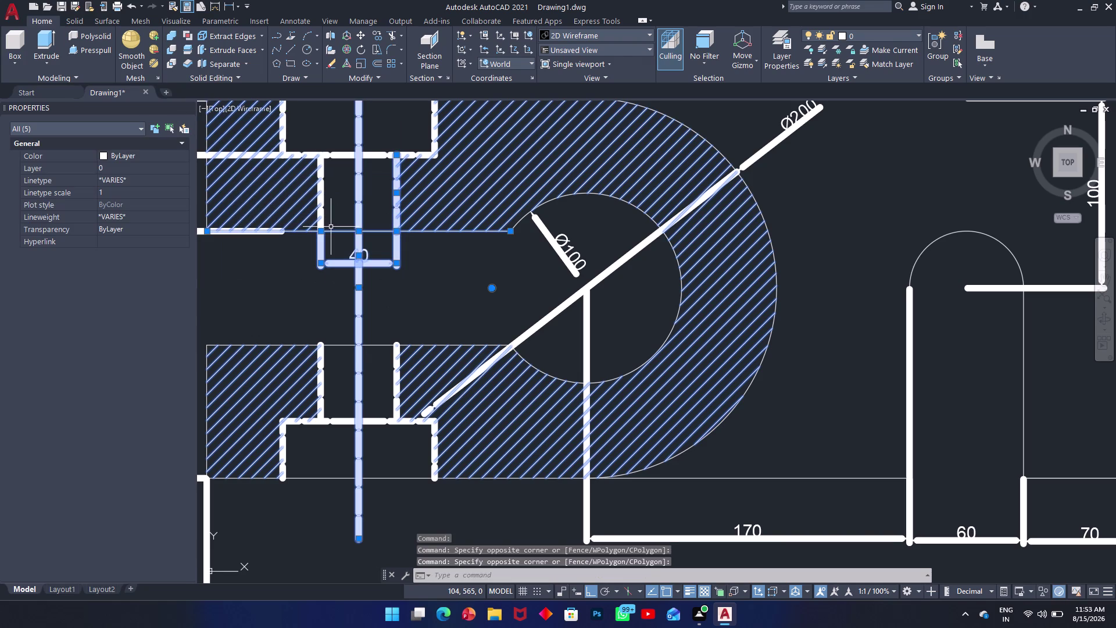
click(381, 307)
click(340, 330)
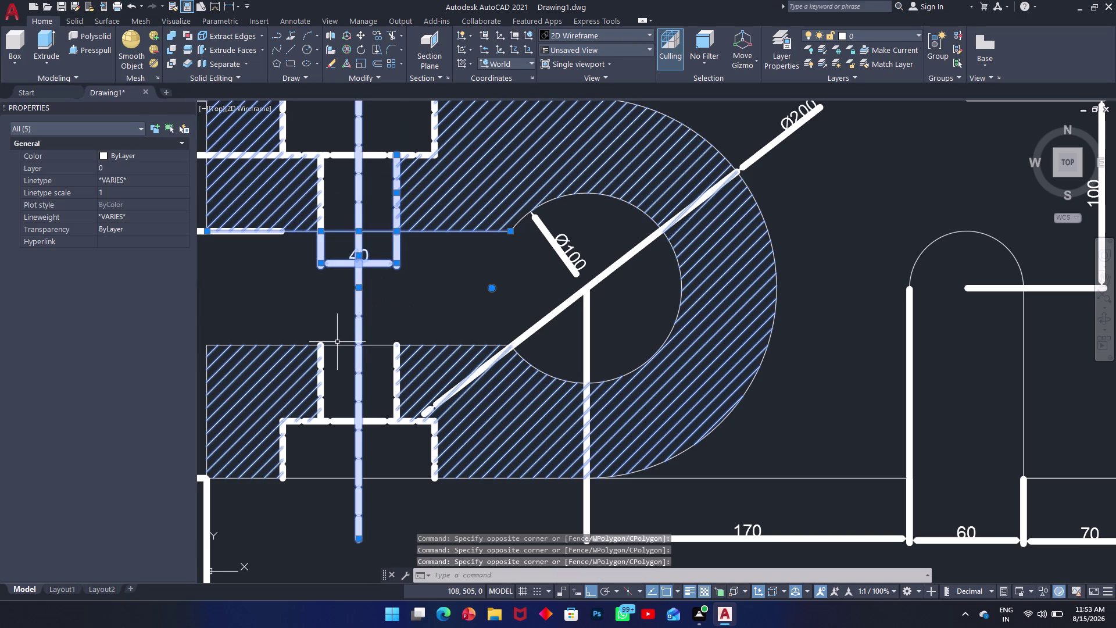
click(332, 367)
click(338, 360)
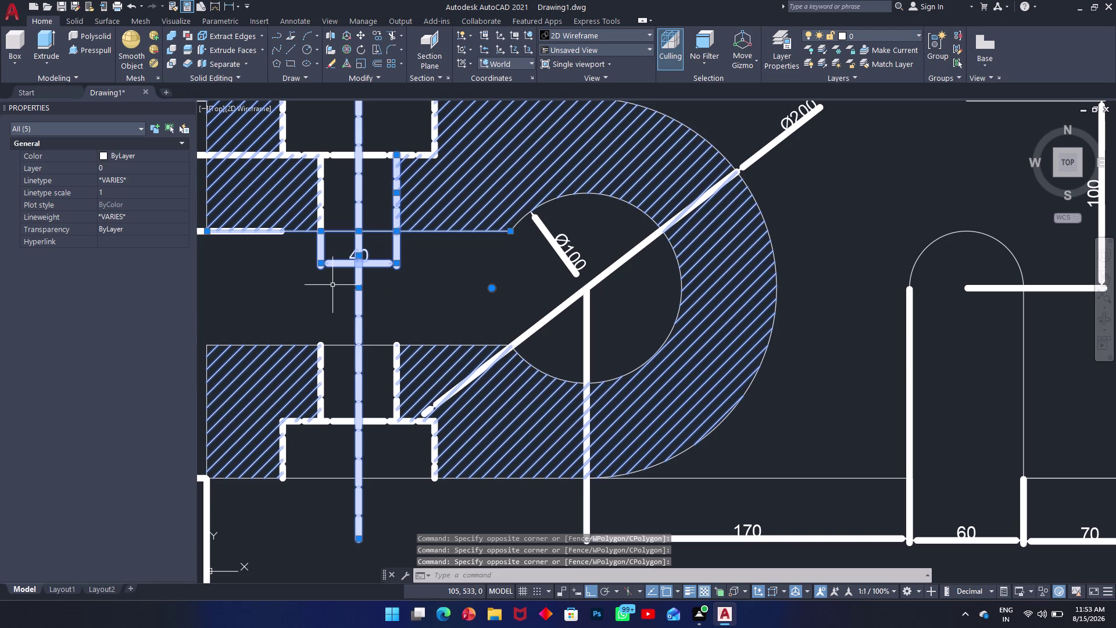
key(Escape)
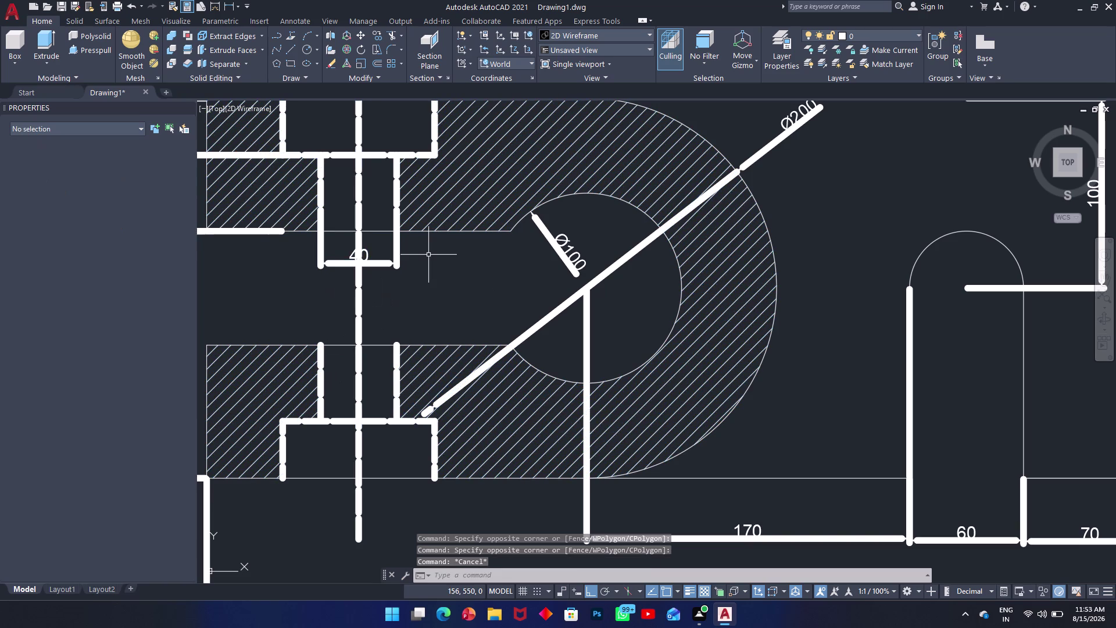
key(Escape)
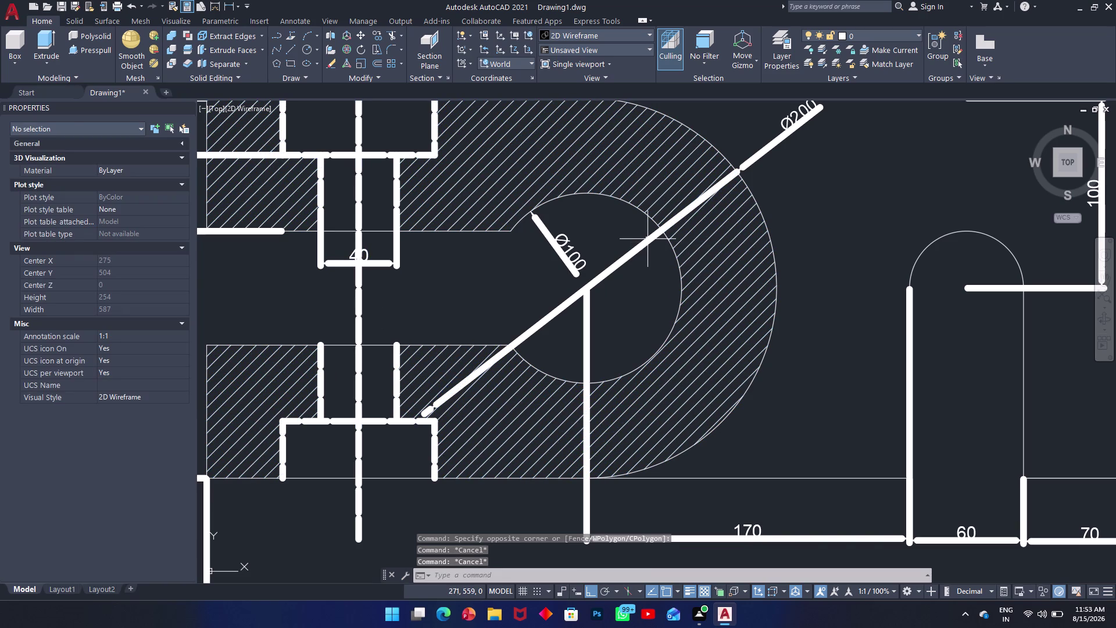
click(647, 240)
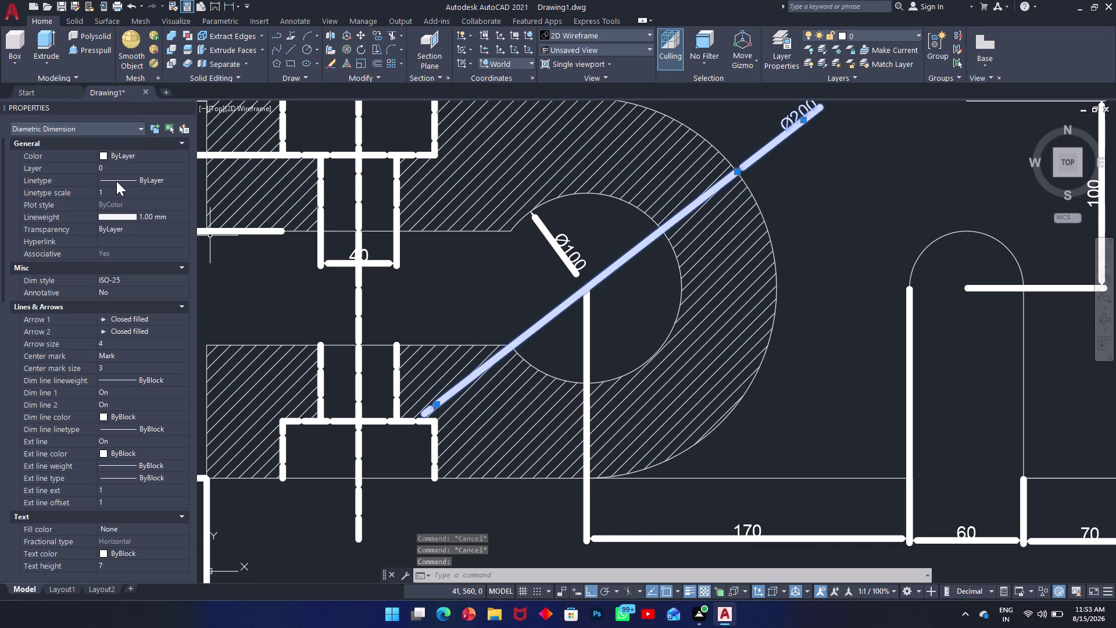
Change the Ø200 diameter dimension's lineweight to ByBlock so it draws thin.
click(133, 215)
click(177, 217)
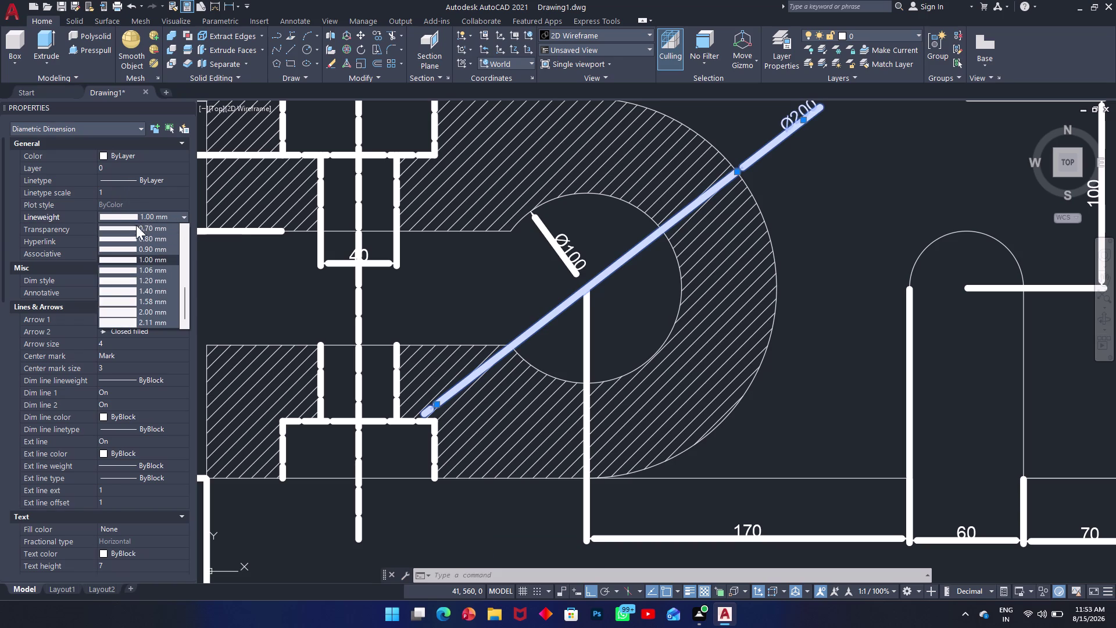
scroll(up, 3)
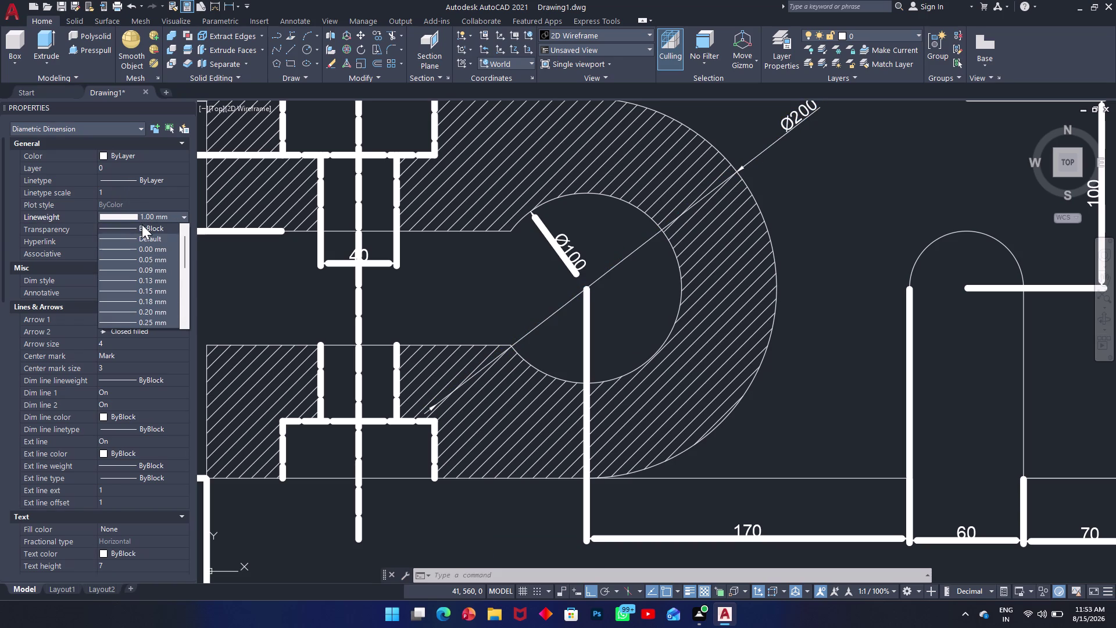
click(142, 225)
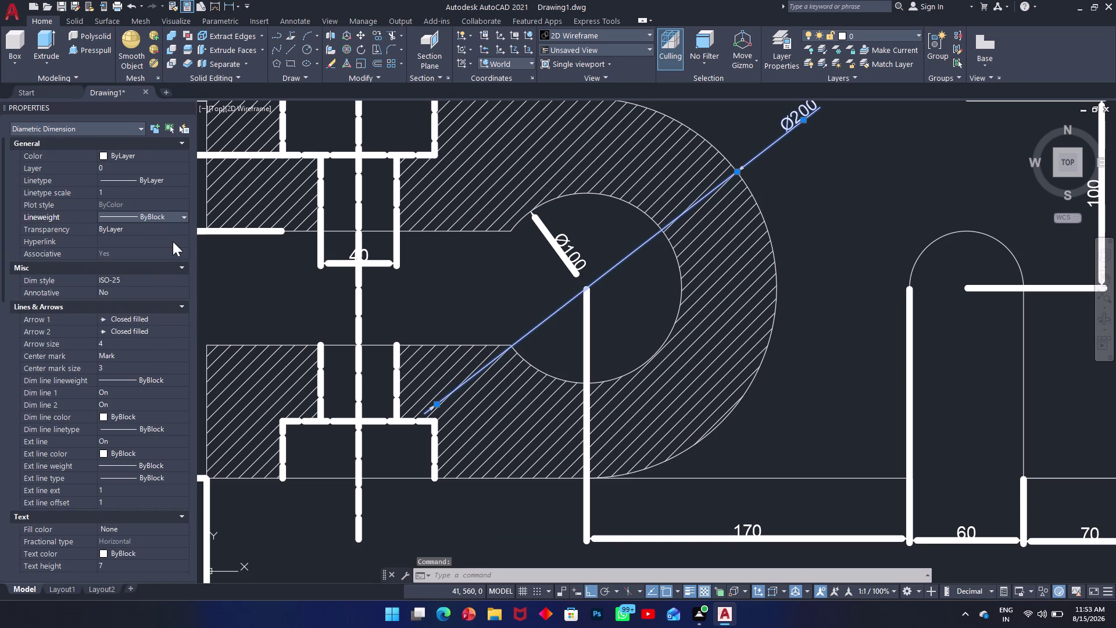
key(Escape)
scroll(up, 3)
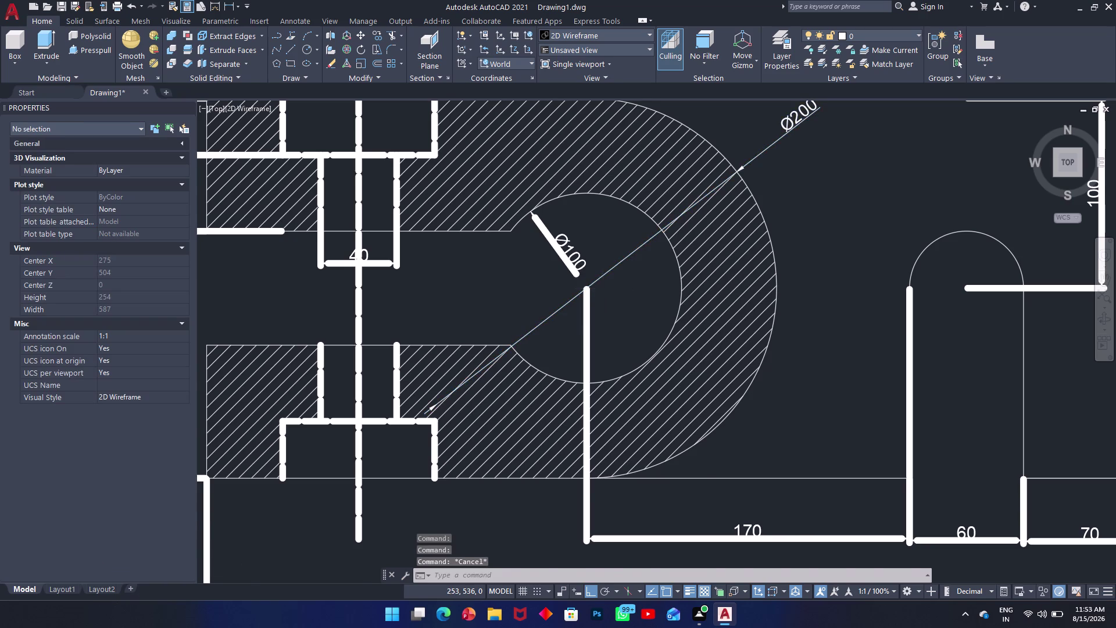
scroll(up, 3)
scroll(down, 3)
scroll(up, 3)
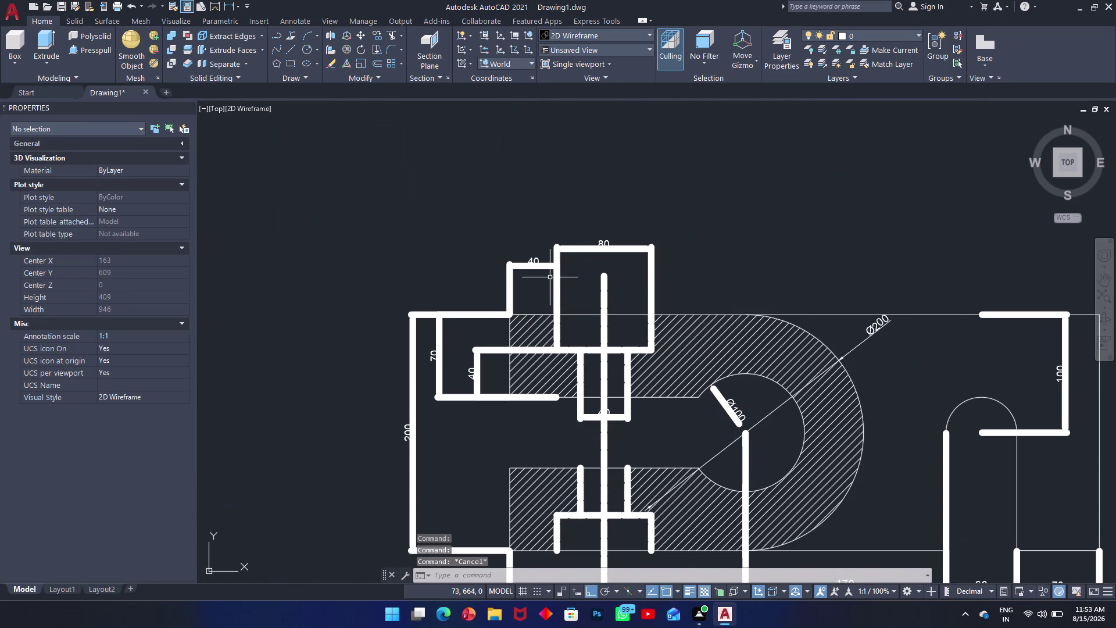
Match the Ø200 dimension's properties onto the Ø100 dimension and the line below it.
text(ma)
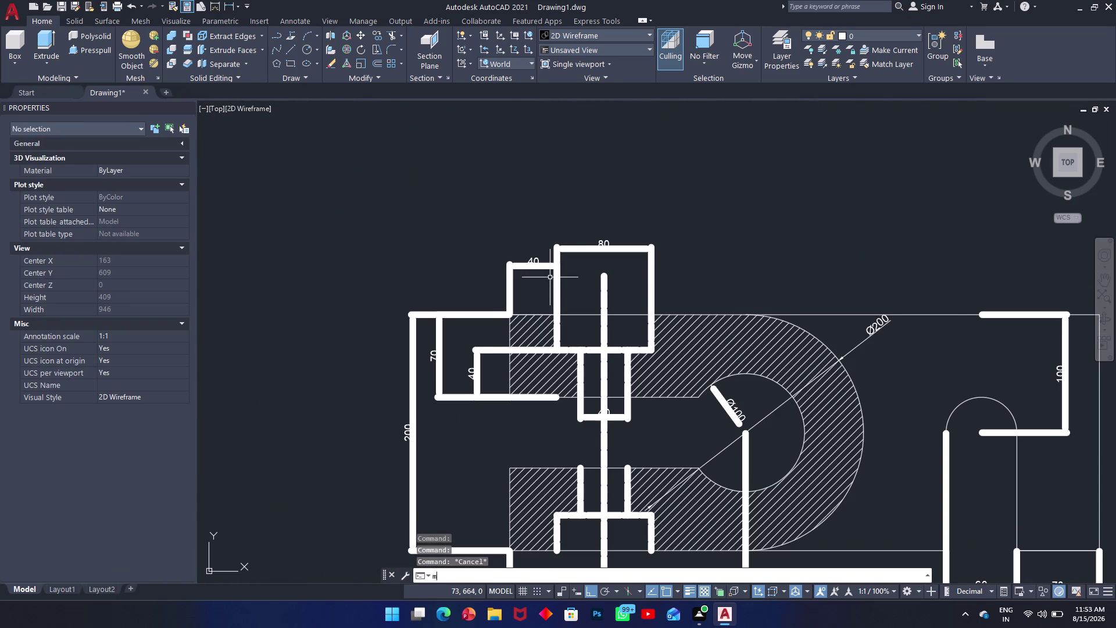
key(space)
scroll(down, 3)
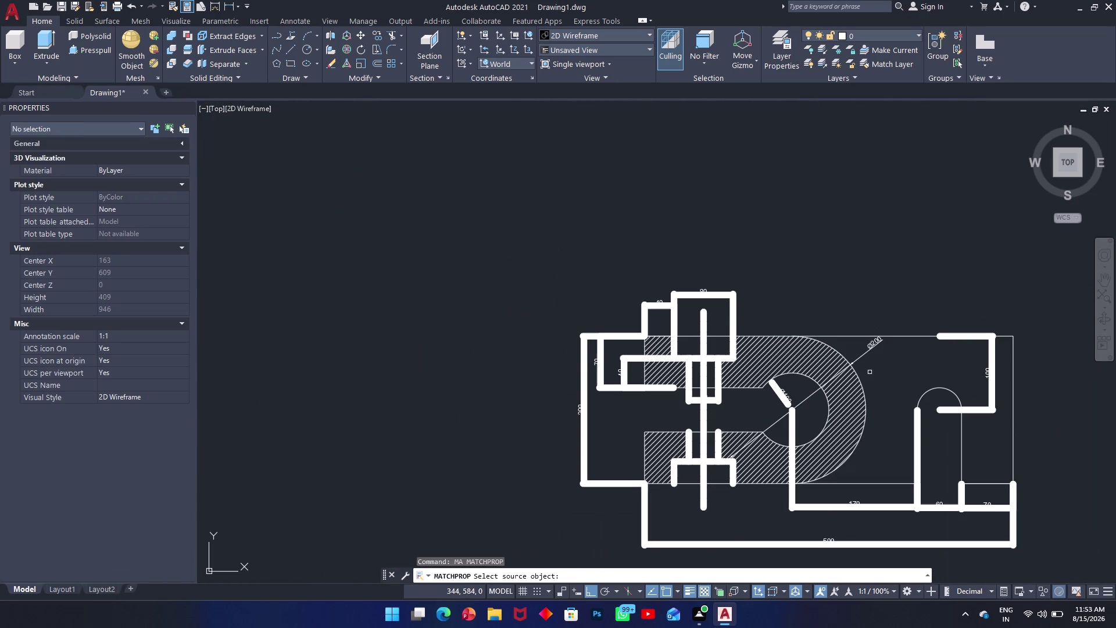
scroll(down, 3)
scroll(up, 3)
scroll(up, 3)
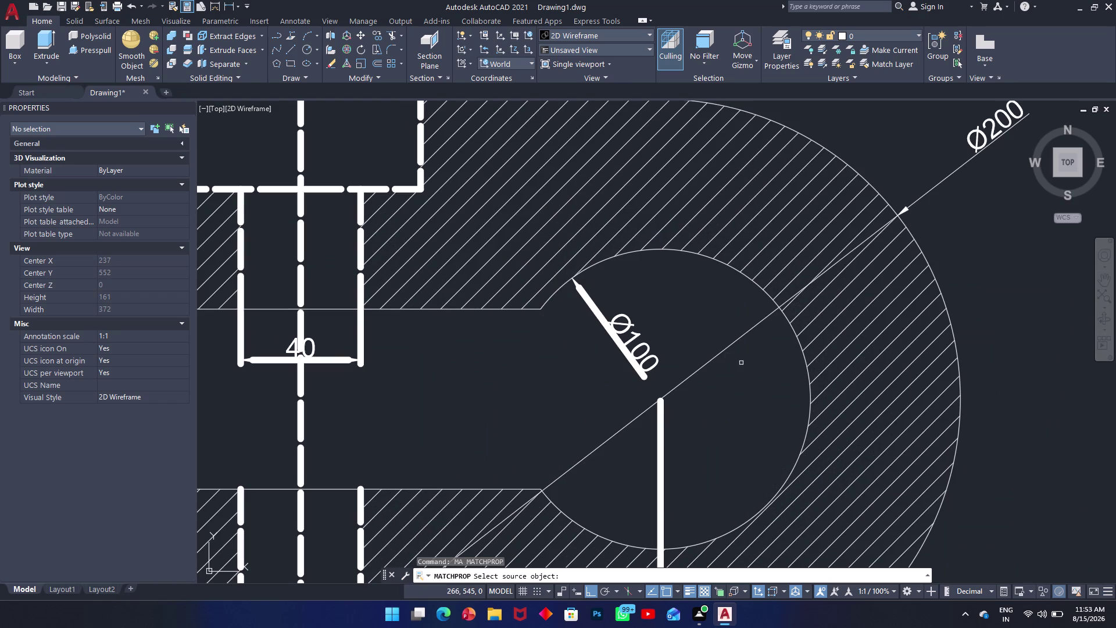
click(719, 354)
click(613, 345)
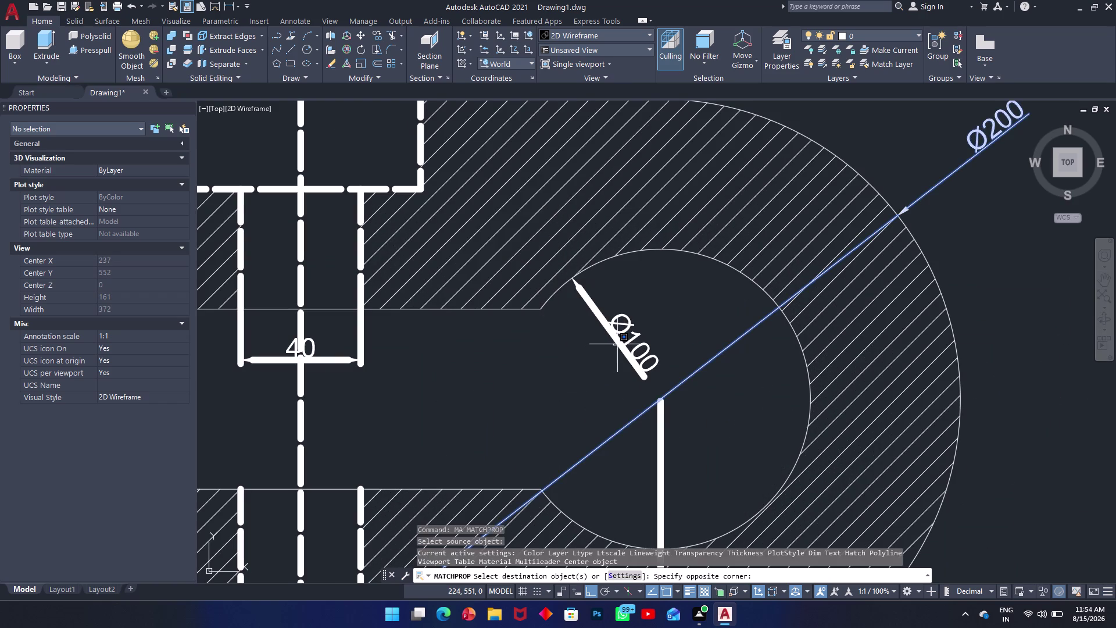
click(617, 344)
click(619, 343)
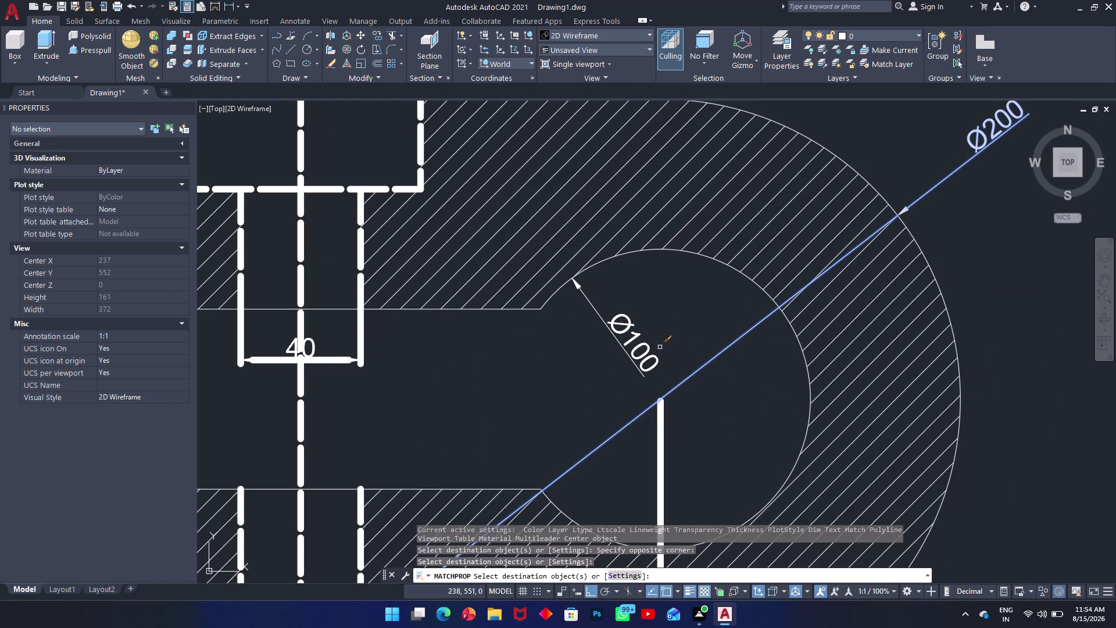
click(661, 444)
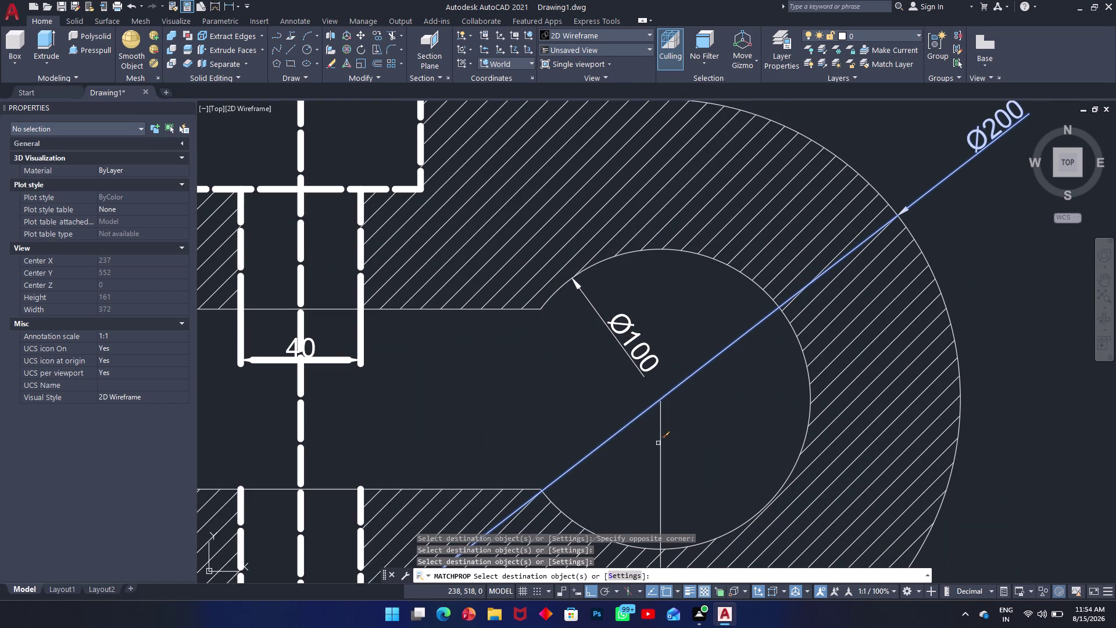
Thin the left-side 70, 200, vertical 40 and top 40 dimensions.
scroll(up, 3)
scroll(down, 3)
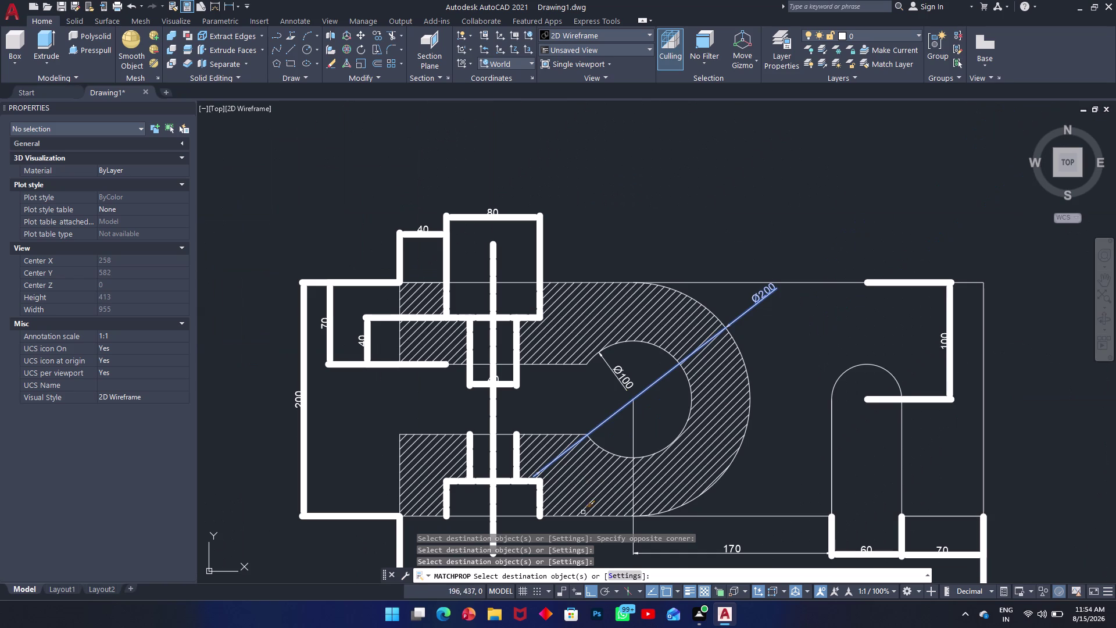
click(302, 308)
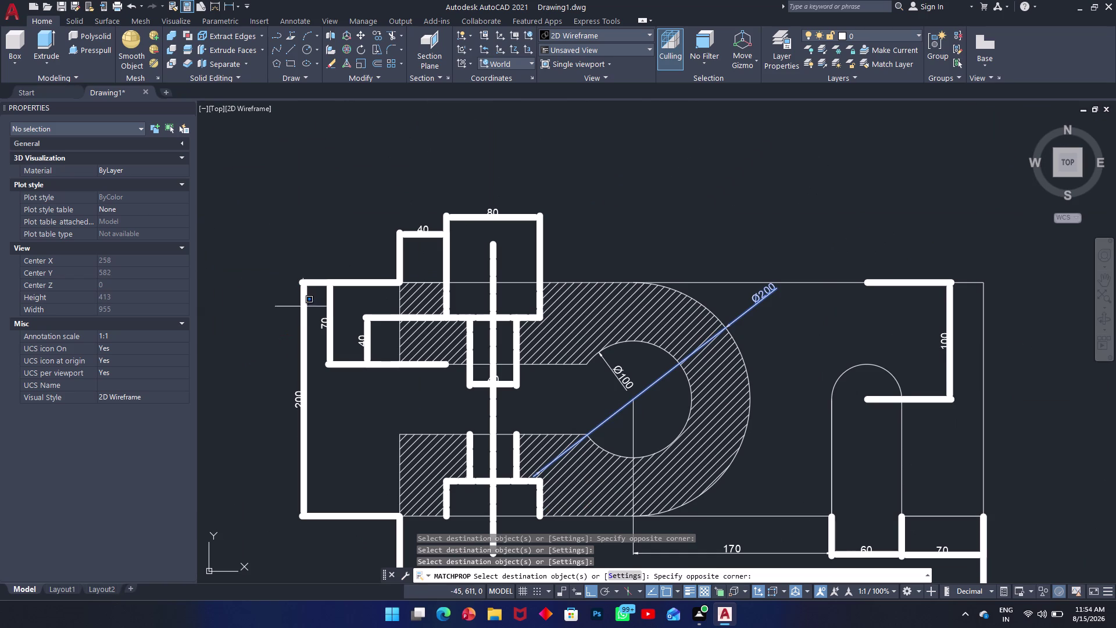
click(307, 267)
drag(356, 264, 348, 271)
click(258, 367)
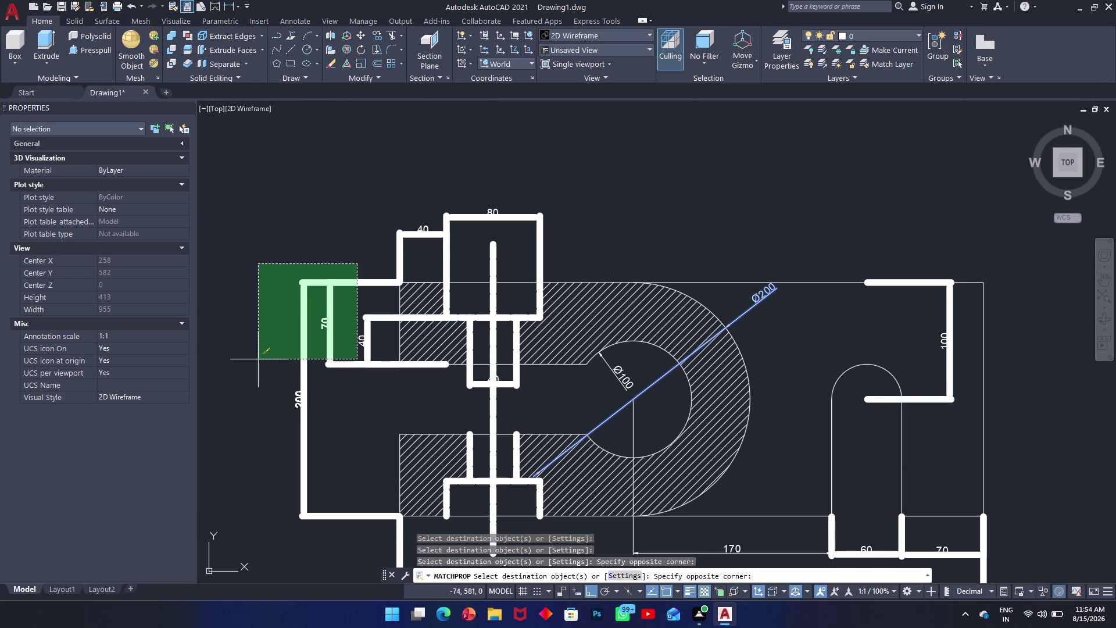
click(386, 344)
click(361, 372)
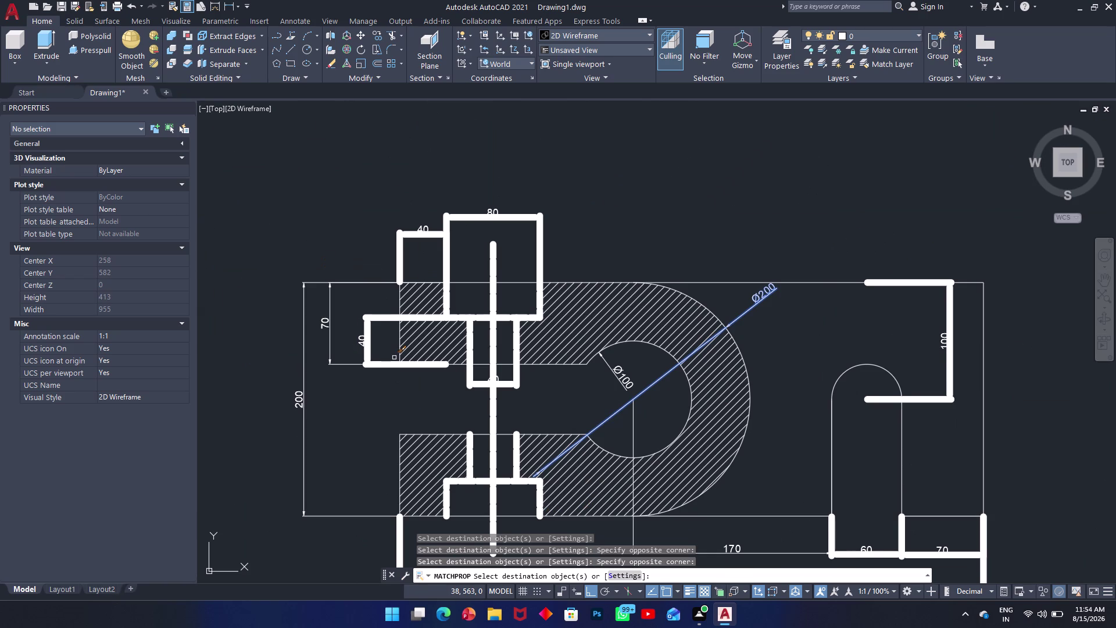
drag(418, 255, 408, 256)
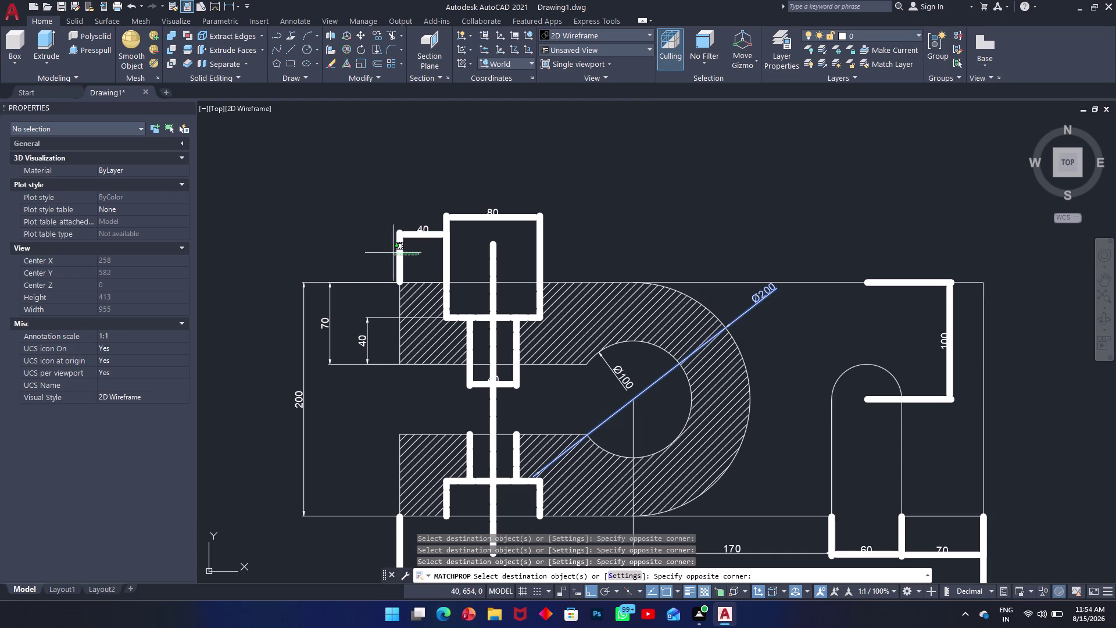
click(391, 211)
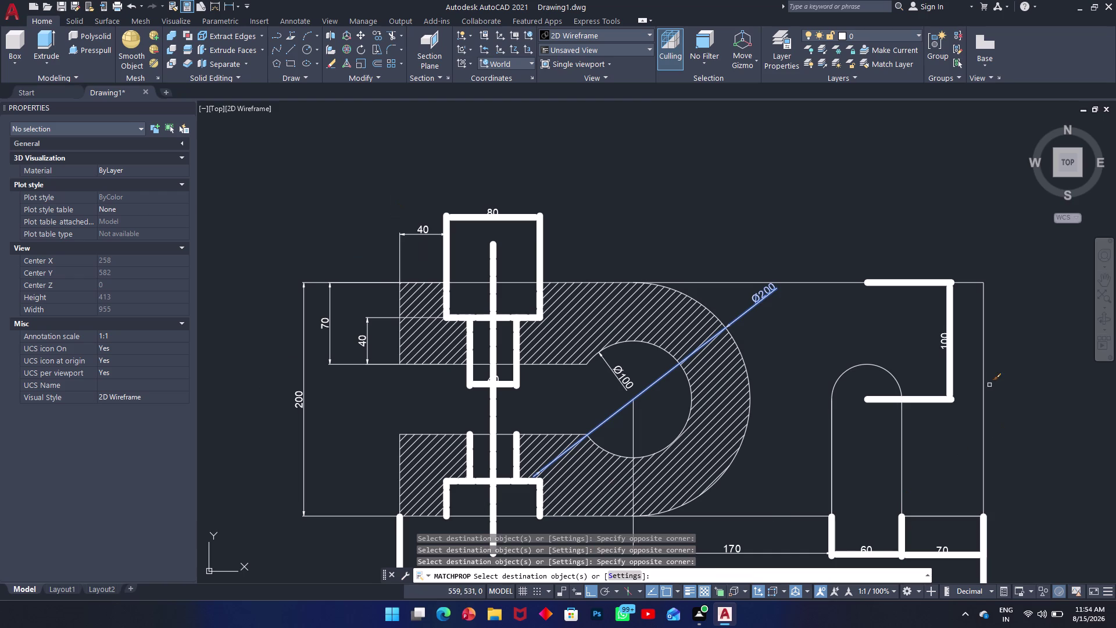
Thin the 100, 500, right-hand 70 and 60 dimensions, then end property matching.
drag(967, 363, 951, 373)
click(926, 421)
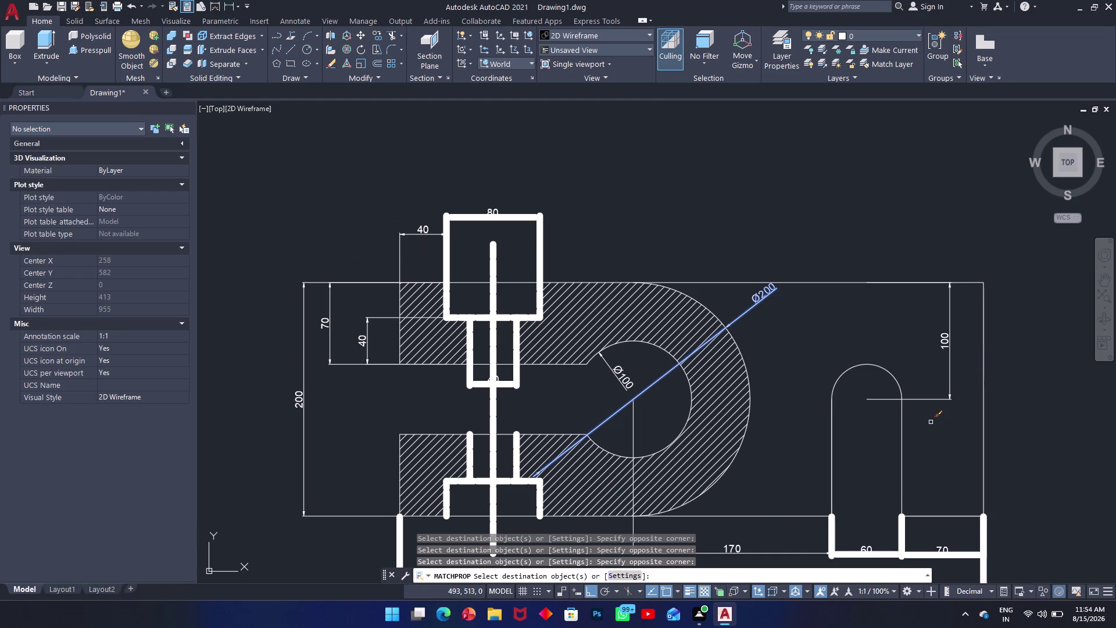
middle_drag(945, 530, 907, 357)
drag(1039, 398, 997, 404)
click(873, 473)
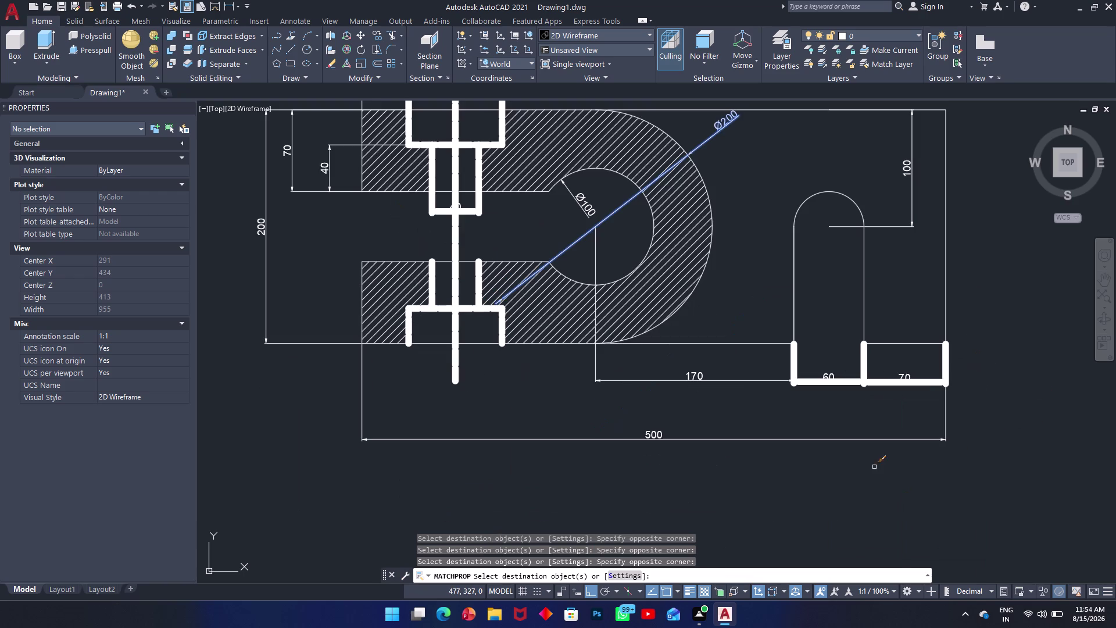
drag(972, 369, 966, 369)
click(917, 379)
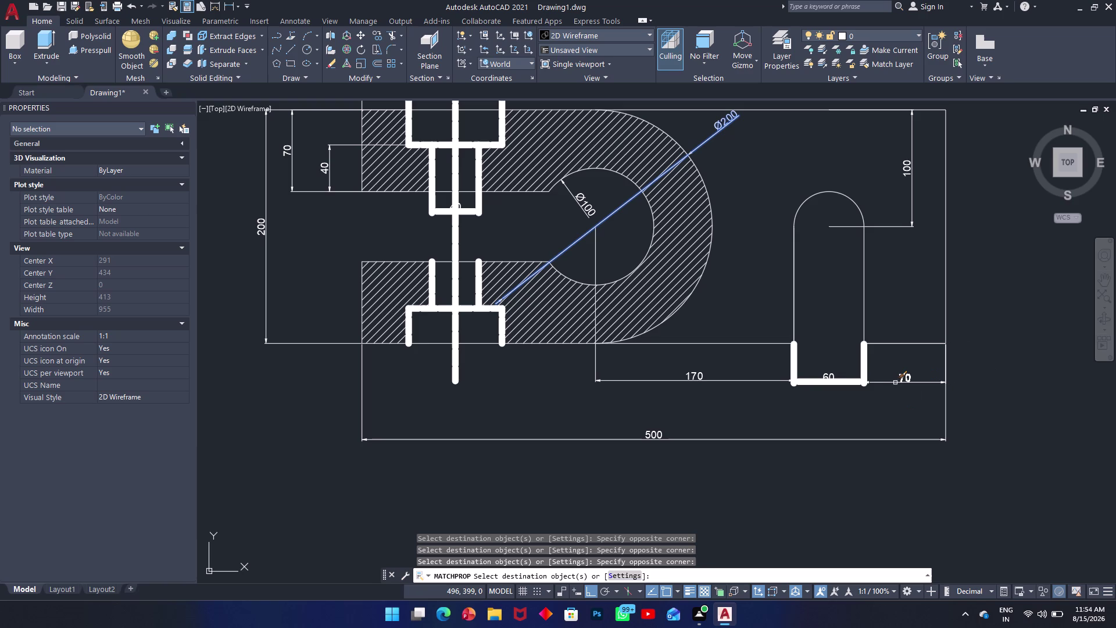
drag(843, 374, 834, 375)
click(778, 399)
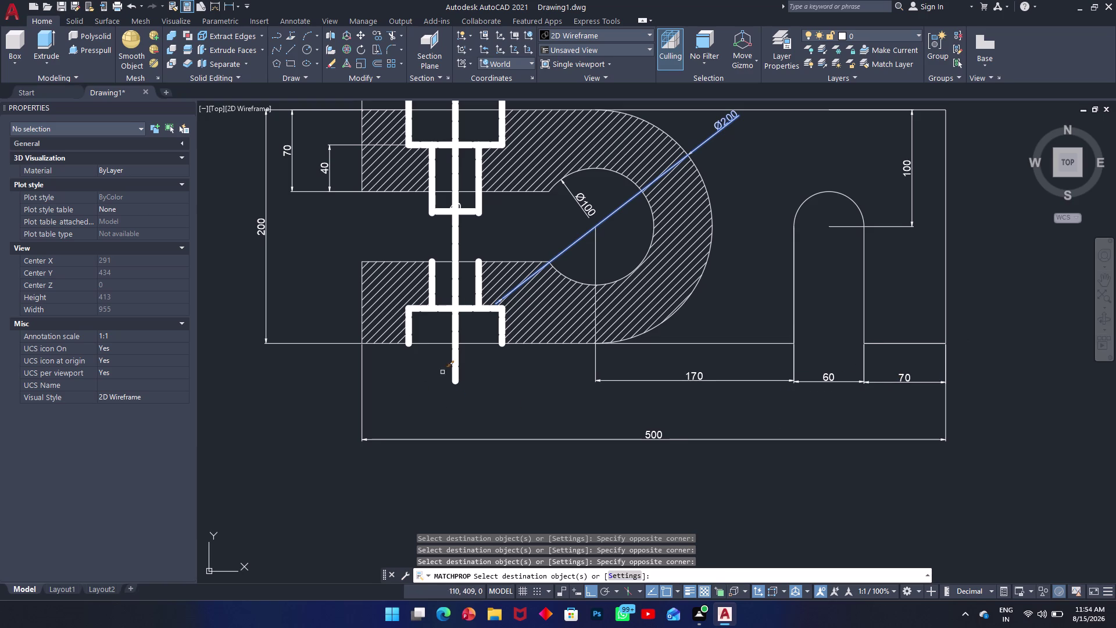
key(Escape)
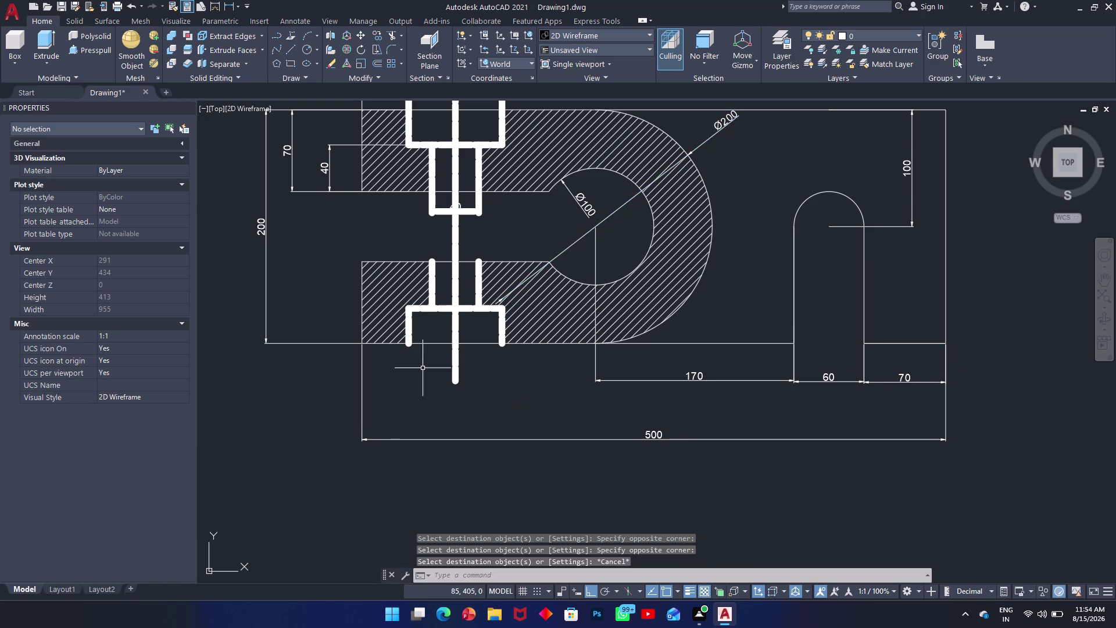
click(448, 143)
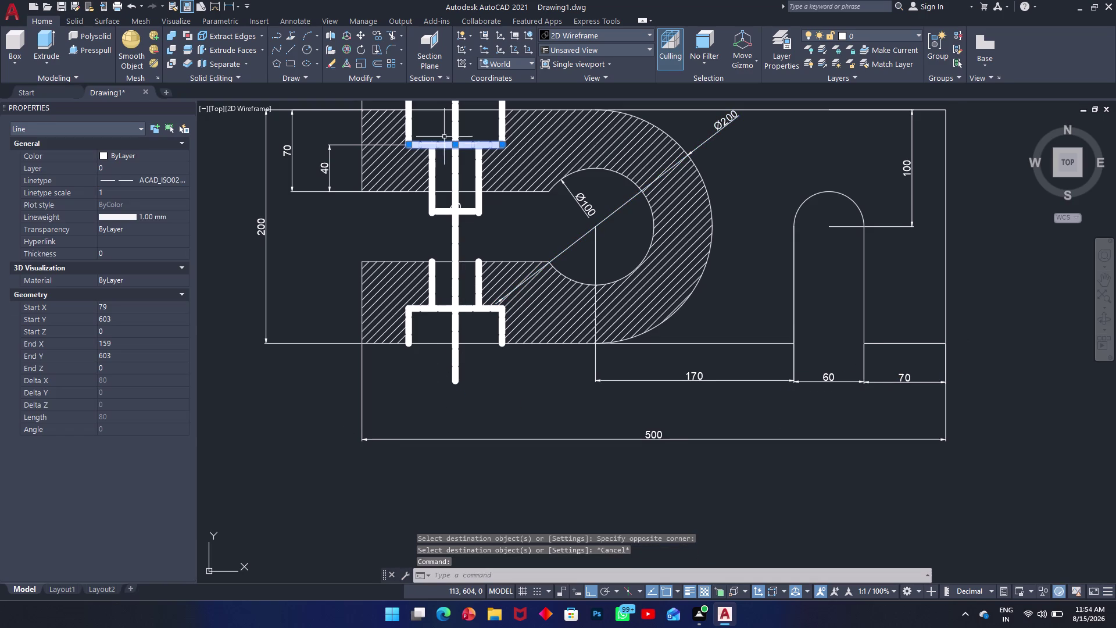
click(412, 130)
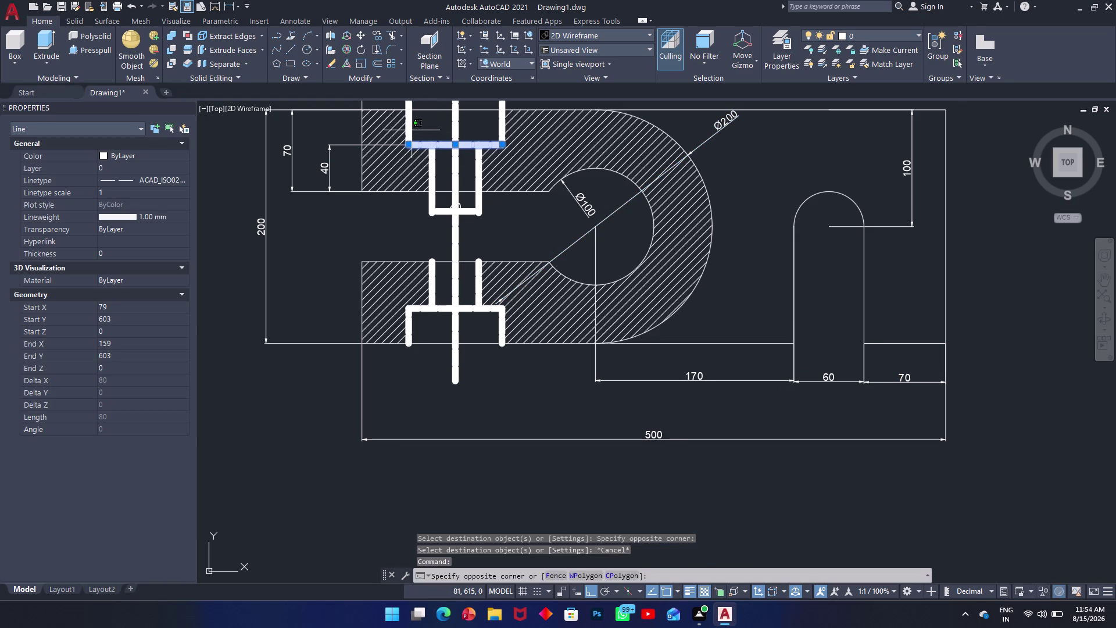
click(411, 130)
click(409, 128)
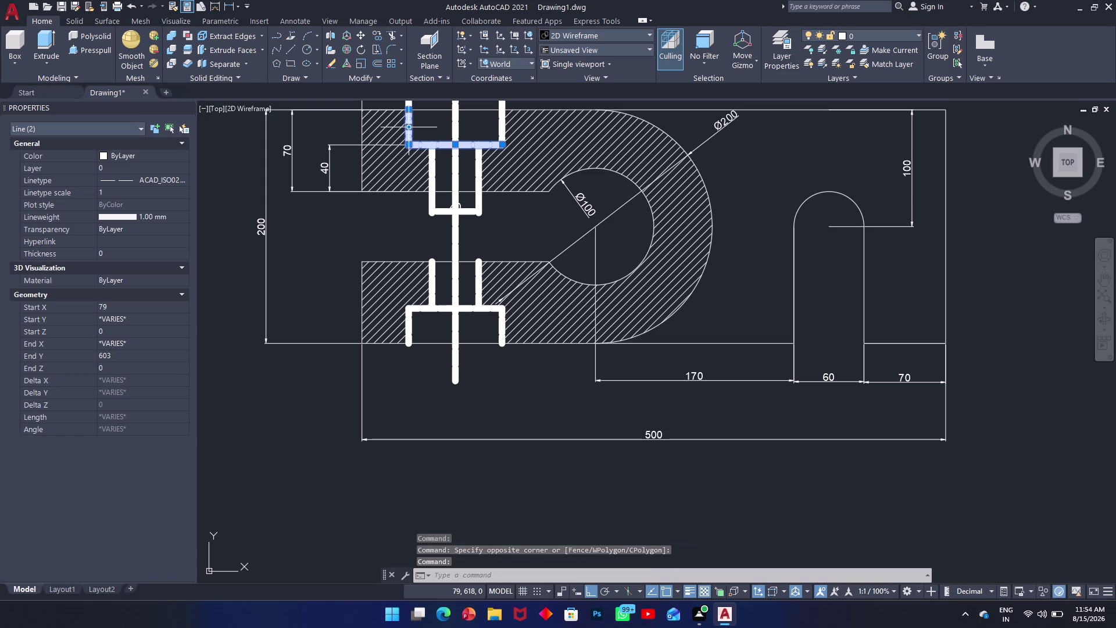
click(456, 129)
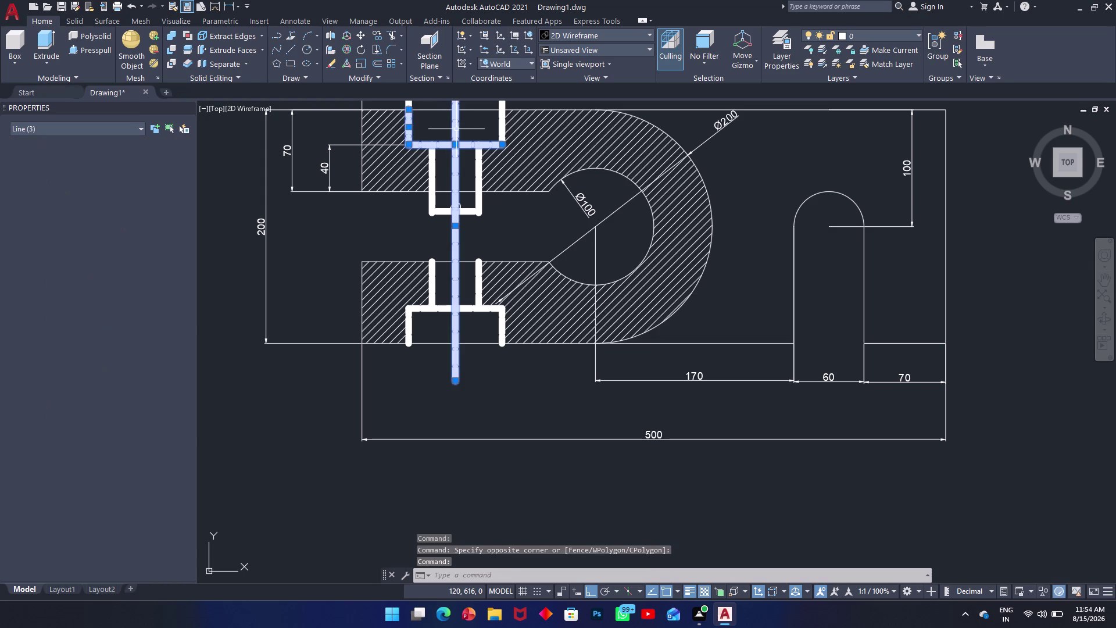
click(502, 129)
click(430, 190)
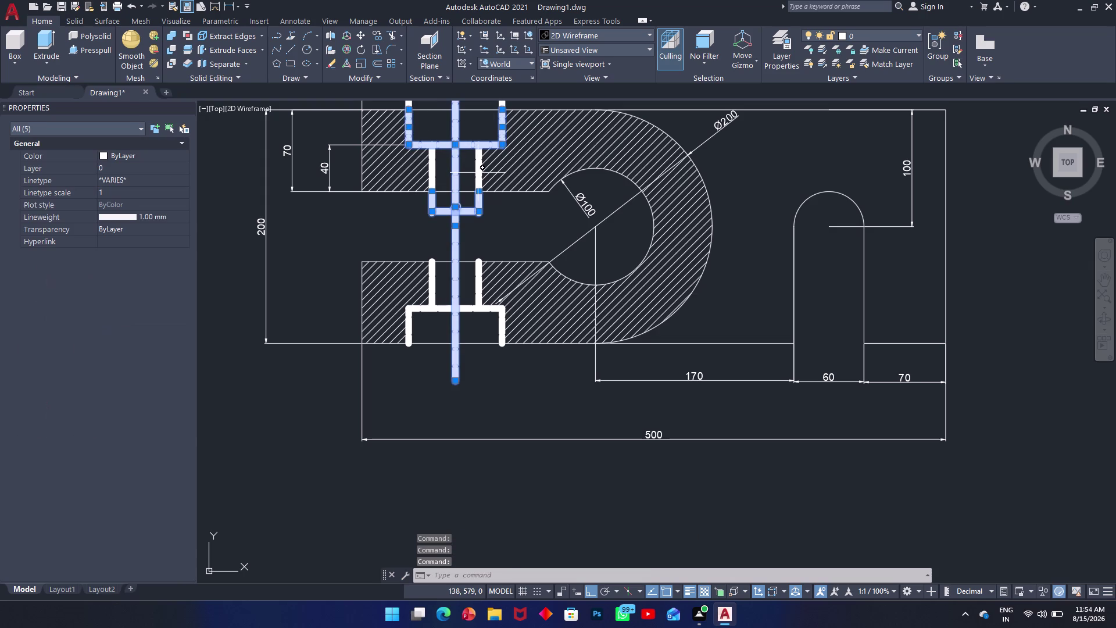
click(477, 173)
click(434, 174)
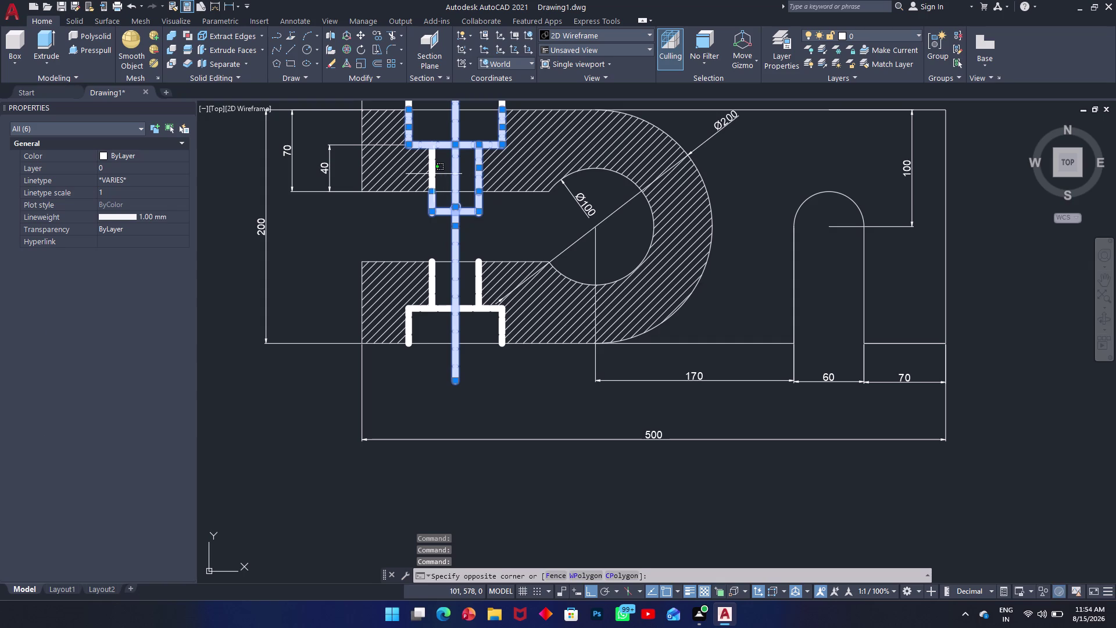
click(432, 173)
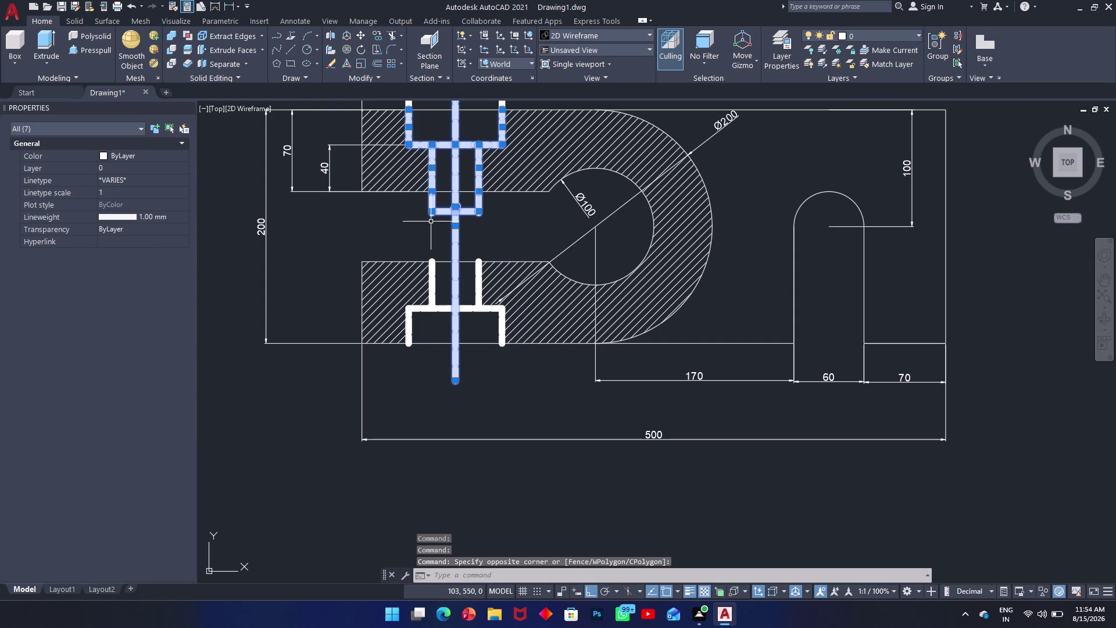
click(429, 305)
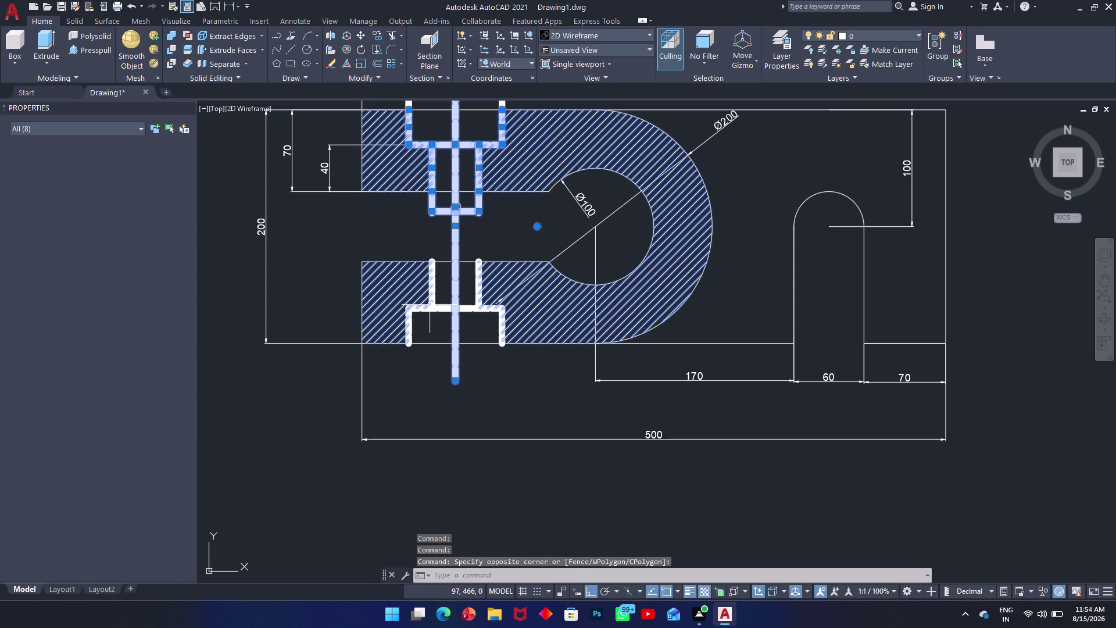
key(Escape)
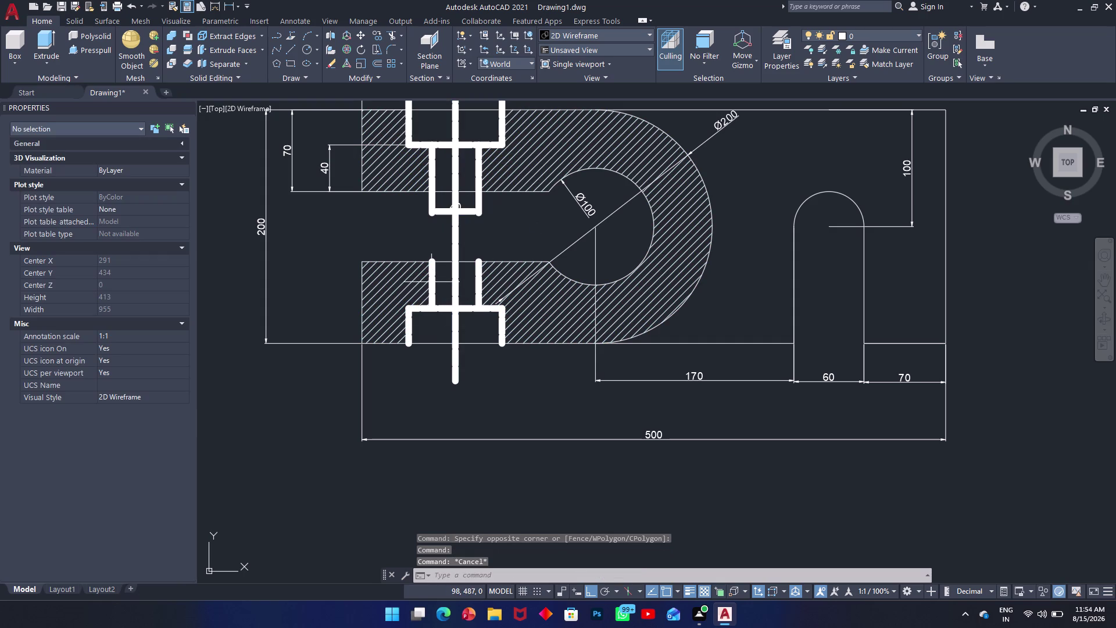
Set the upper hole's inner edges and its 40 dimension to ByLayer lineweight.
click(434, 203)
click(430, 204)
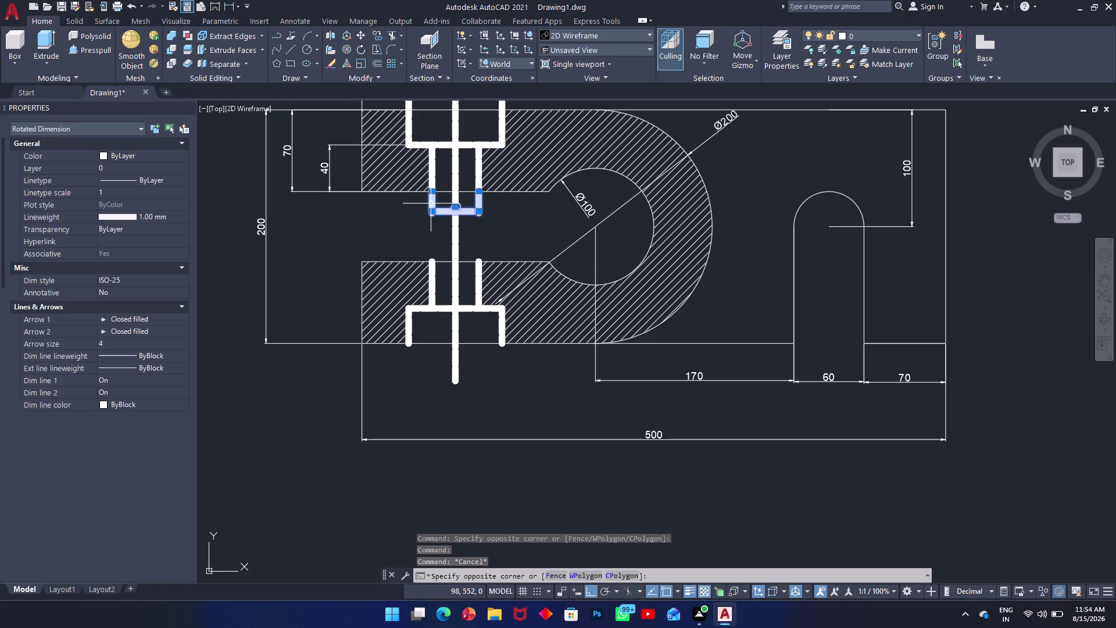
click(431, 165)
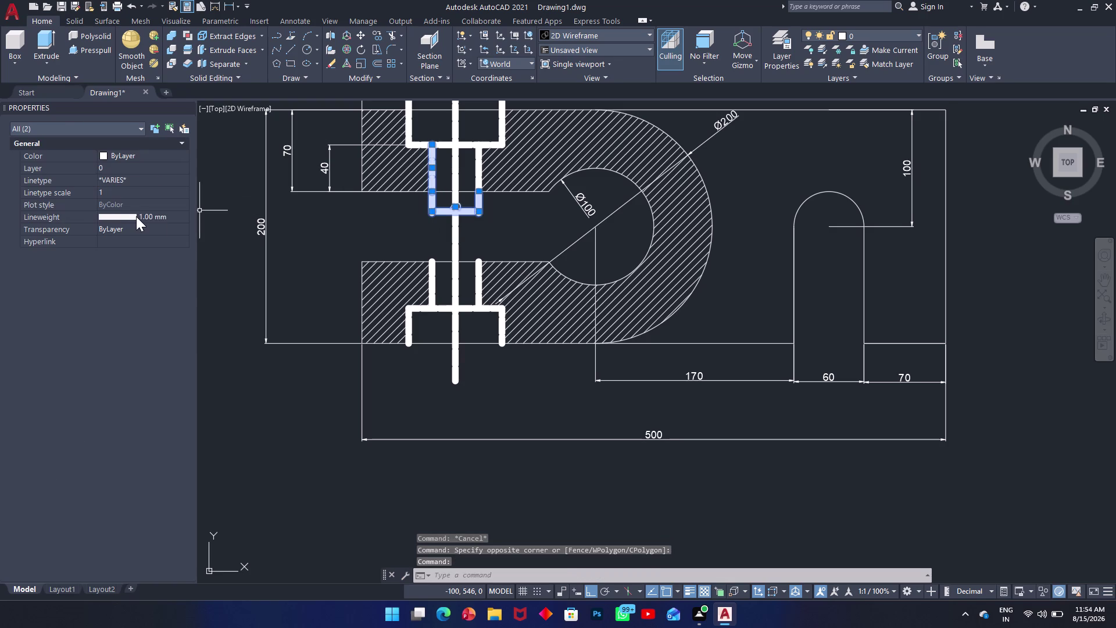
click(136, 216)
click(181, 214)
scroll(up, 3)
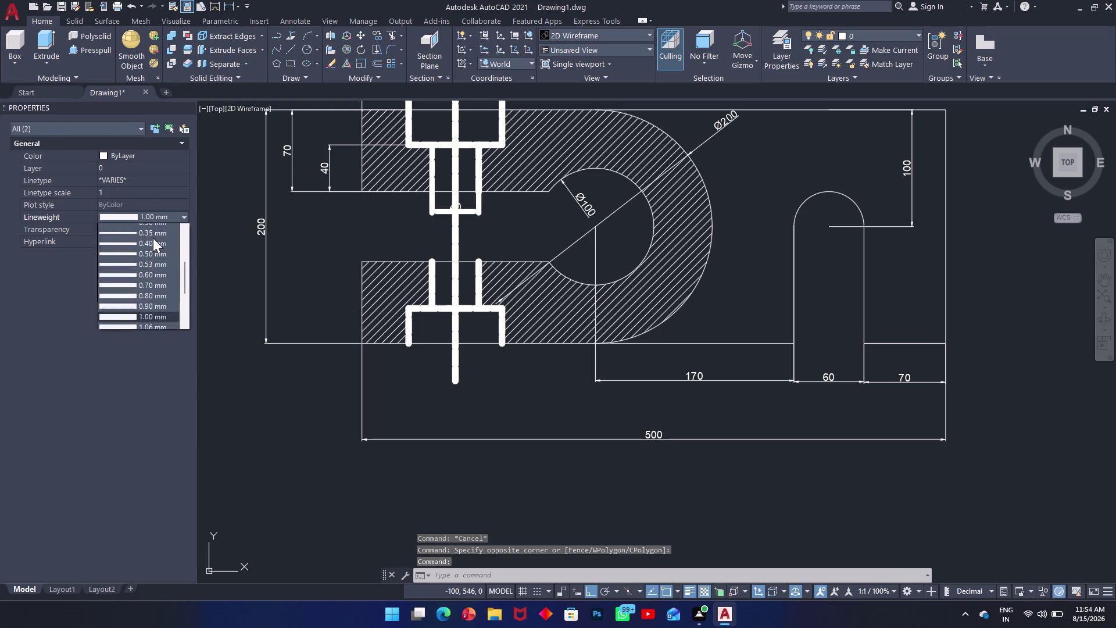
scroll(up, 3)
click(147, 230)
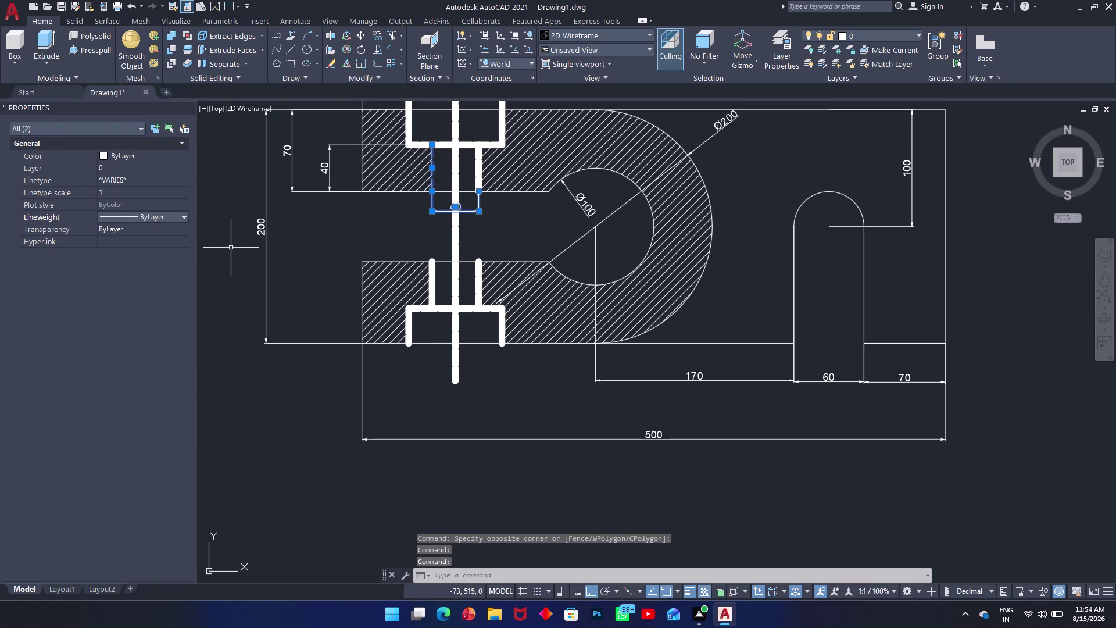
click(378, 223)
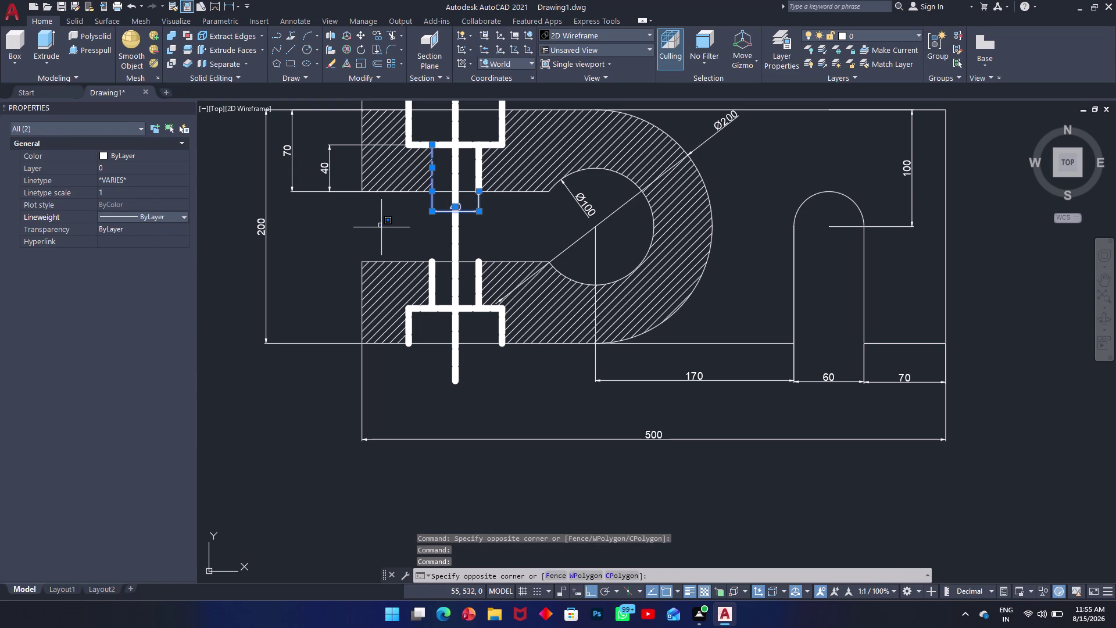
double_click(298, 220)
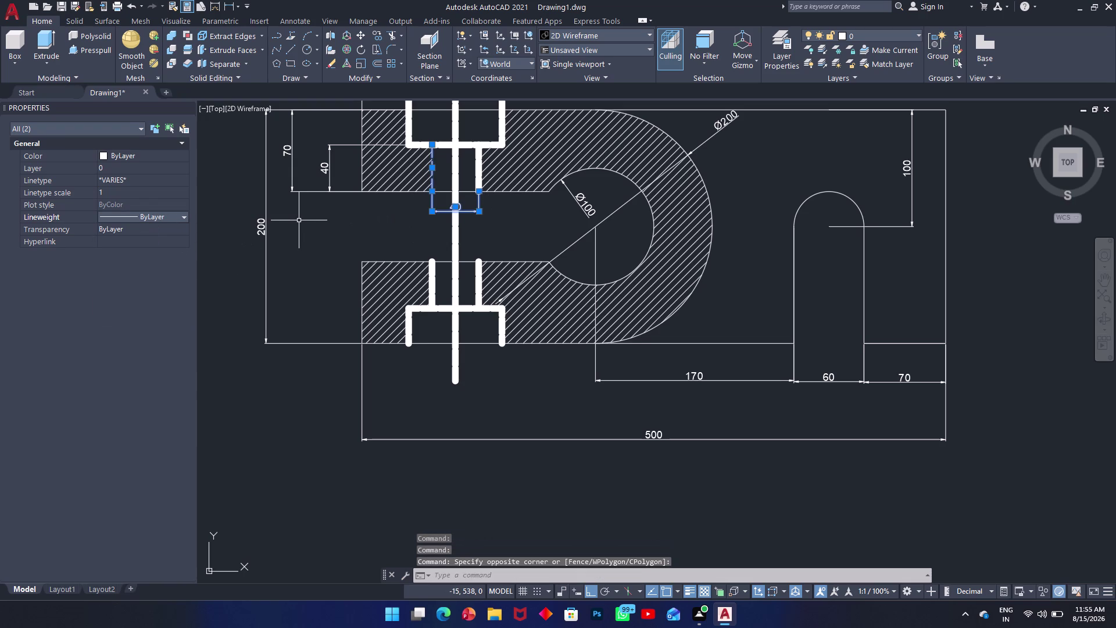
Match the thin edge's properties onto the upper hole lines, centre line and top outline.
text(ma)
key(space)
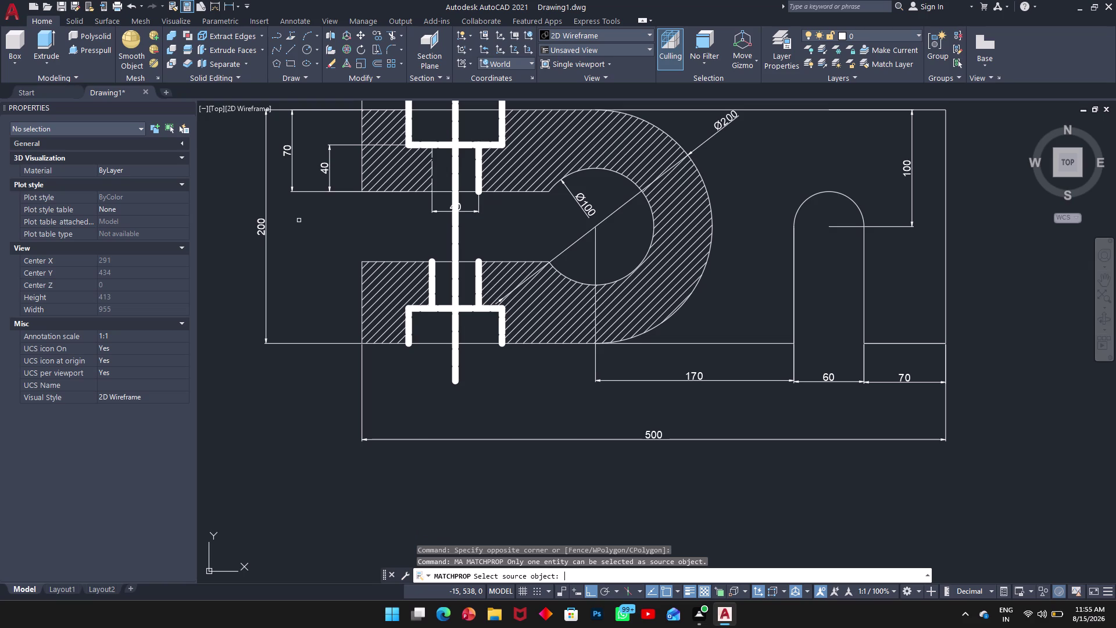
click(432, 163)
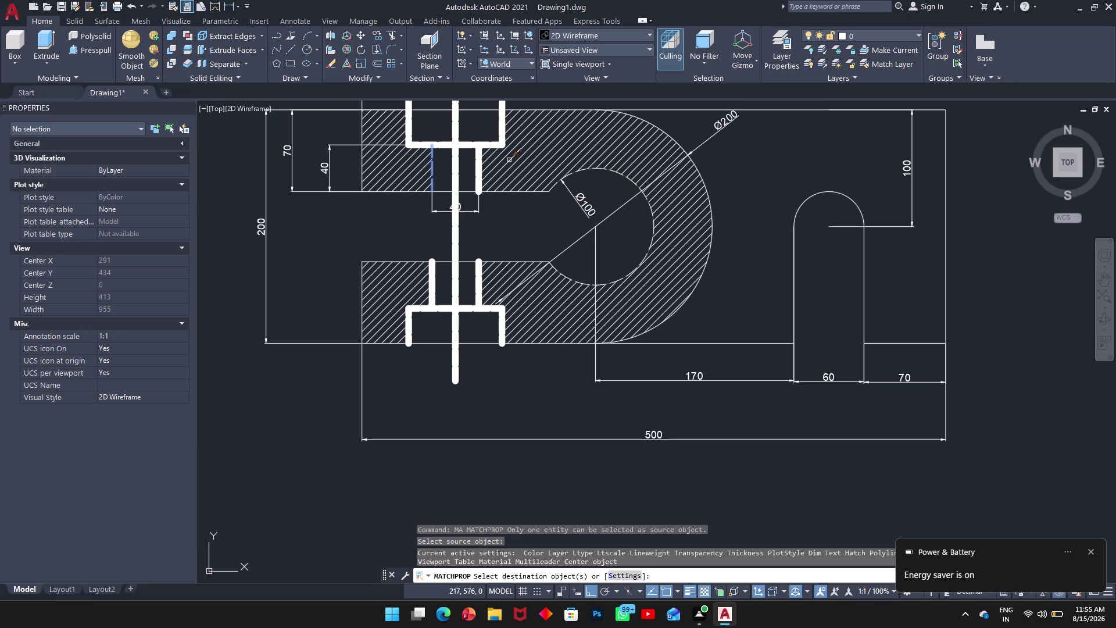
click(478, 163)
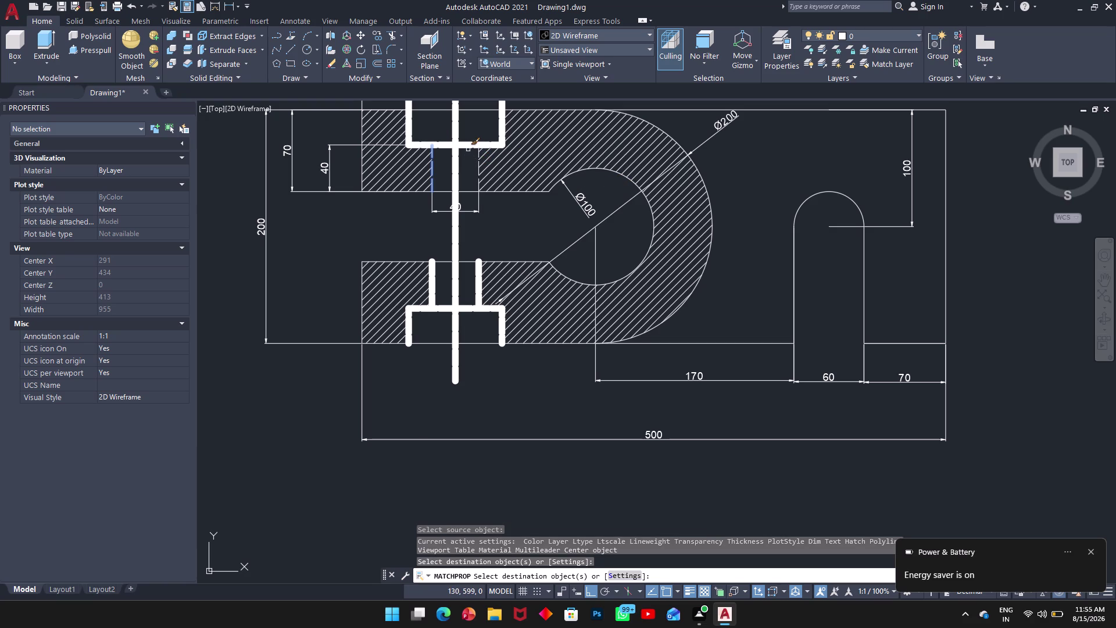
click(467, 146)
click(454, 127)
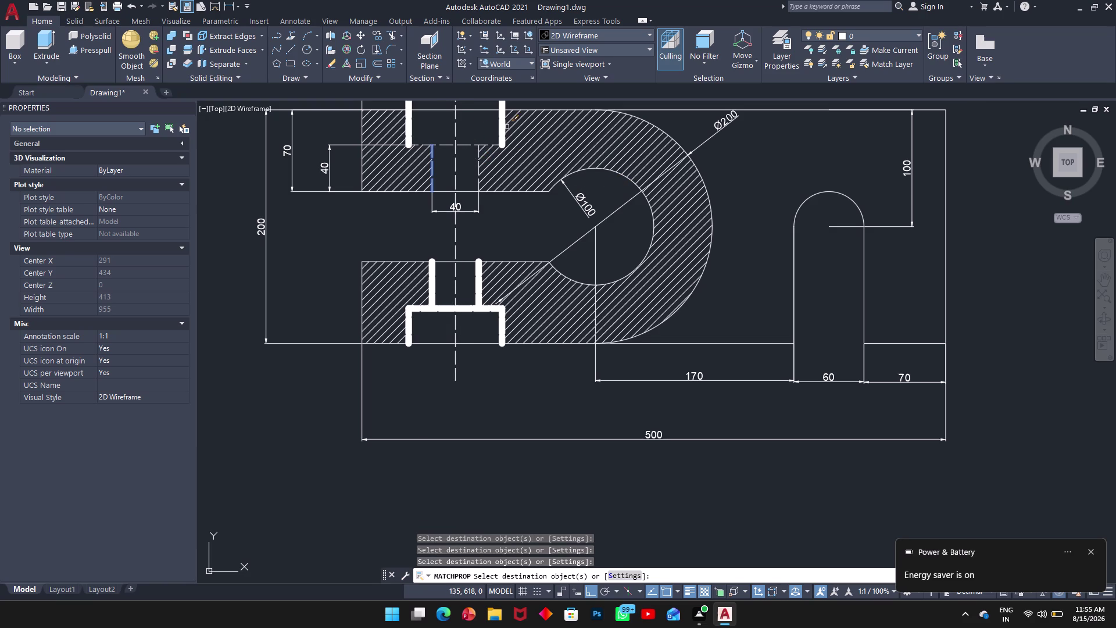
click(501, 125)
scroll(up, 3)
scroll(down, 3)
scroll(down, 3)
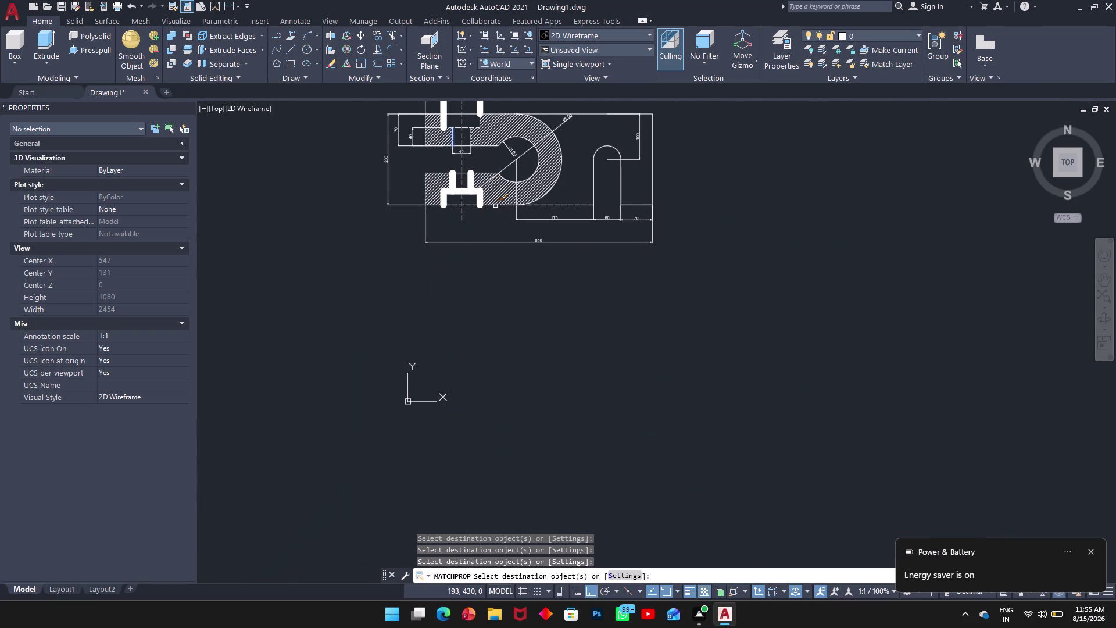
middle_drag(539, 183, 556, 286)
scroll(up, 3)
scroll(up, 3)
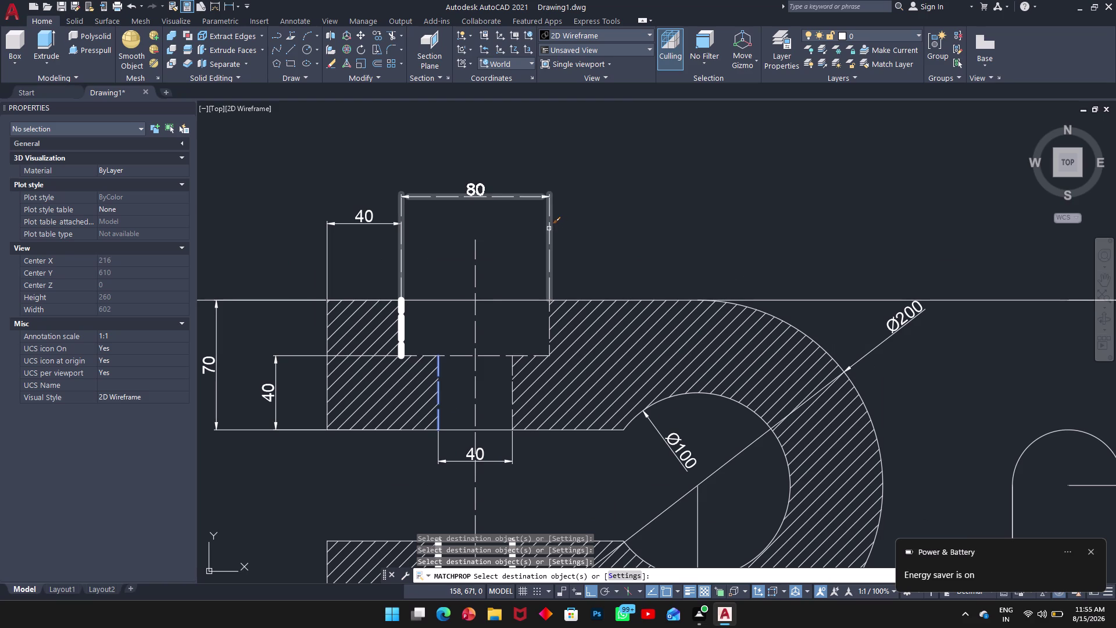
click(401, 330)
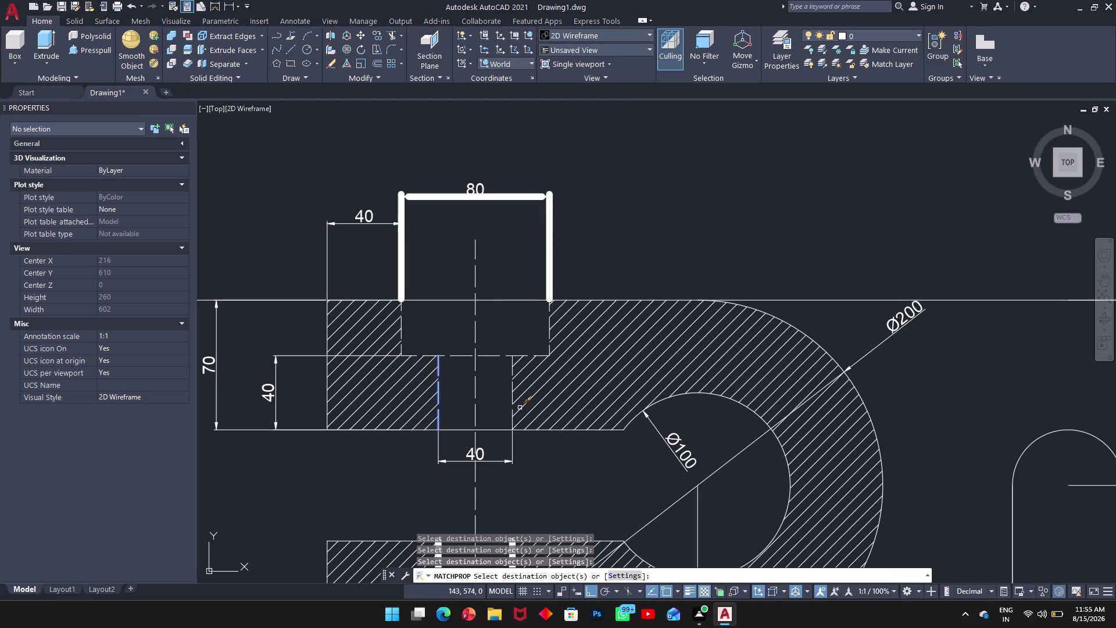
scroll(down, 3)
scroll(up, 3)
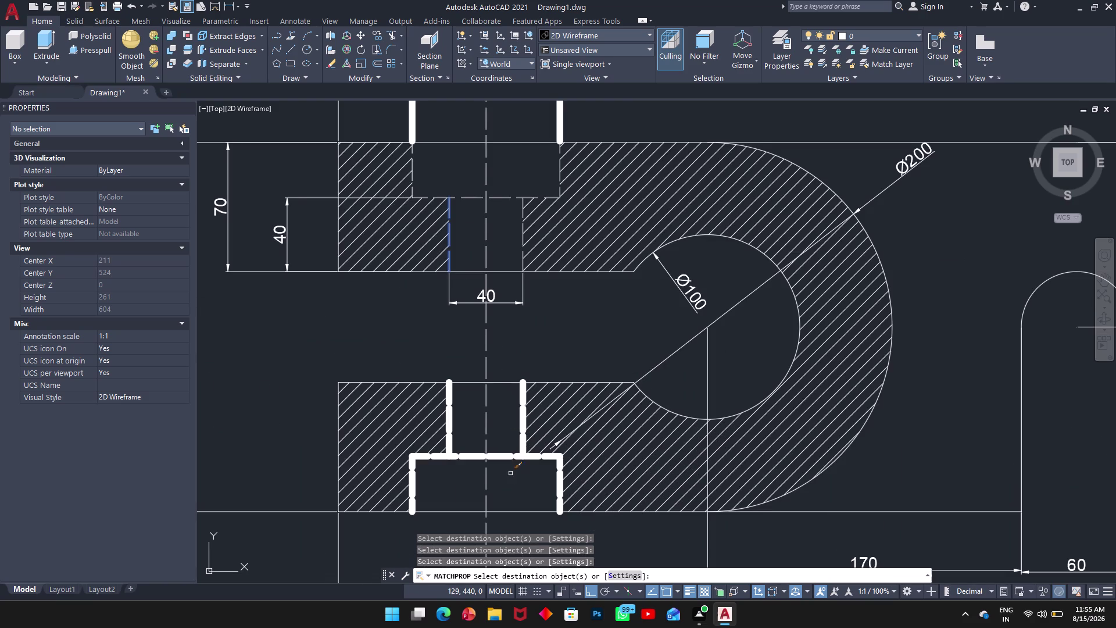
Thin the lower hole's left and right edges and the lower rectangle's sides.
click(448, 410)
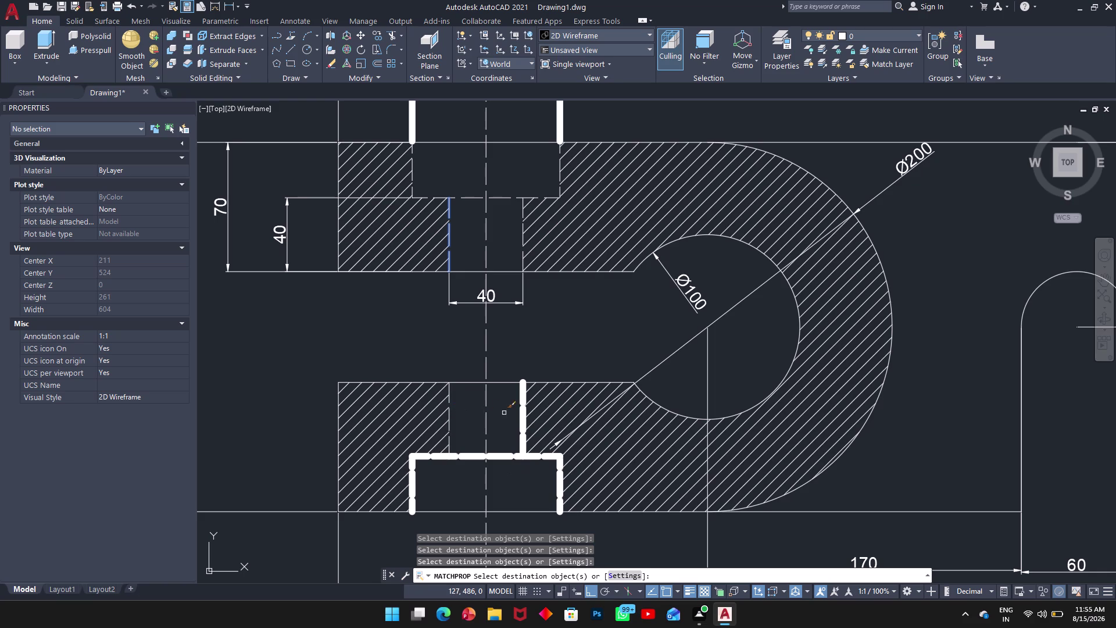
click(523, 422)
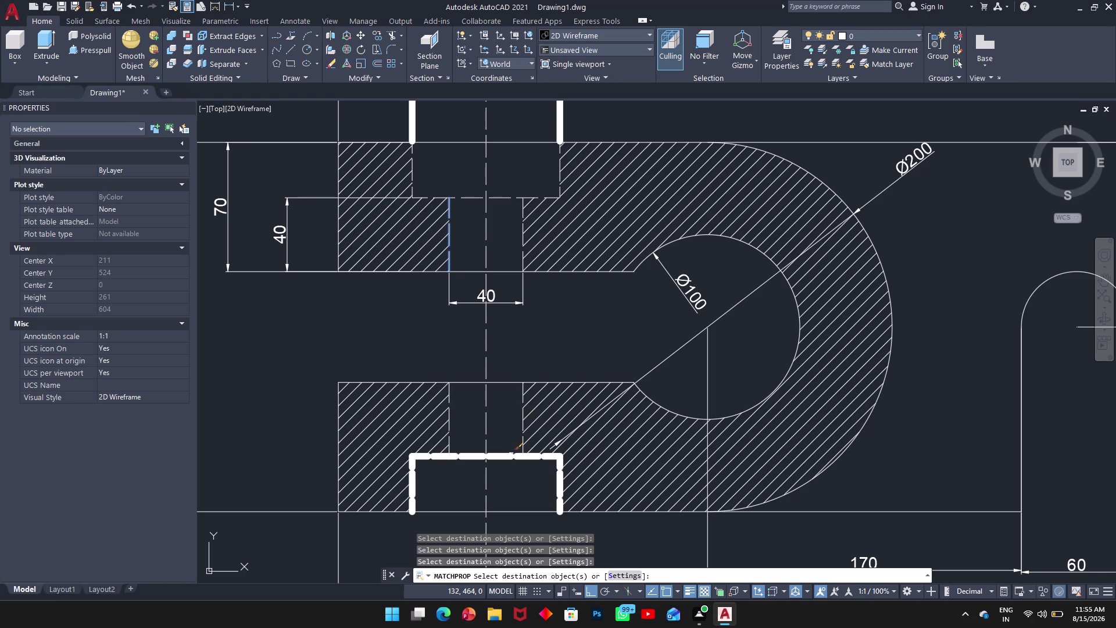
click(510, 455)
click(558, 479)
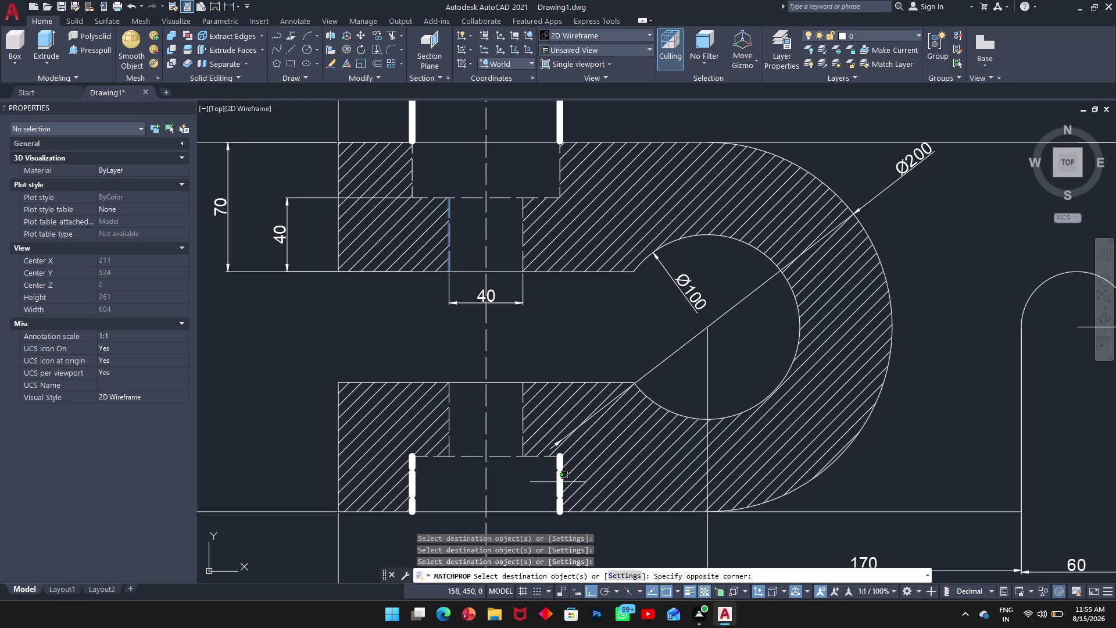
click(554, 492)
click(559, 489)
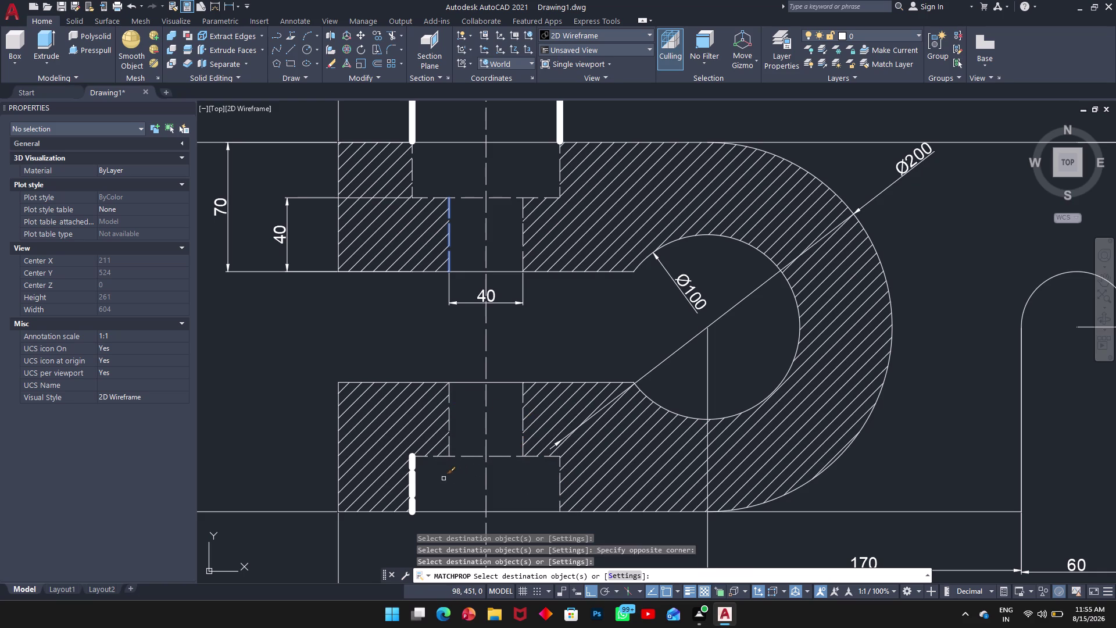
click(414, 484)
click(411, 483)
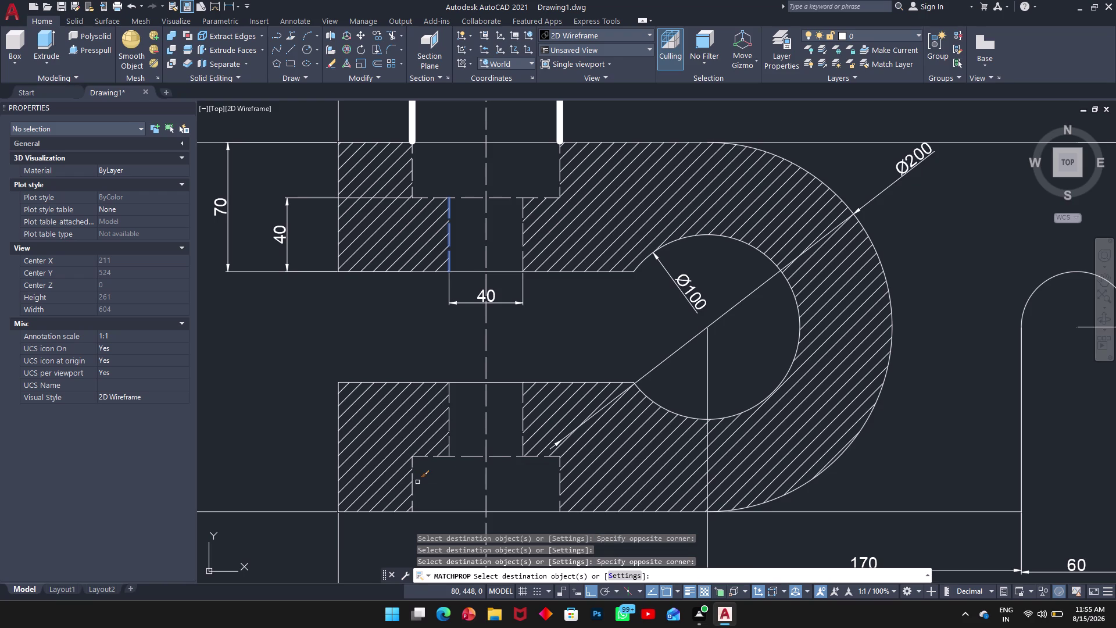
scroll(up, 3)
scroll(down, 3)
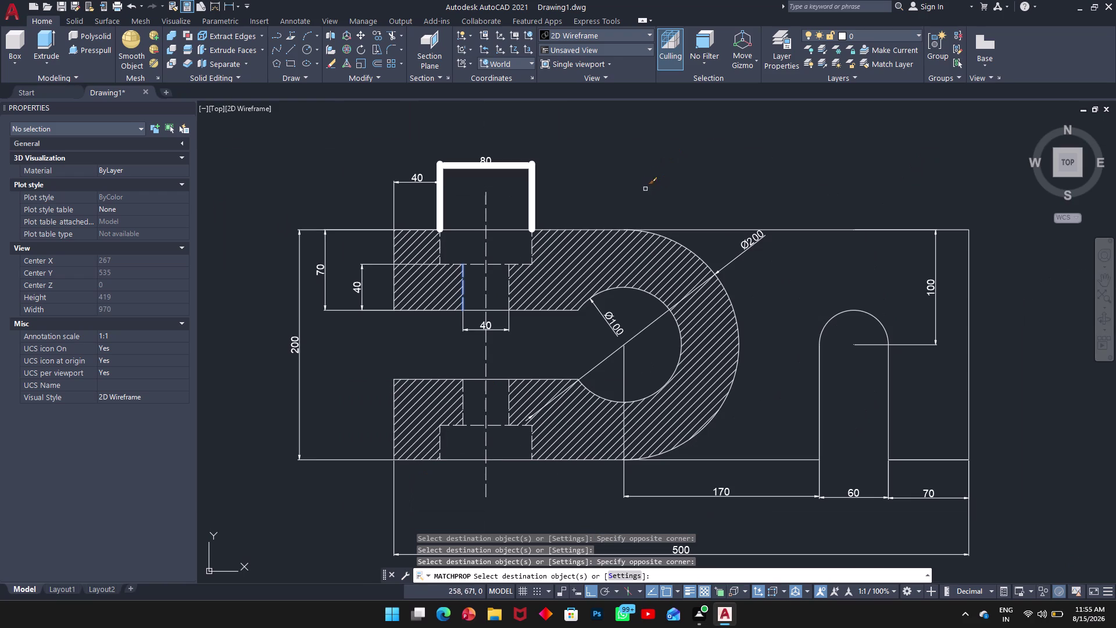
key(Return)
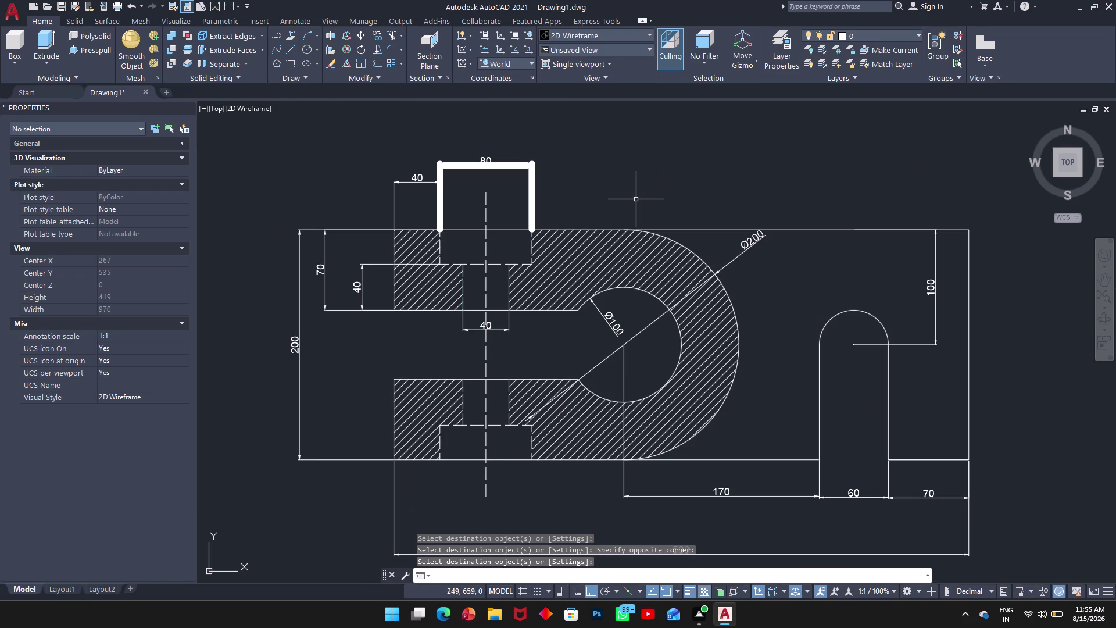
text(ma)
key(space)
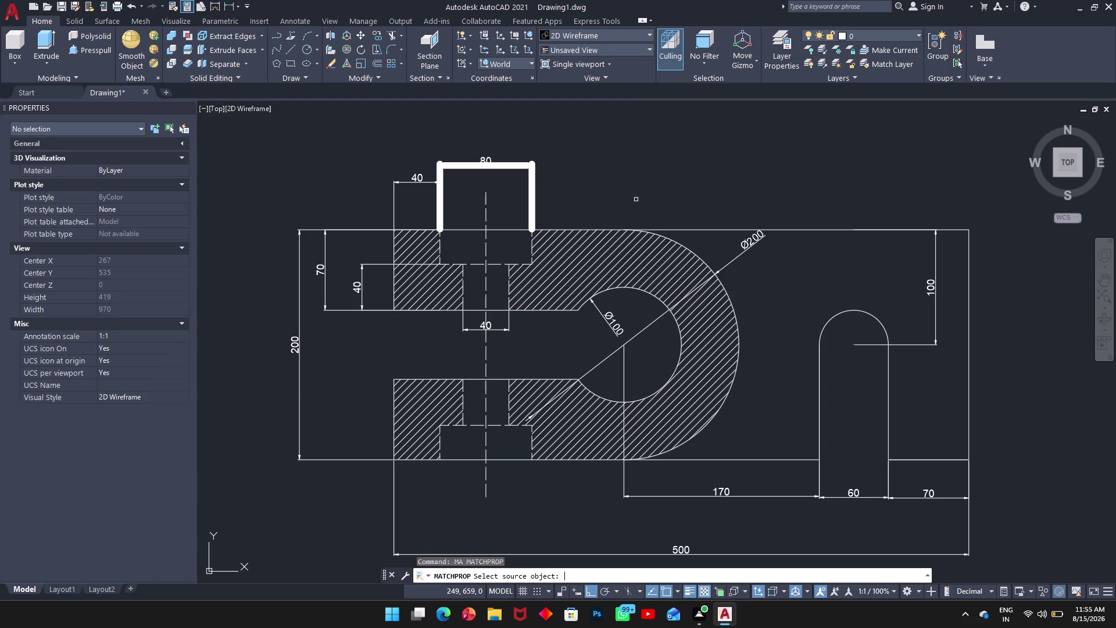
Copy the heavy 80-wide top outline's properties onto the 40-wide step outline.
click(393, 204)
click(440, 168)
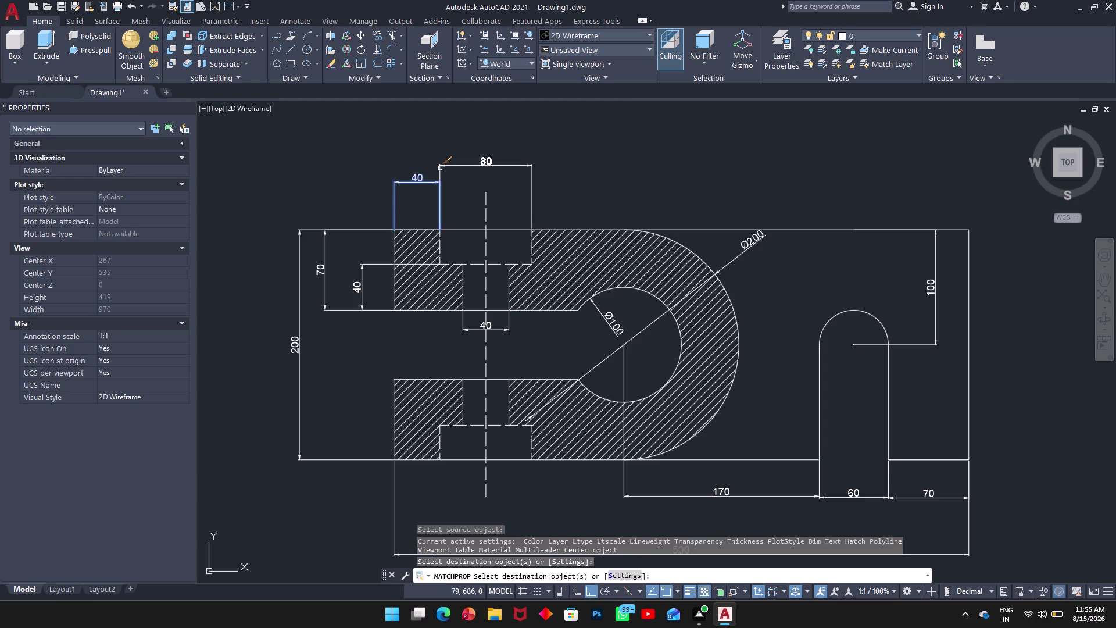
click(620, 167)
key(Escape)
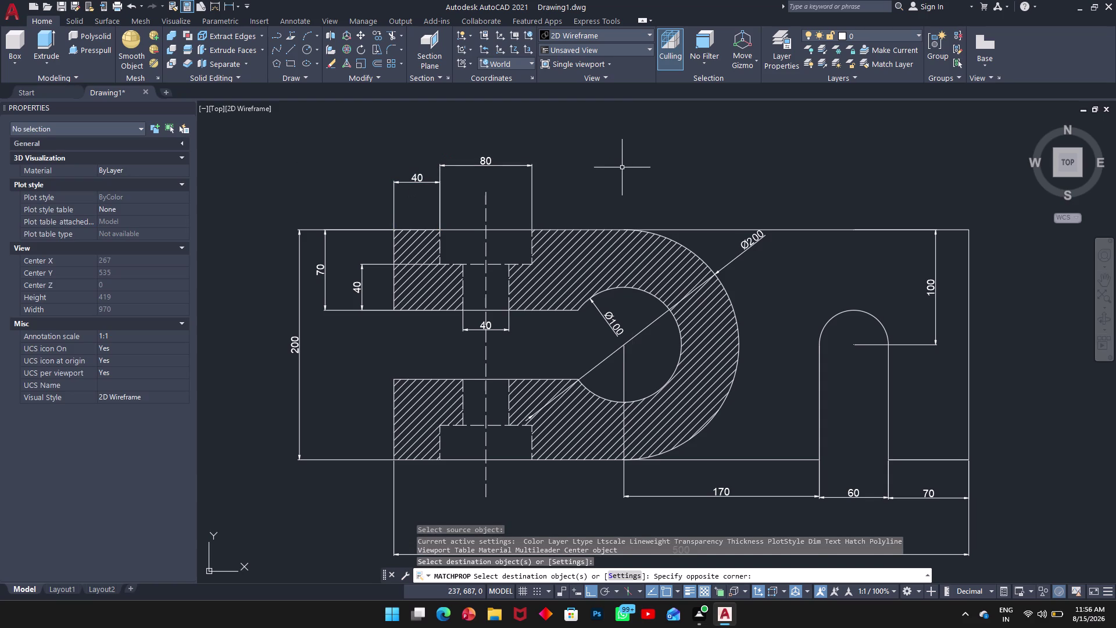
scroll(down, 3)
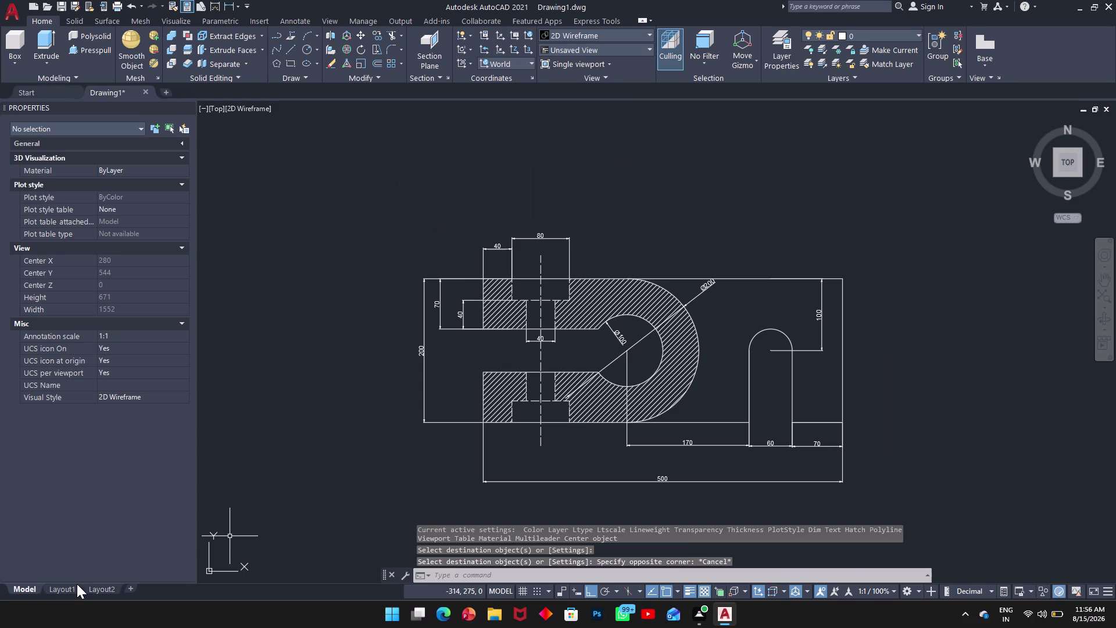
click(76, 583)
Preview Layout1's plot on the A4 landscape DWG To PDF sheet.
click(73, 589)
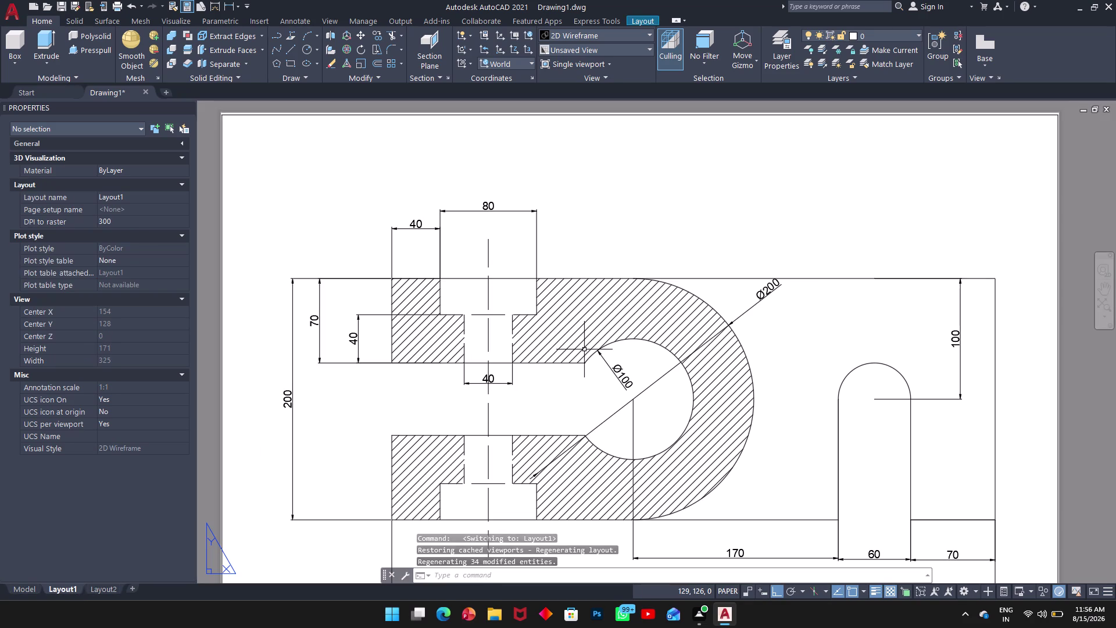
key(p)
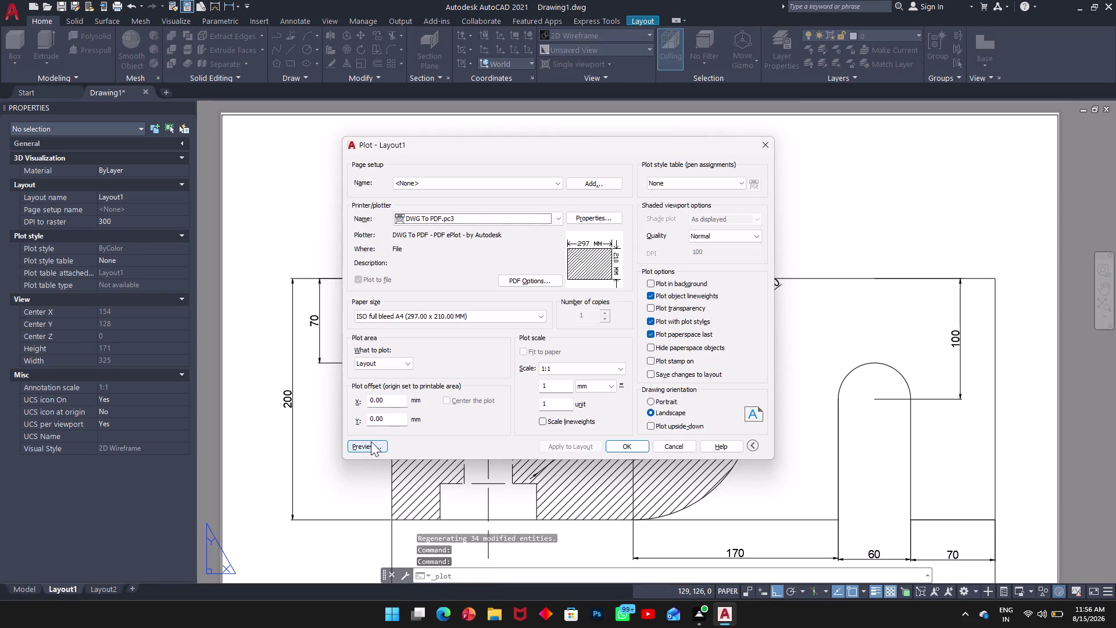
click(371, 441)
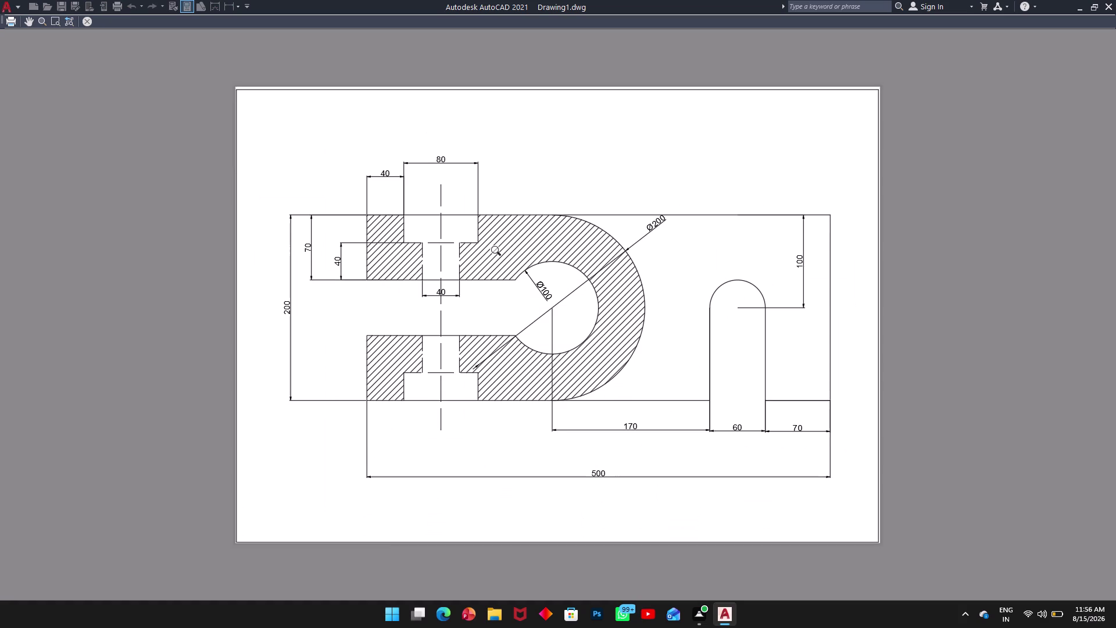
click(91, 23)
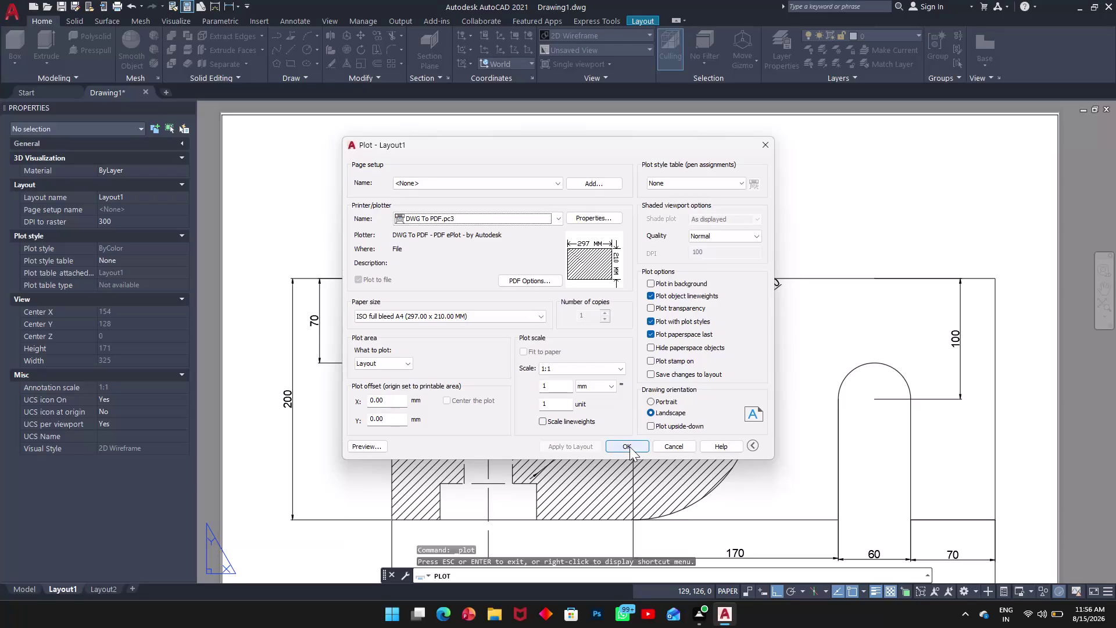
Accept the plot settings and browse to the Downloads folder for the PDF.
click(629, 447)
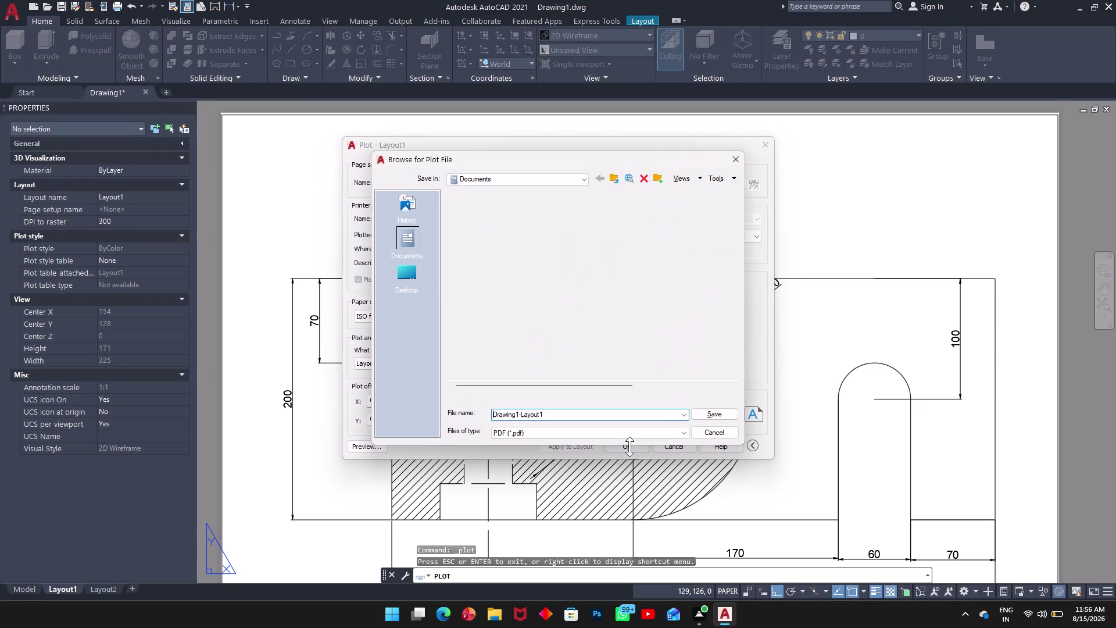
scroll(down, 3)
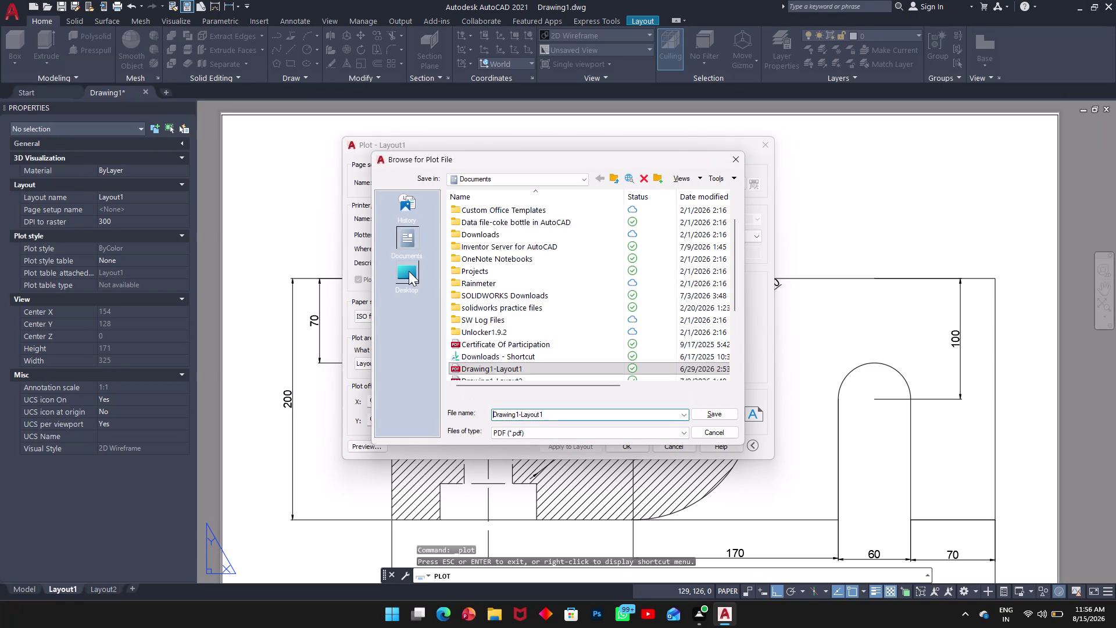
scroll(up, 3)
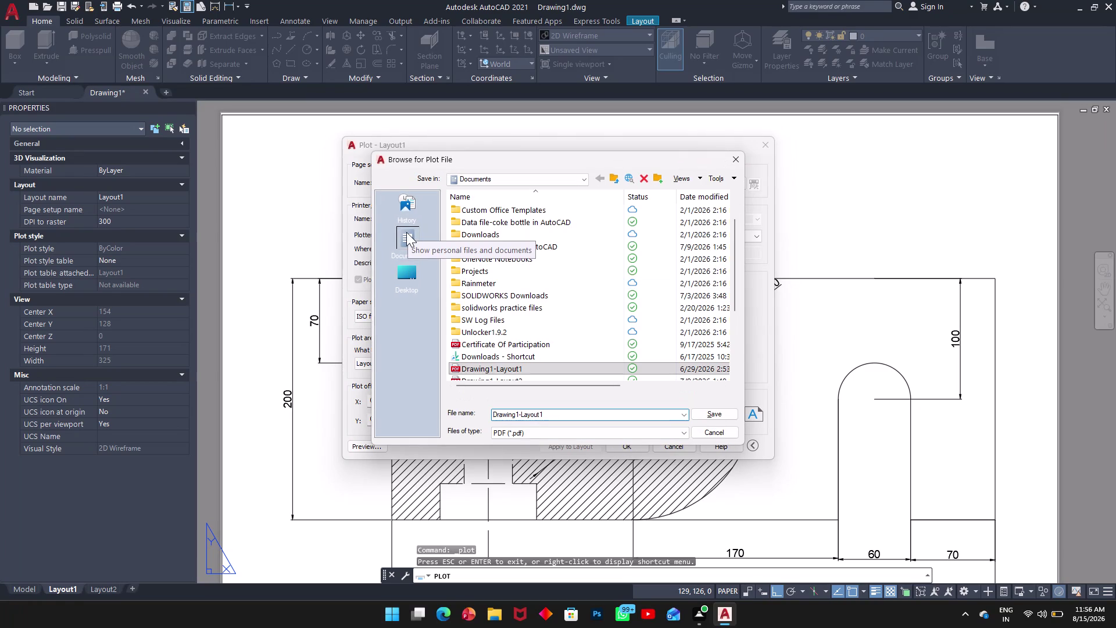
scroll(down, 3)
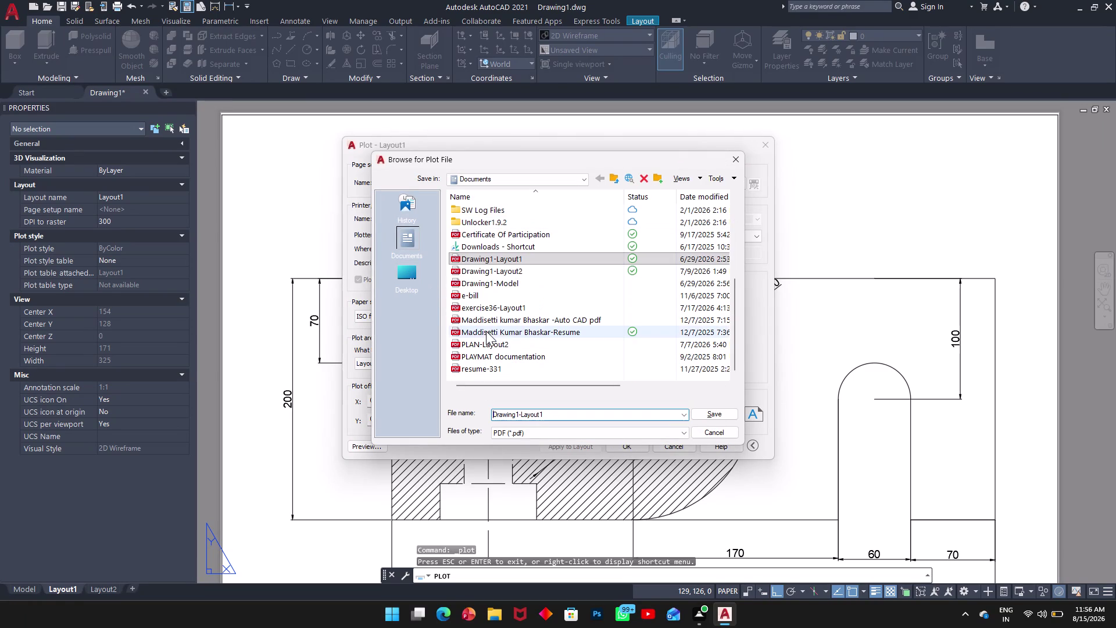
scroll(up, 3)
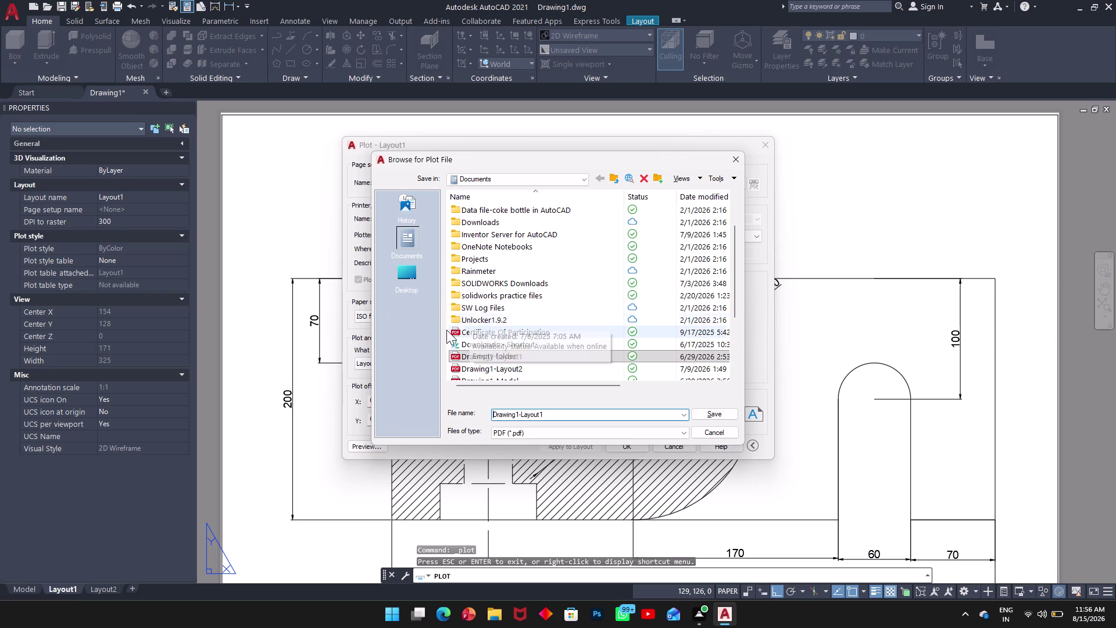
double_click(408, 272)
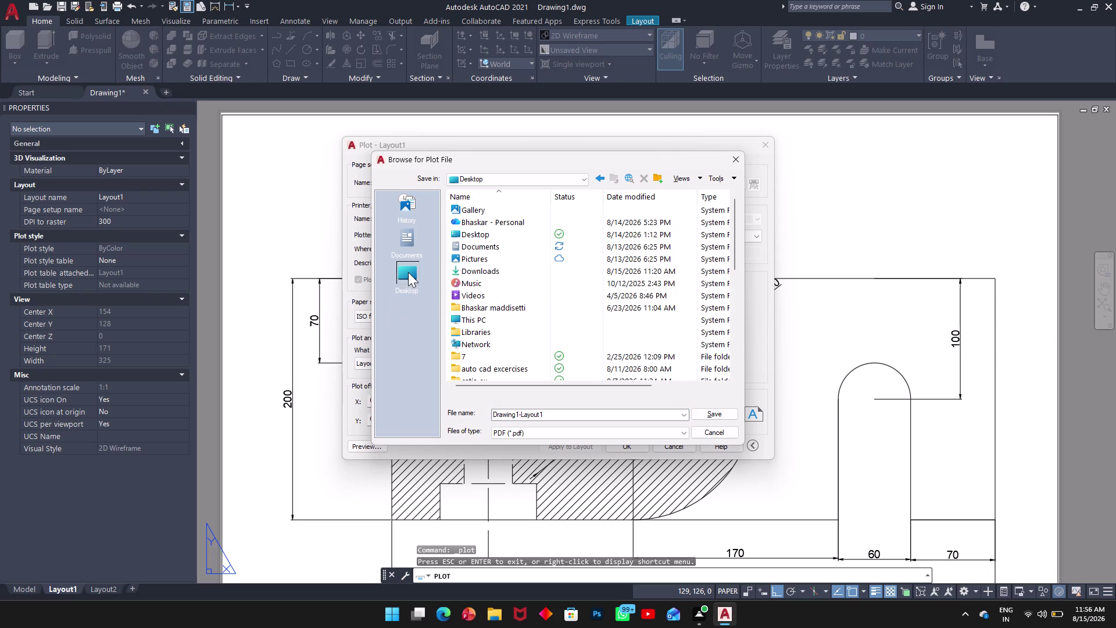
double_click(491, 267)
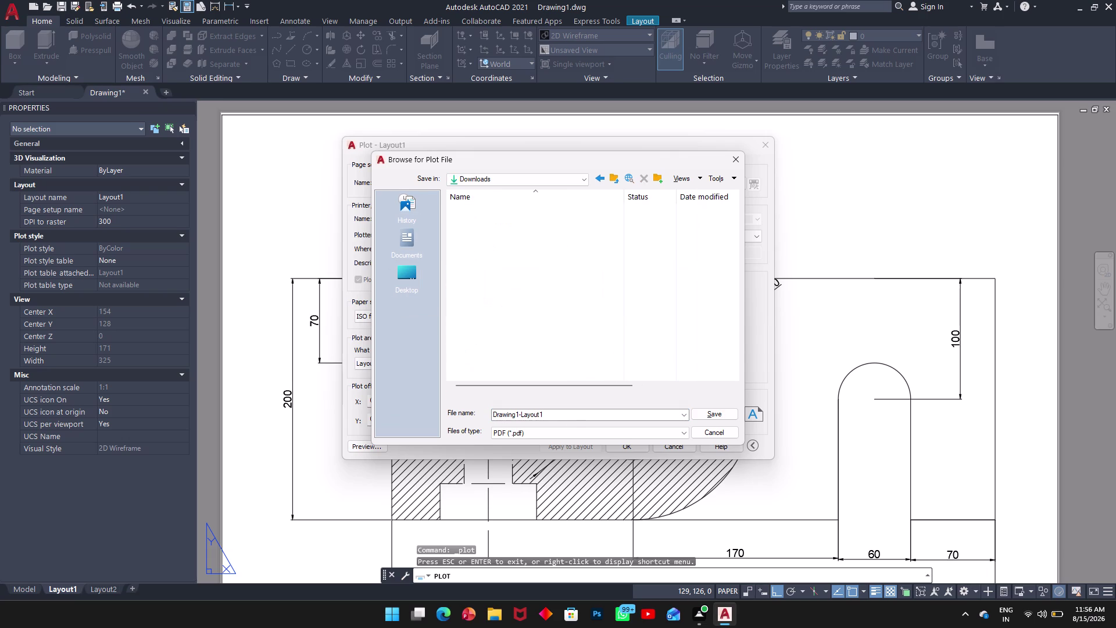
Save the plot as 'mechanical 2d-1' in Downloads and open the PDF in the browser.
drag(554, 413, 497, 416)
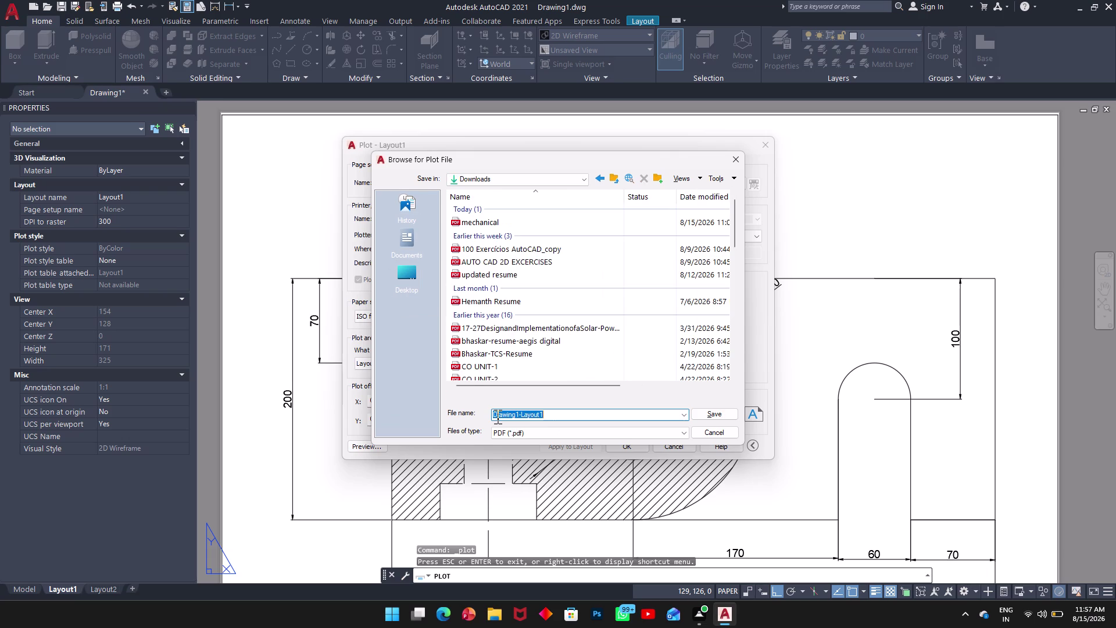
key(BackSpace)
text(me)
text(c)
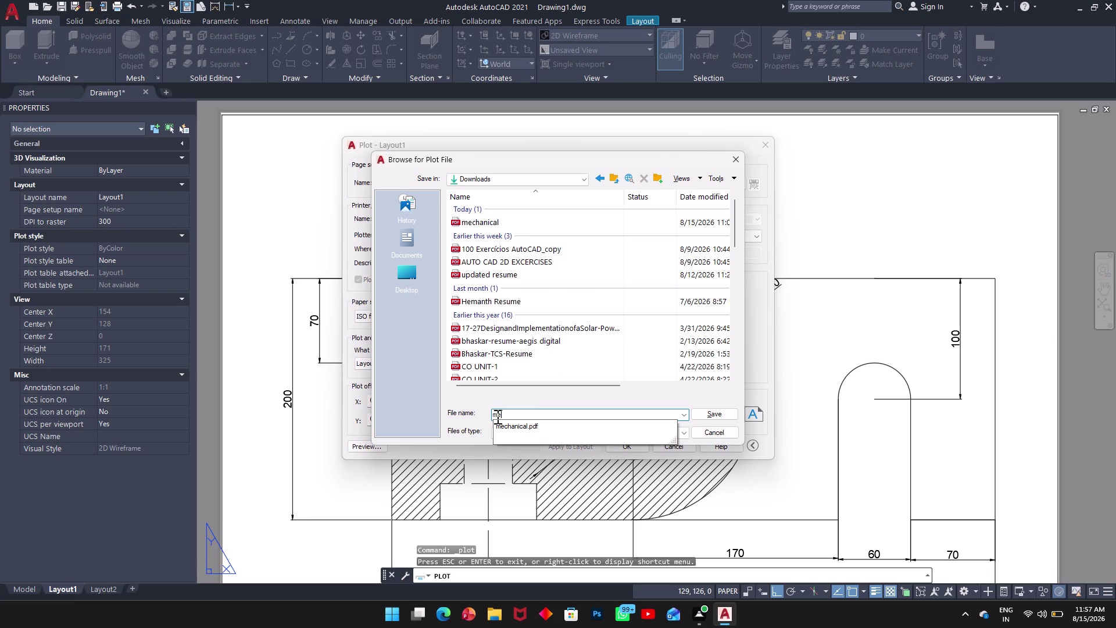
text(h)
key(a)
text(ni)
text(ca)
text(l)
key(space)
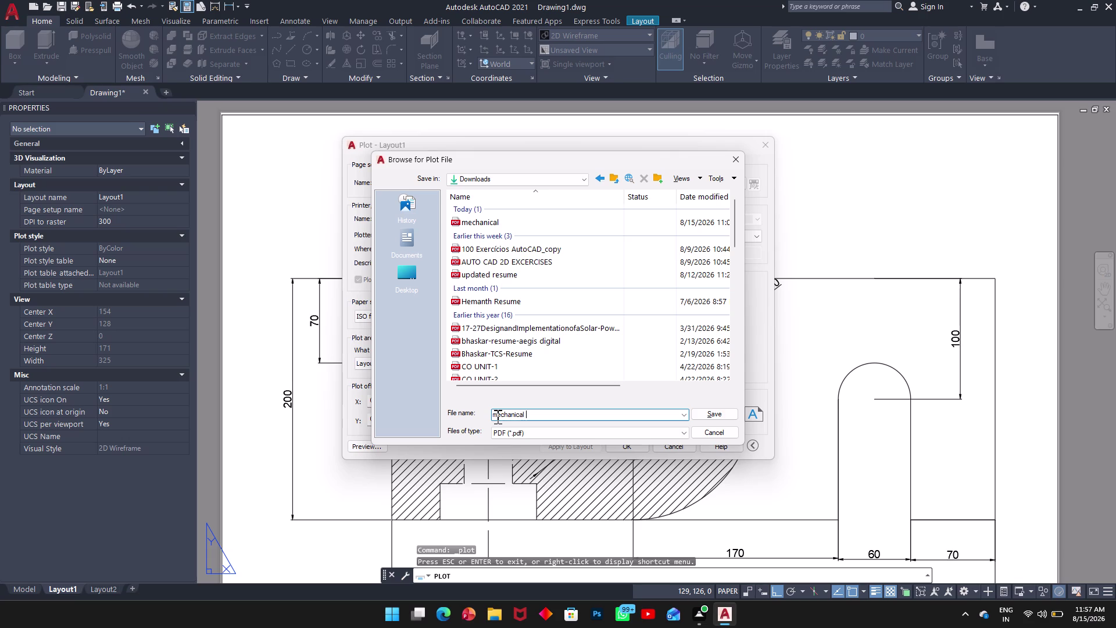
key(2)
key(d)
key(space)
key(BackSpace)
key(minus)
key(1)
click(722, 414)
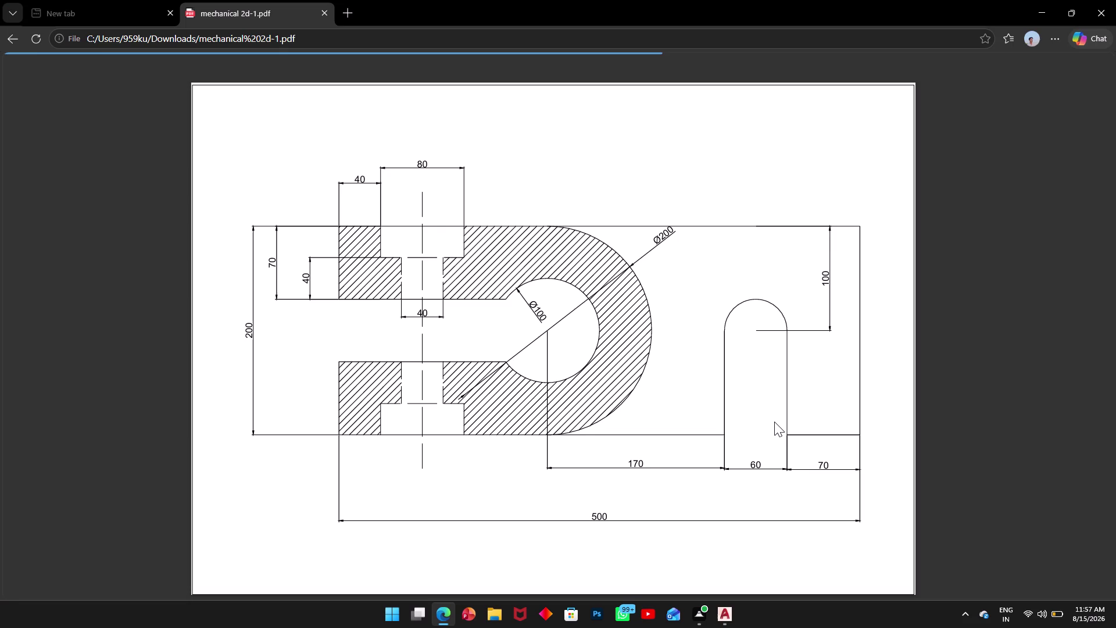
click(1040, 10)
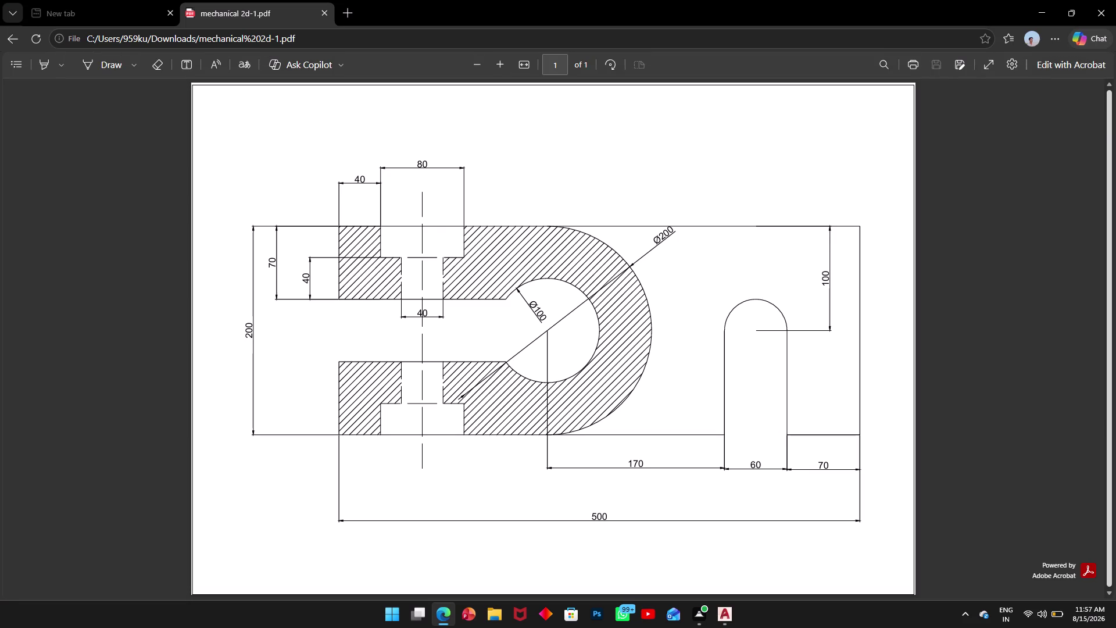